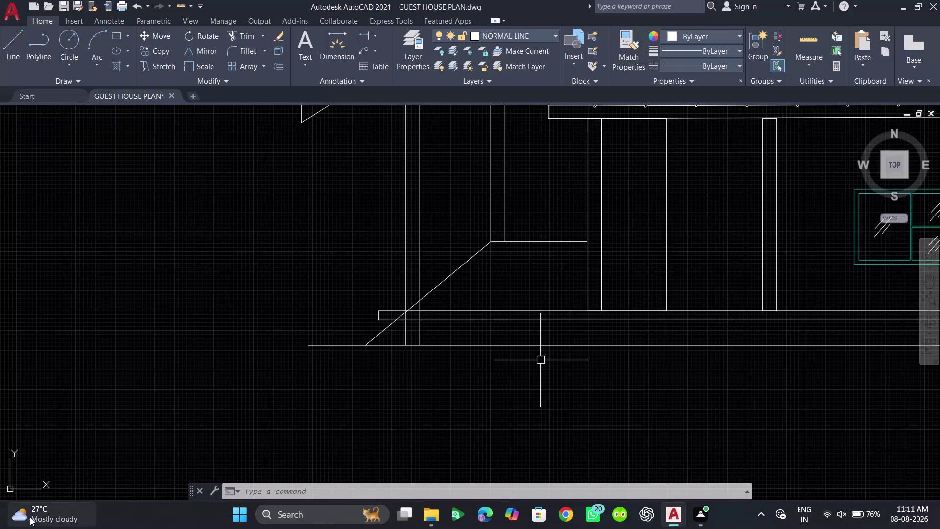
Try extending the porch column lines, then cancel the failed extend.
key(x)
key(space)
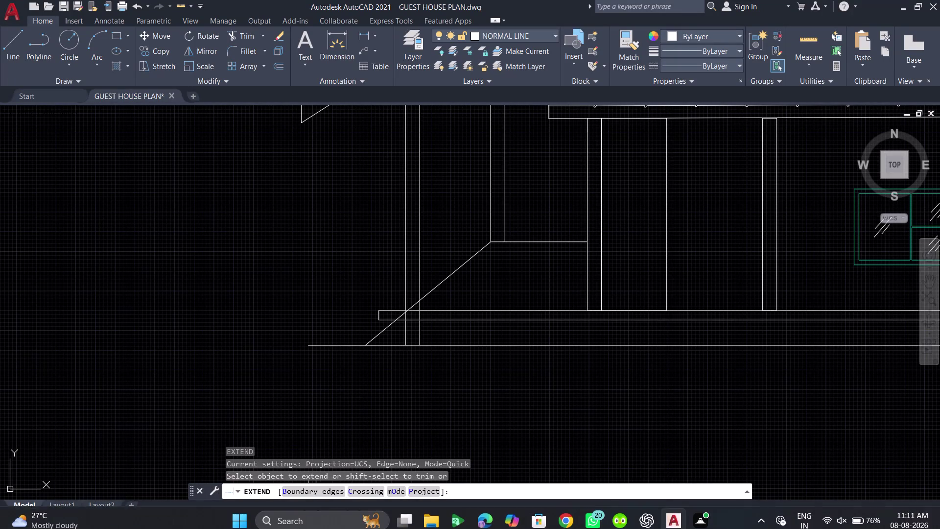
click(570, 283)
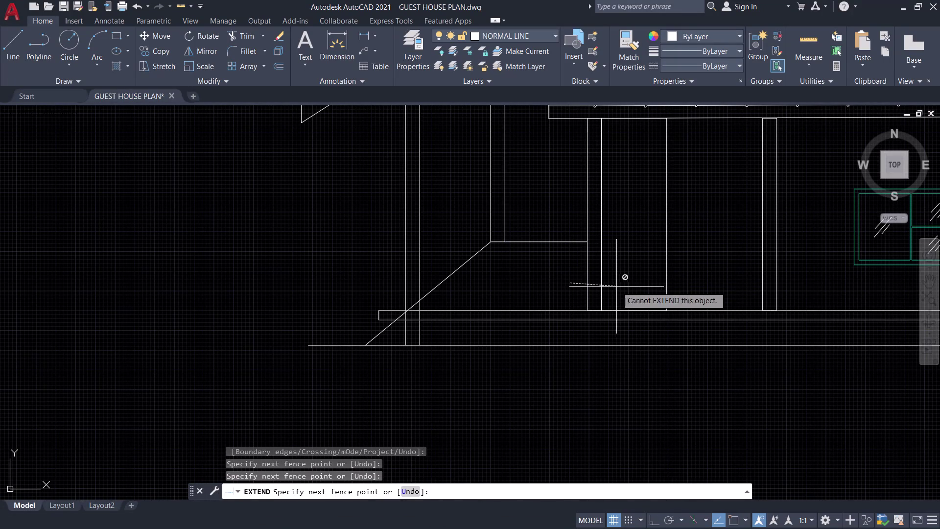
click(620, 286)
double_click(602, 281)
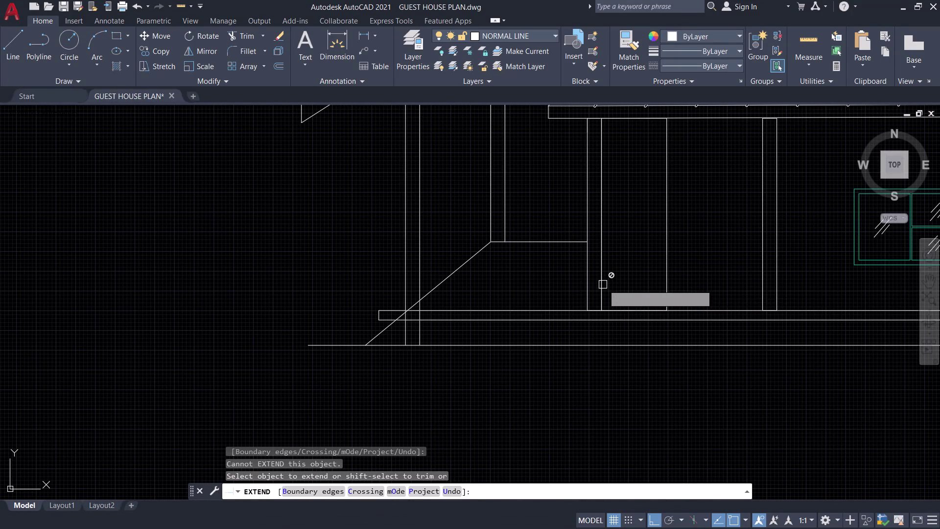
key(Escape)
Explode the first porch column outline into separate lines.
scroll(up, 3)
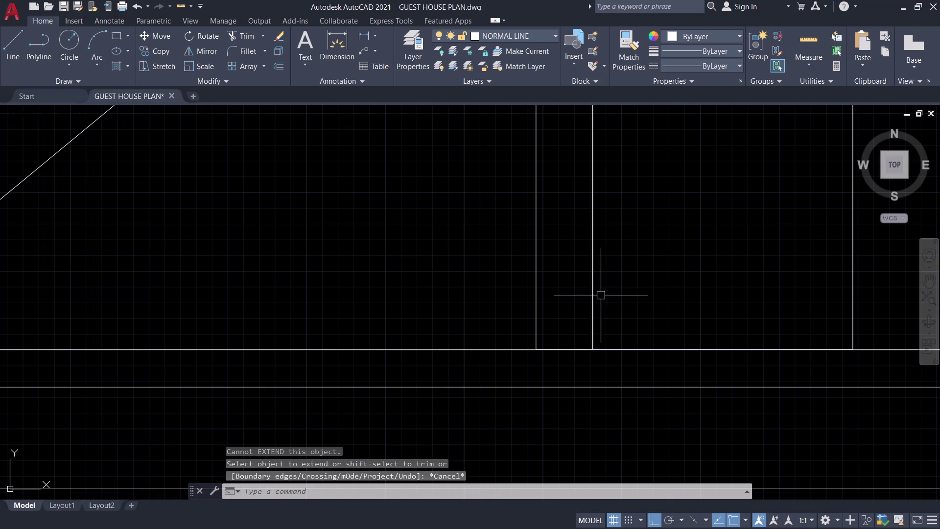
click(595, 290)
key(c)
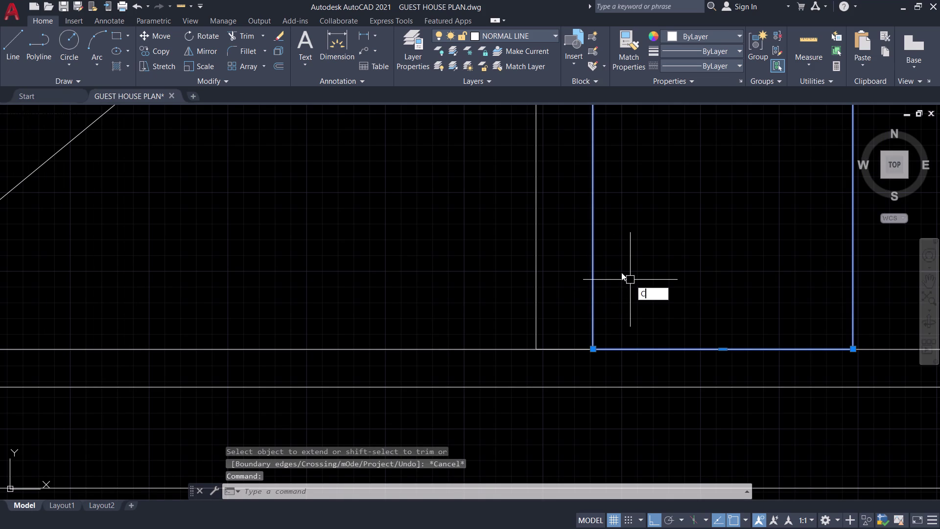
key(BackSpace)
text(X)
key(space)
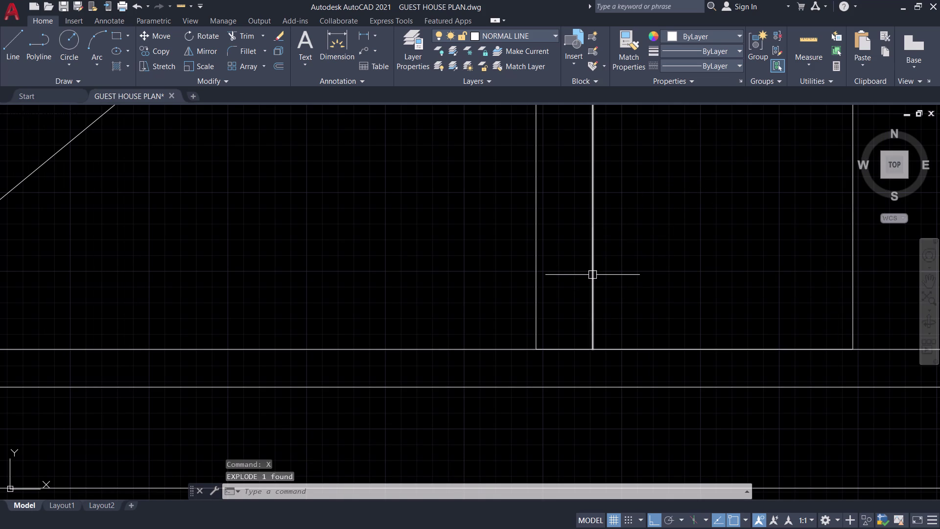
Retry extending the column lines and cancel again.
key(e)
text(X)
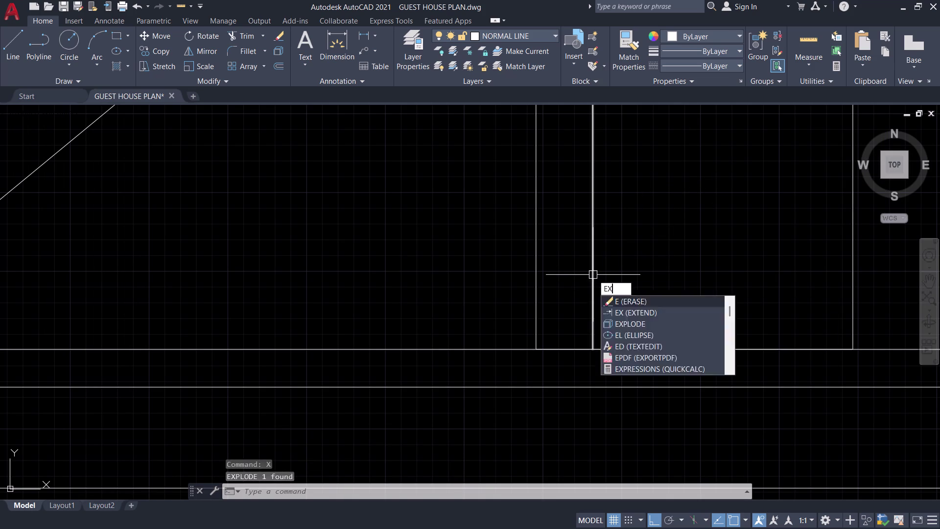
key(space)
click(538, 264)
click(534, 261)
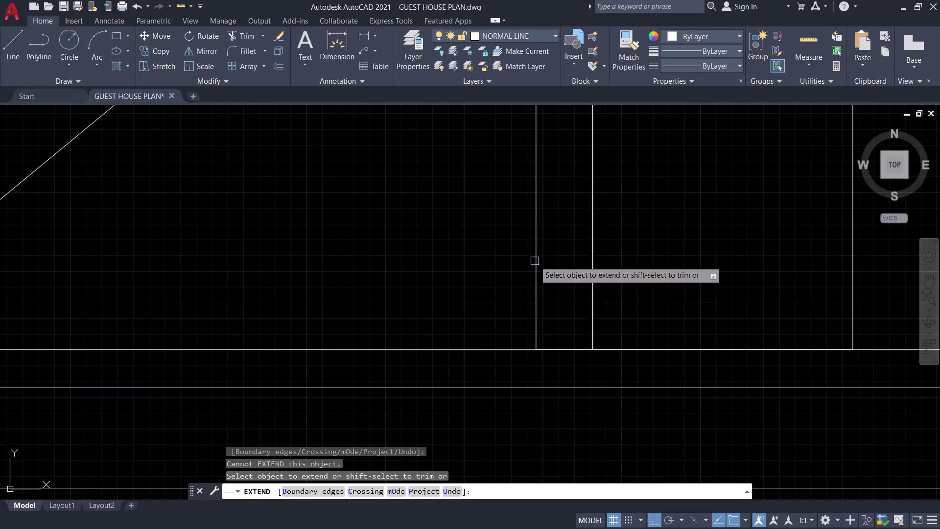
key(Escape)
Explode the narrow column outline and the next porch column outline.
click(538, 257)
scroll(down, 3)
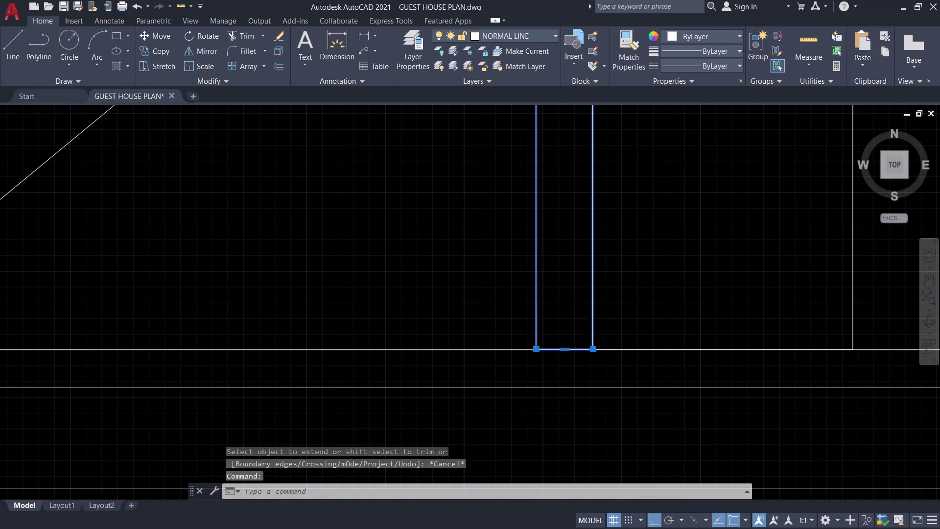
middle_drag(543, 257, 558, 285)
text(X)
key(space)
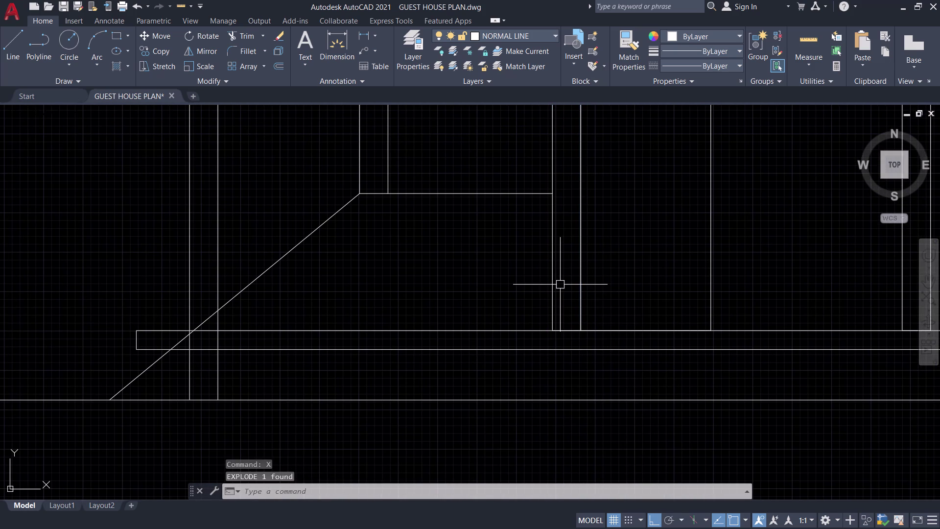
scroll(down, 3)
middle_drag(560, 285, 497, 292)
scroll(up, 3)
click(668, 278)
text(X)
key(space)
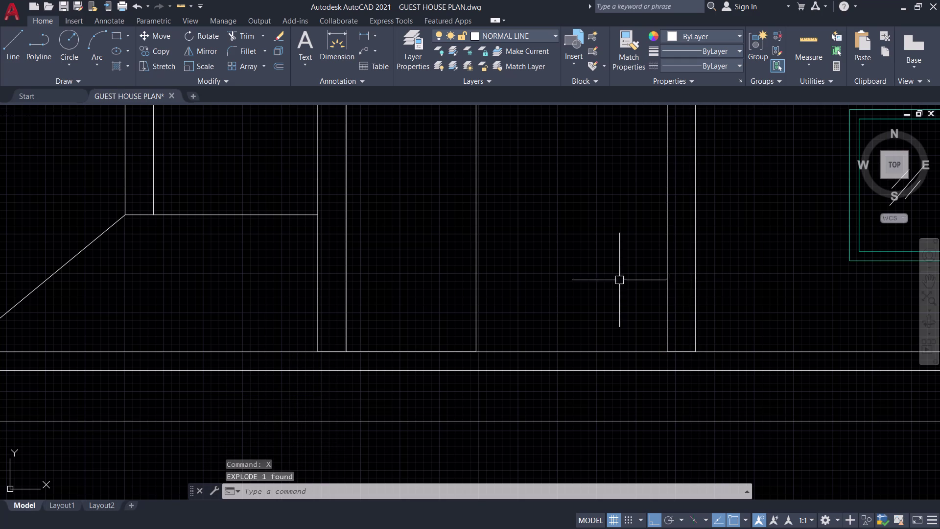
Explode one more porch column outline into individual lines.
scroll(down, 3)
middle_drag(581, 285, 511, 292)
click(794, 298)
key(space)
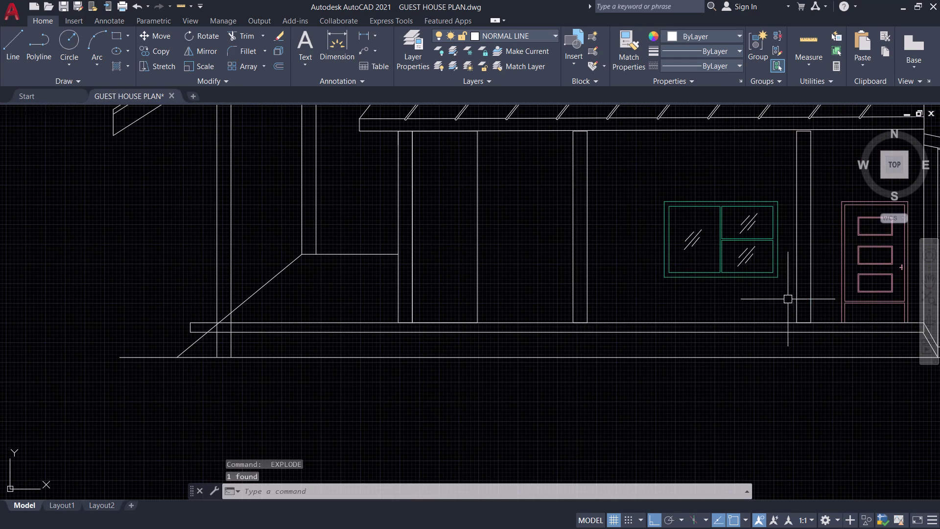
scroll(up, 3)
Run EXTEND and lengthen the left porch post lines to the ground line.
key(e)
key(x)
key(space)
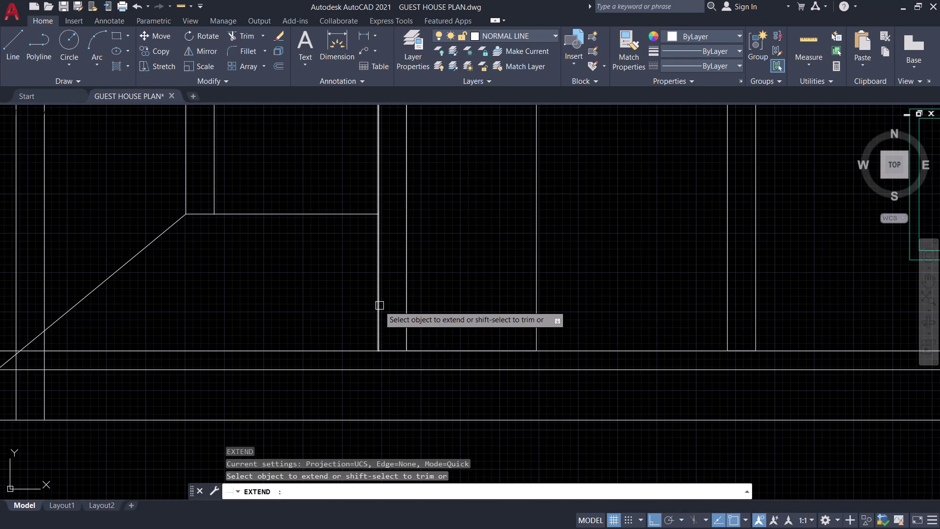
click(379, 305)
click(407, 311)
click(404, 311)
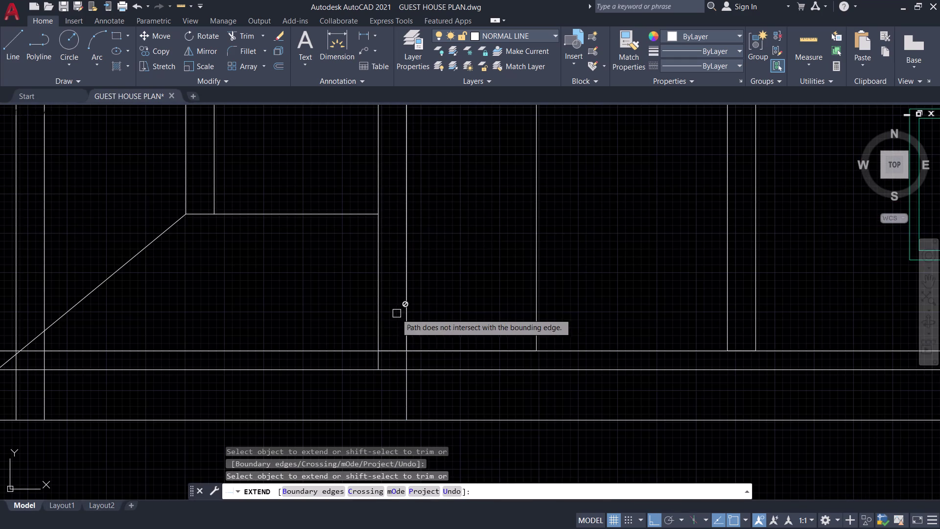
click(380, 306)
scroll(down, 3)
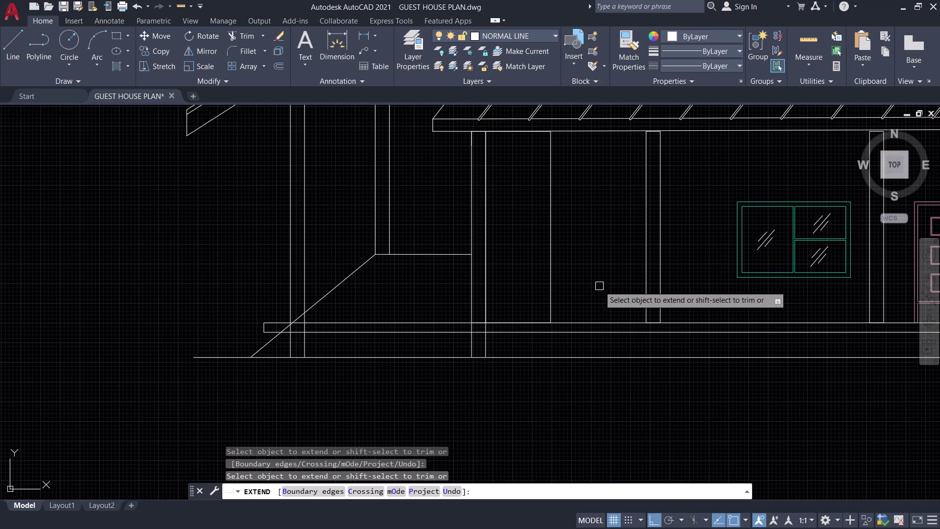
middle_drag(600, 286, 459, 296)
Extend the middle and door-side post lines to the ground, then end EXTEND.
double_click(505, 304)
click(500, 308)
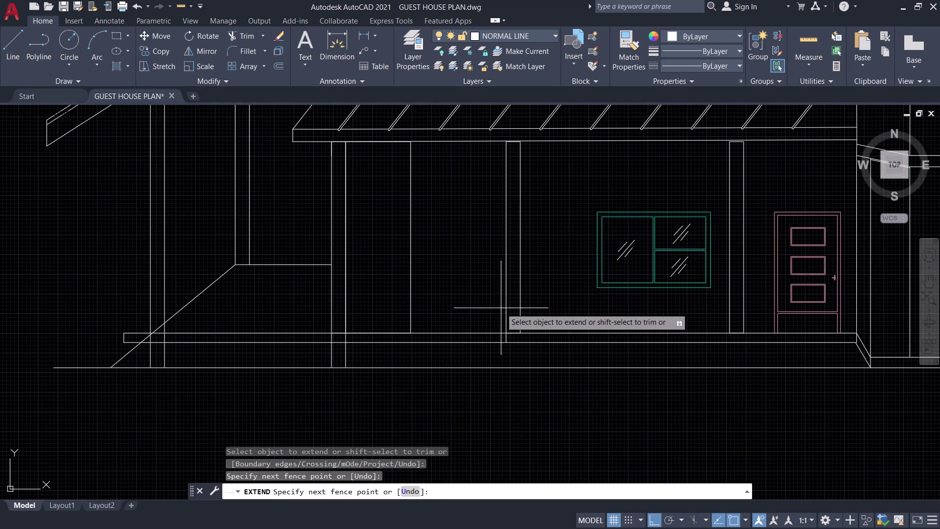
click(517, 313)
double_click(521, 309)
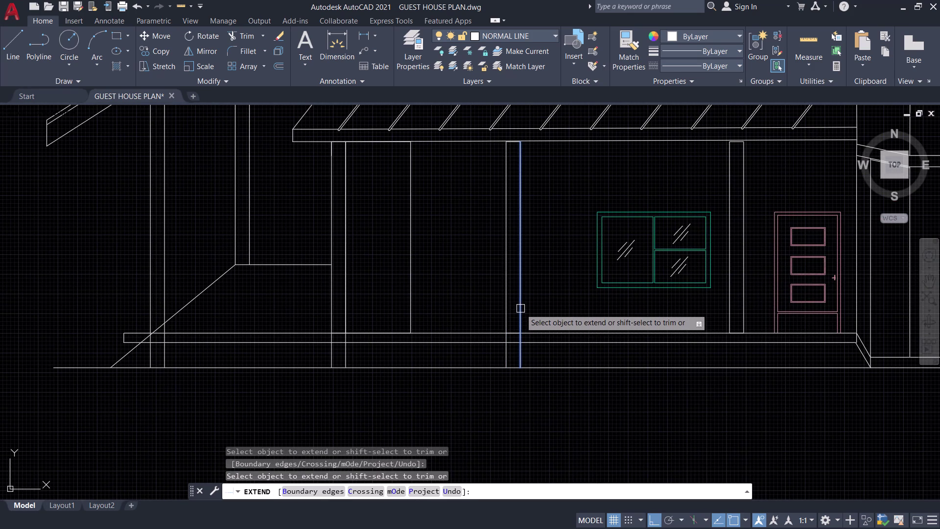
double_click(740, 305)
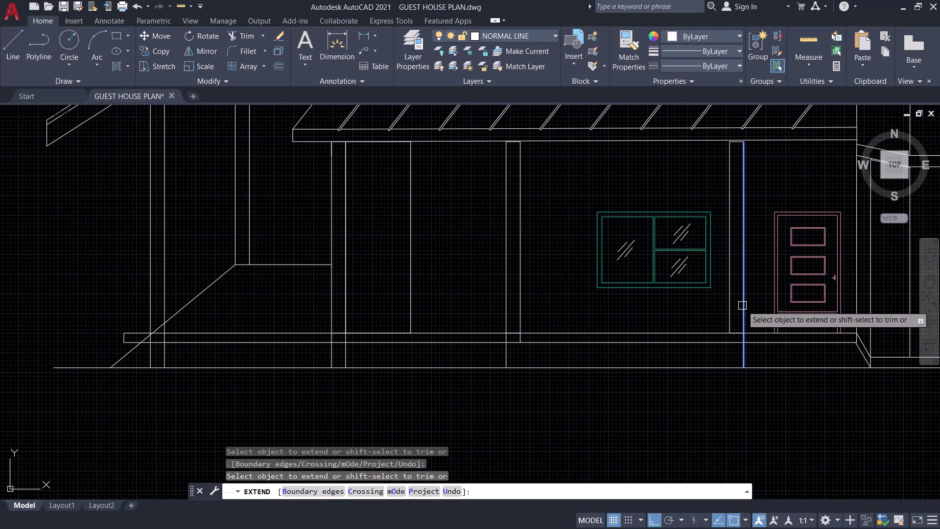
double_click(731, 302)
click(730, 307)
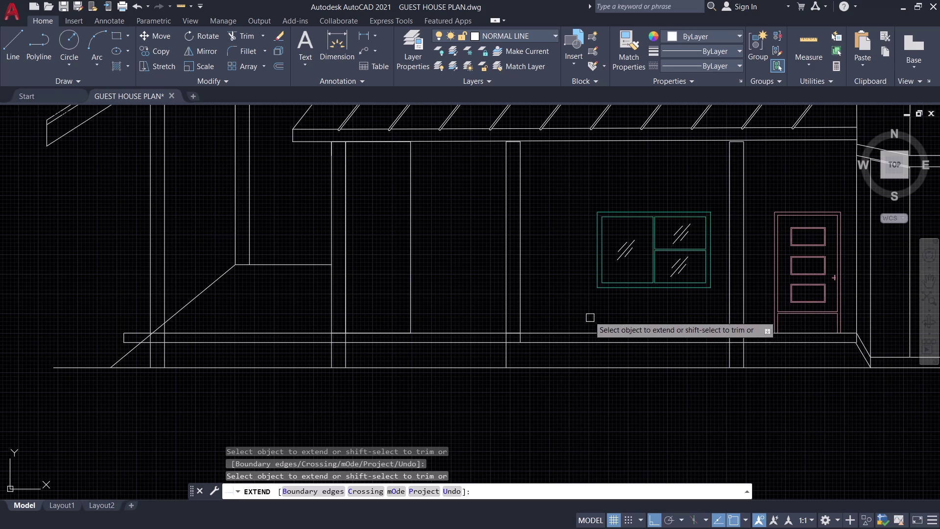
click(515, 302)
click(526, 308)
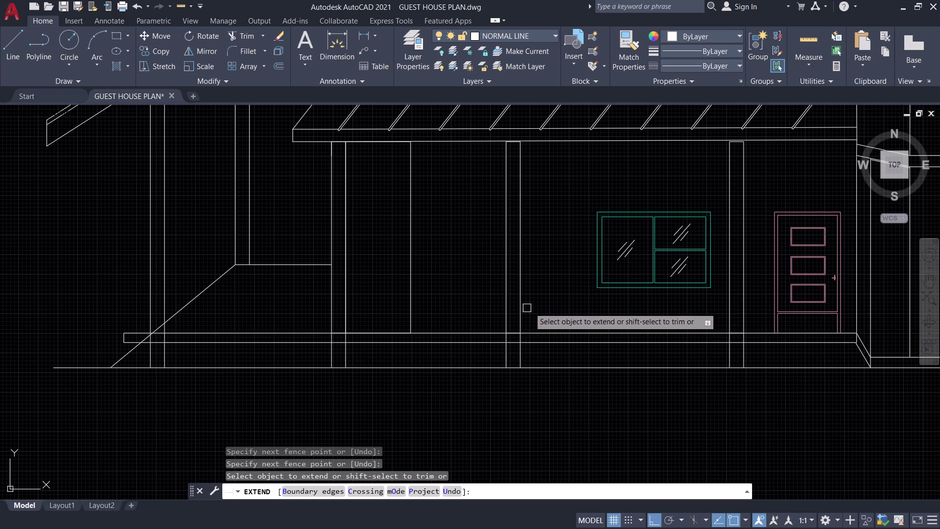
key(Escape)
scroll(down, 3)
middle_drag(553, 302, 633, 301)
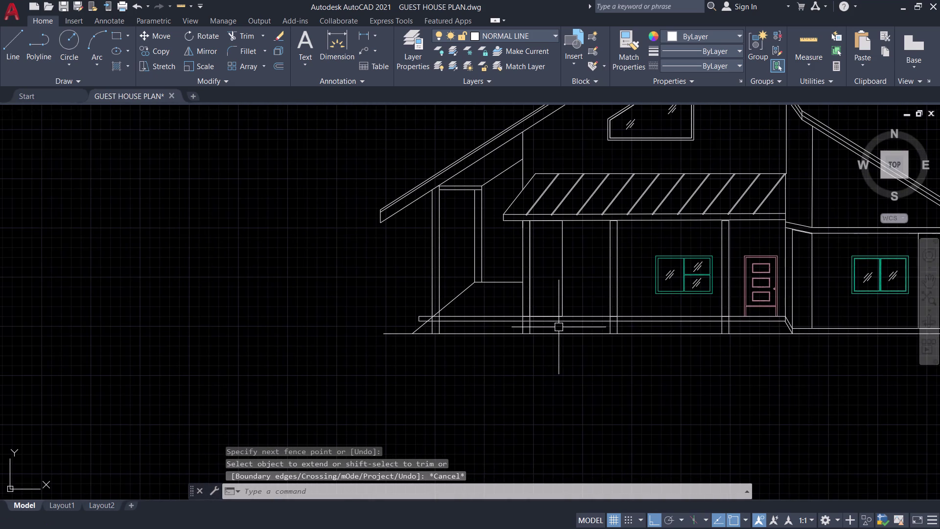
scroll(up, 3)
Trim the overlapping line segments at the porch steps and columns.
text(TR)
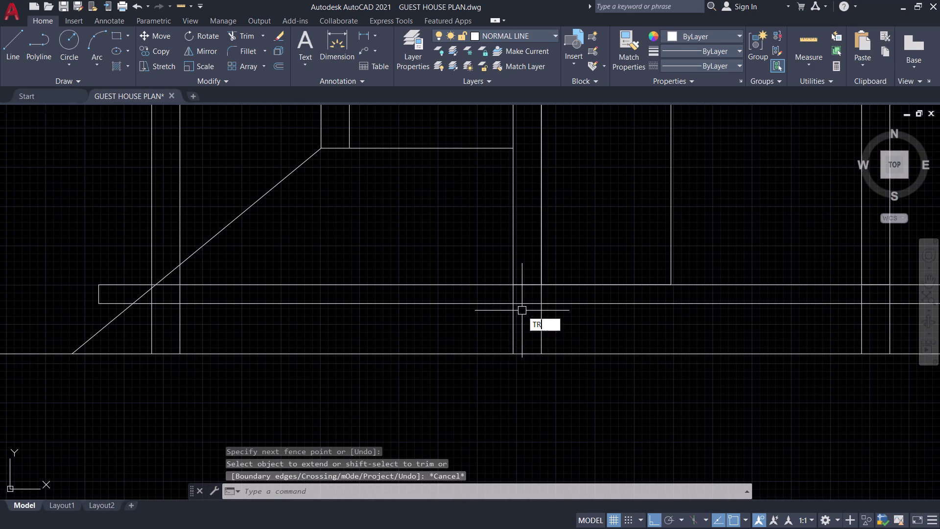
key(space)
key(space)
click(524, 303)
click(526, 284)
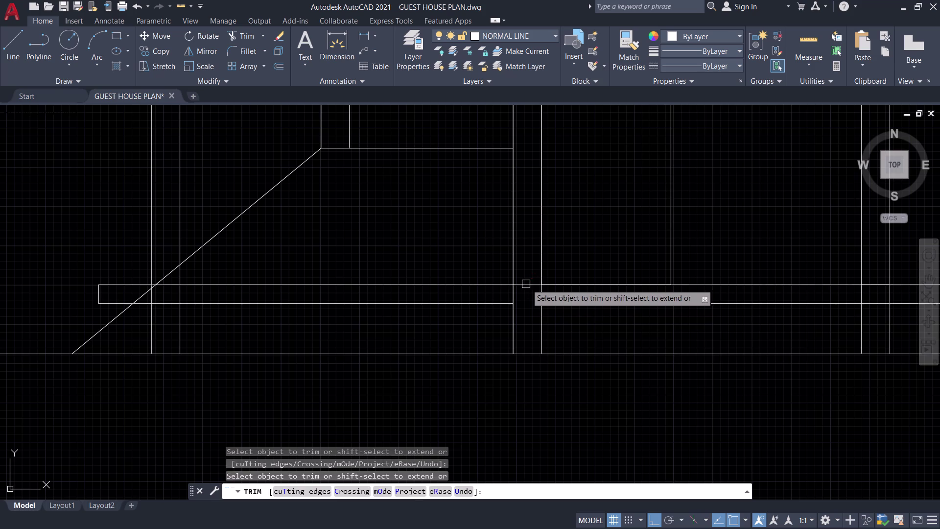
scroll(down, 3)
click(441, 300)
click(441, 261)
scroll(up, 3)
click(292, 286)
click(295, 253)
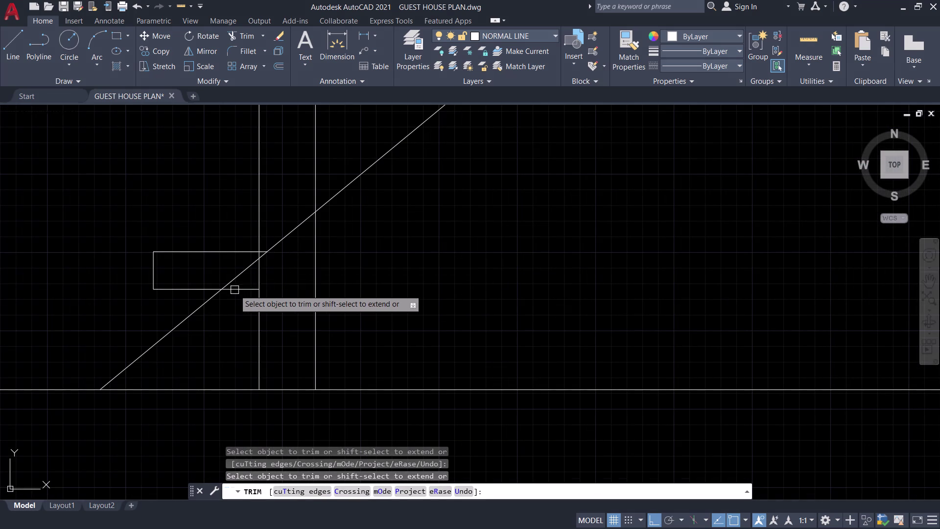
click(235, 290)
click(193, 289)
click(203, 253)
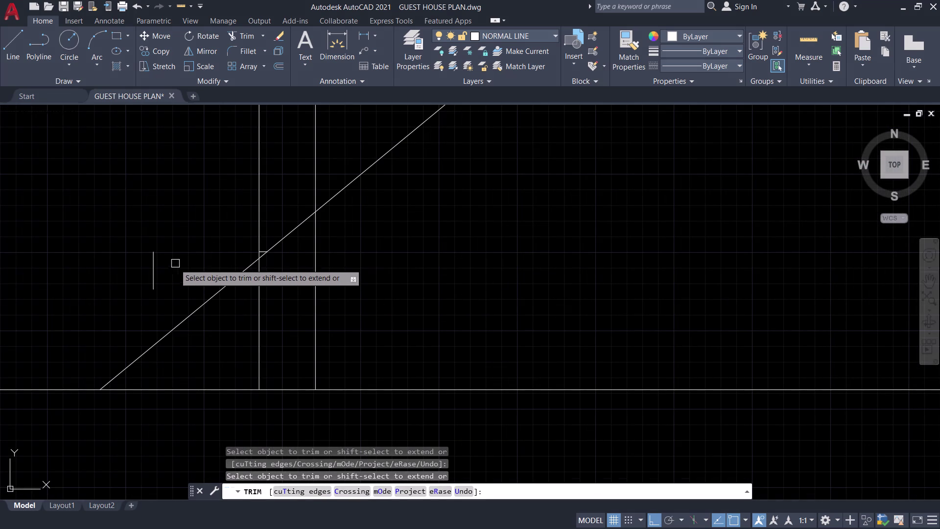
click(157, 268)
Trim the leftover segments near the diagonal step edge.
scroll(up, 3)
click(233, 239)
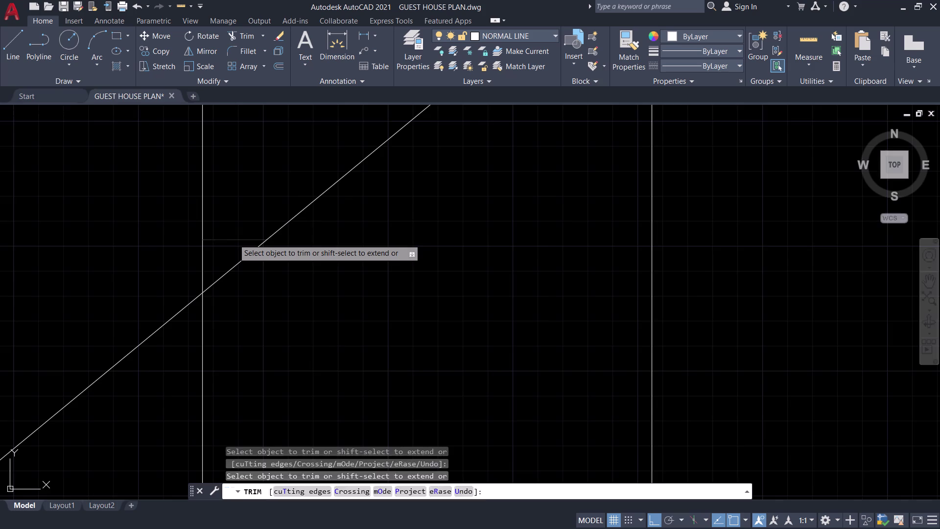
scroll(down, 3)
click(257, 232)
scroll(down, 3)
scroll(down, 3)
middle_drag(402, 224, 347, 241)
middle_drag(449, 312, 461, 350)
scroll(up, 3)
scroll(up, 3)
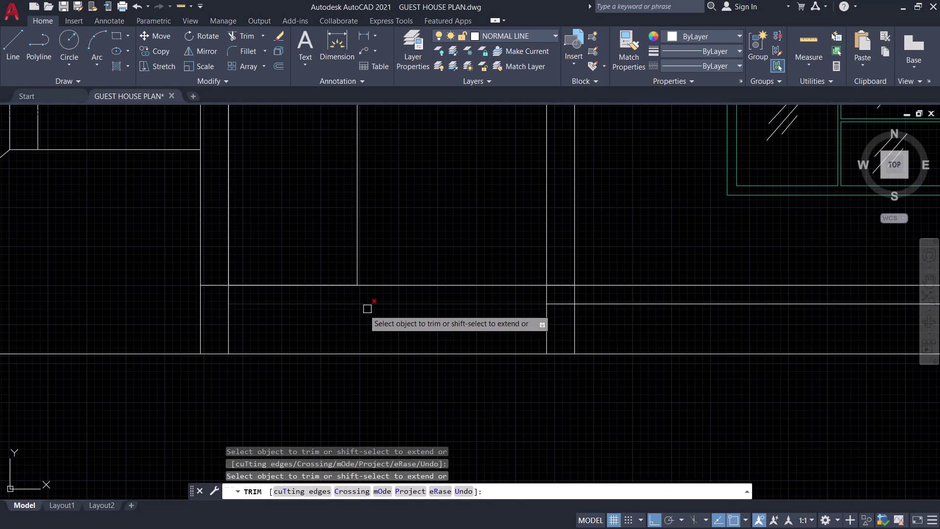
scroll(down, 3)
scroll(up, 3)
Trim the remaining stray lines below the columns and end the trim.
click(237, 293)
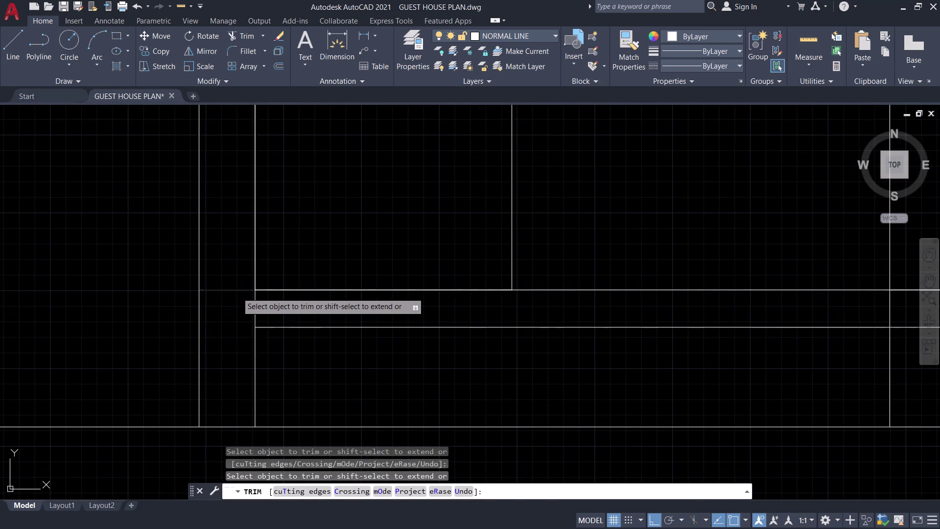
scroll(down, 3)
scroll(up, 3)
click(415, 250)
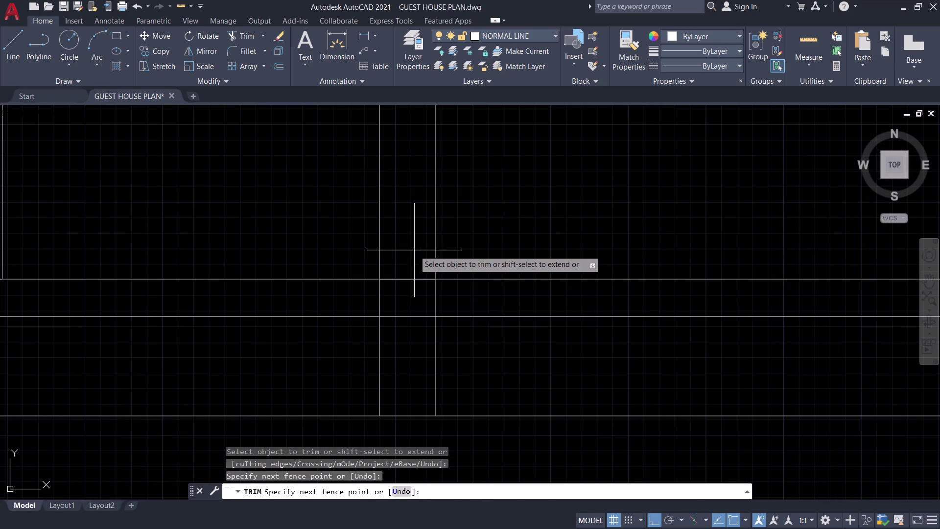
click(411, 331)
scroll(down, 3)
scroll(up, 3)
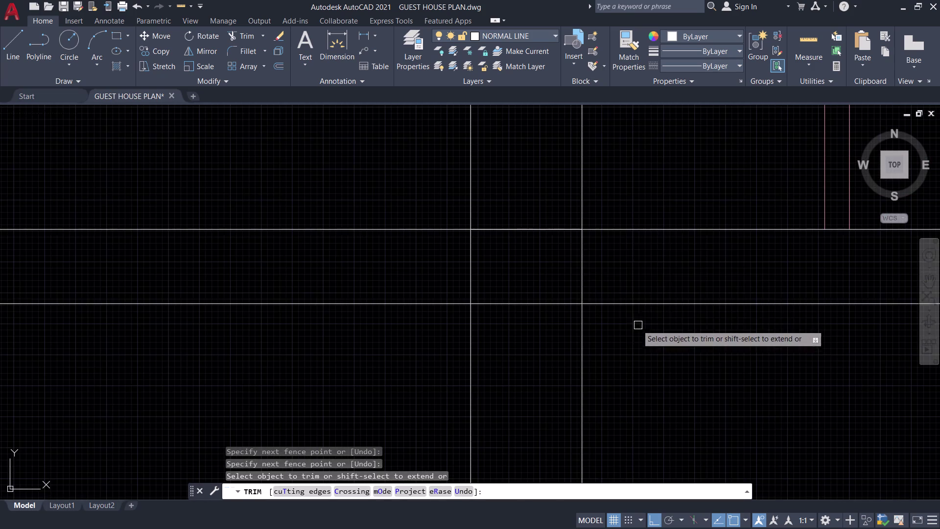
click(539, 212)
click(532, 330)
scroll(down, 3)
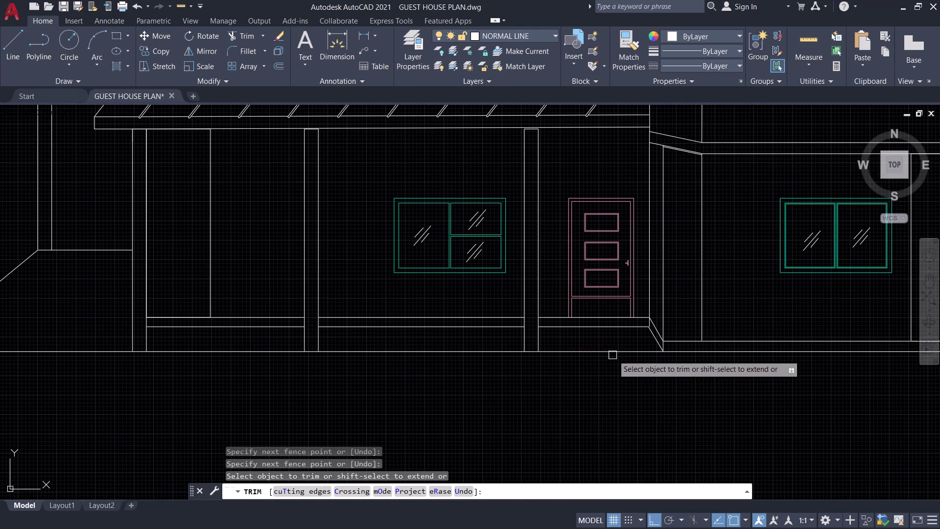
middle_drag(591, 398, 770, 365)
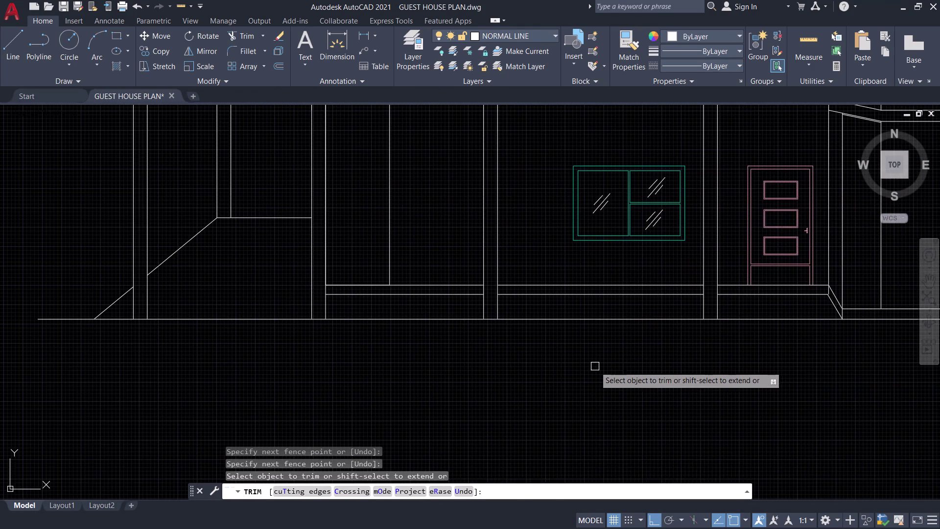
scroll(down, 3)
key(Escape)
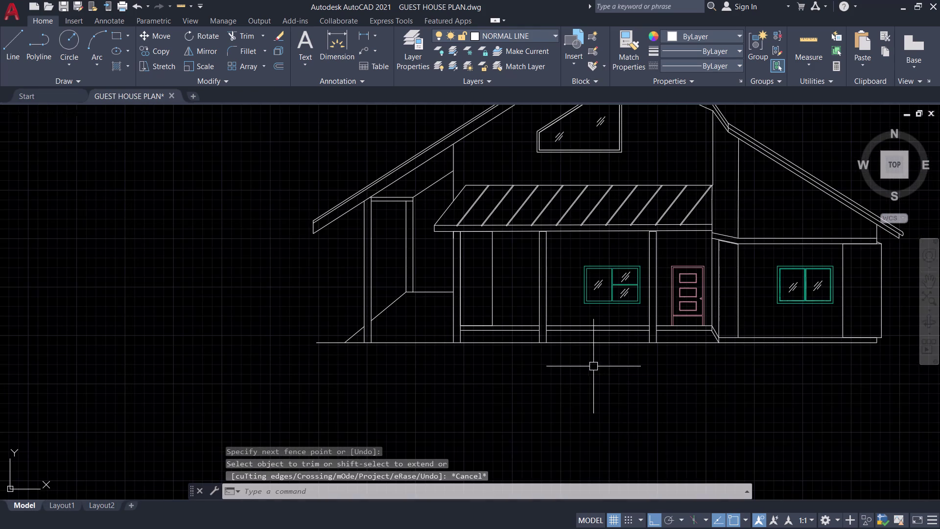
middle_drag(675, 364, 595, 381)
Quick-save the guest house drawing and recentre the elevation.
scroll(up, 3)
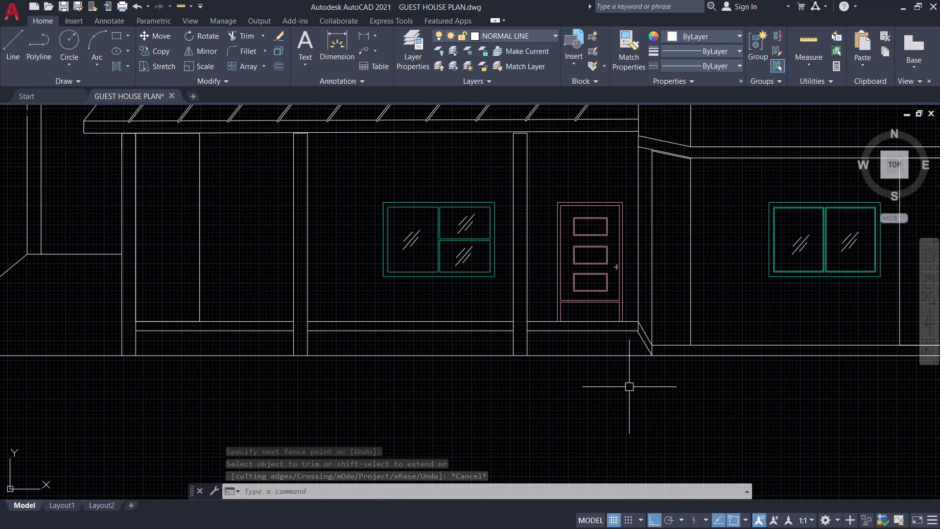
key(ctrl+s)
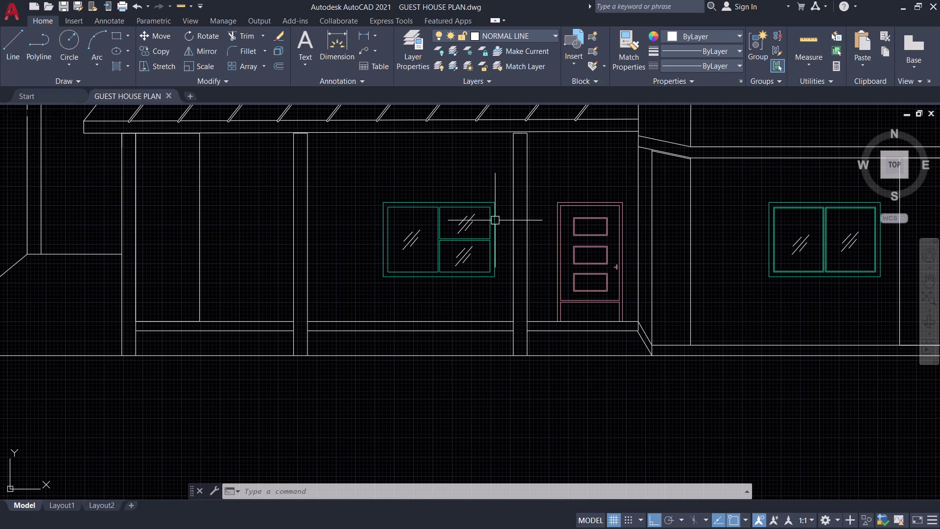
scroll(down, 3)
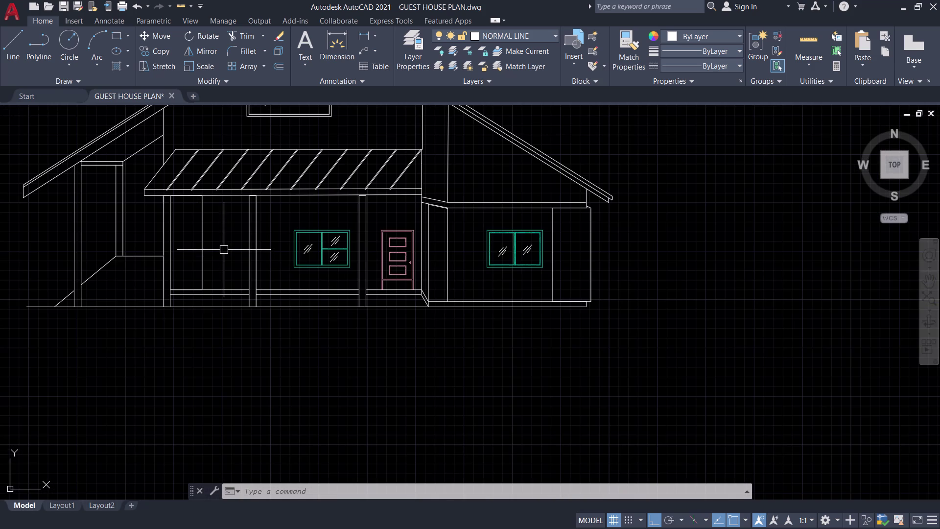
middle_drag(223, 250, 397, 343)
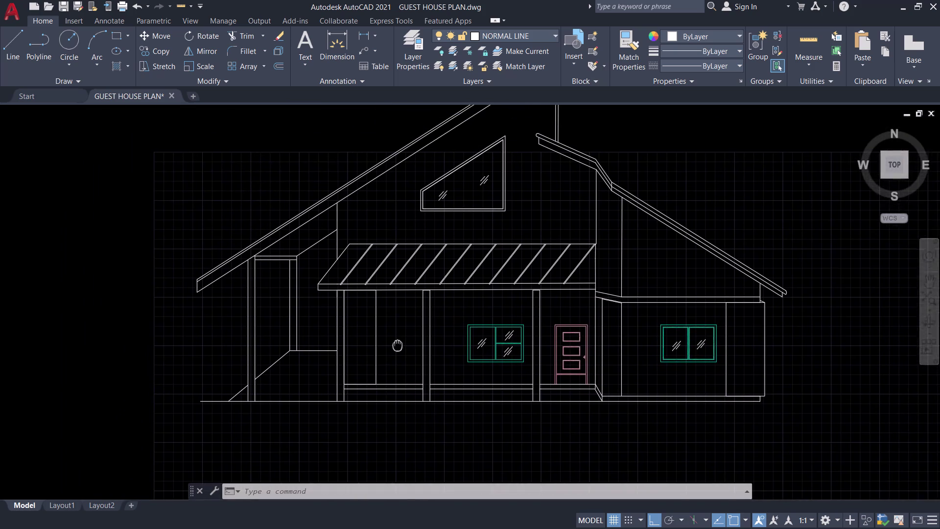
middle_drag(397, 343, 440, 325)
Zoom in on the porch column tops and cancel a stray command.
scroll(up, 3)
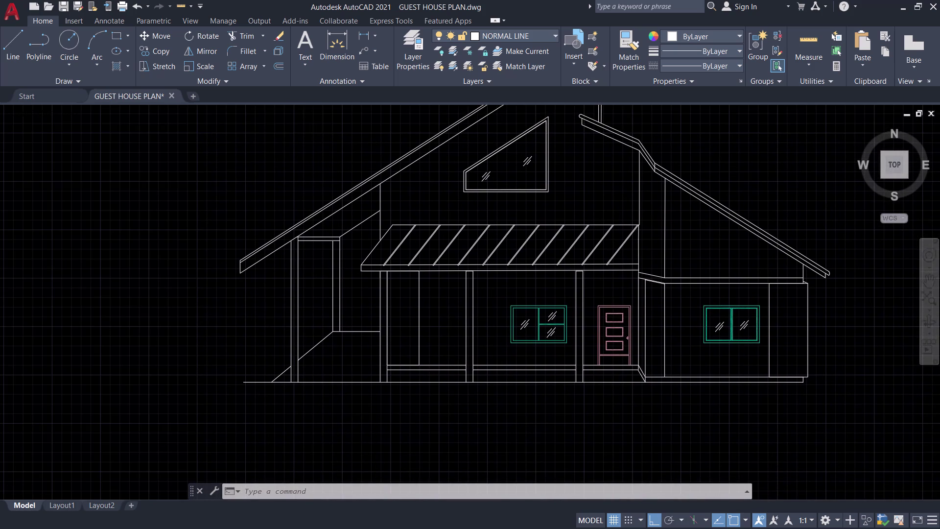
middle_drag(440, 325, 374, 300)
scroll(up, 3)
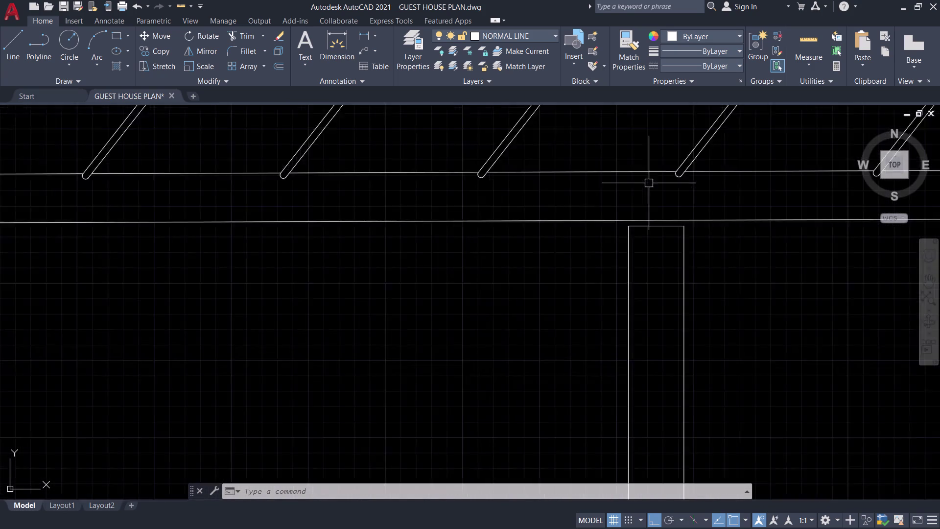
scroll(up, 3)
scroll(down, 3)
scroll(down, 3)
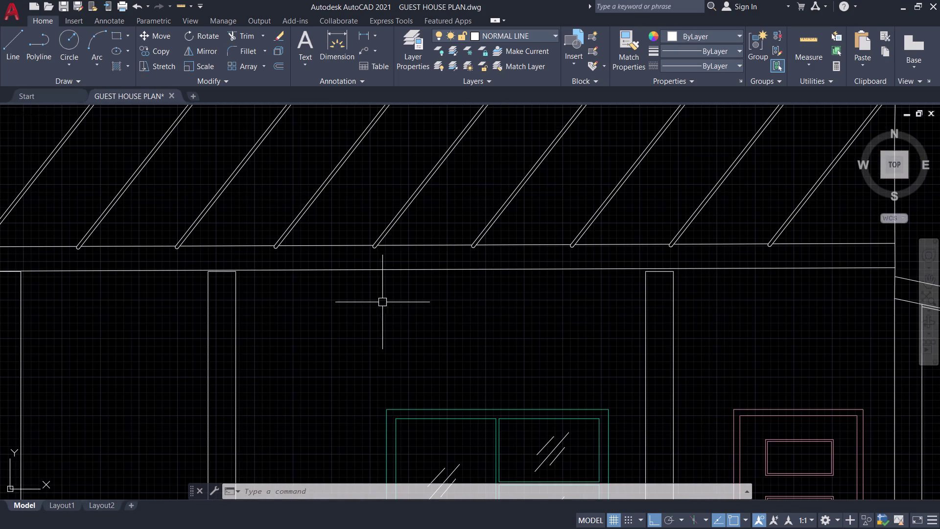
scroll(up, 3)
scroll(up, 3)
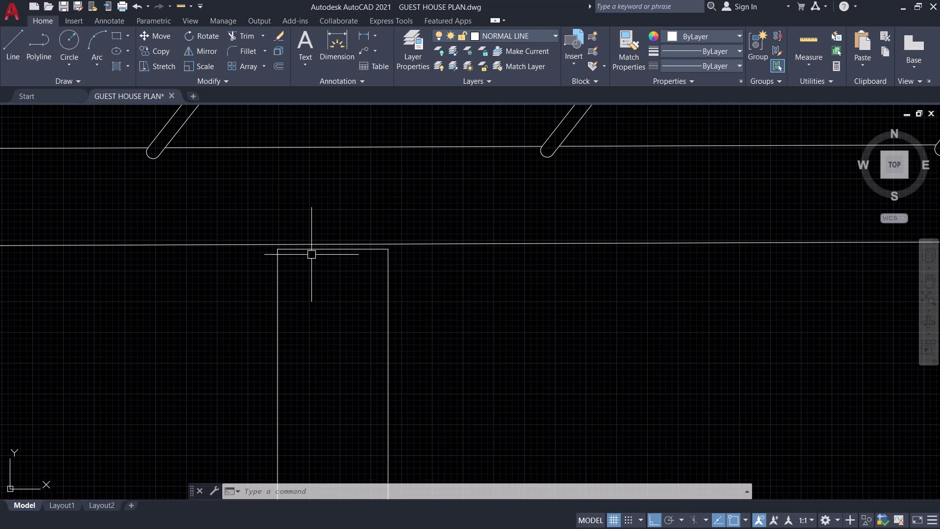
click(317, 244)
key(Escape)
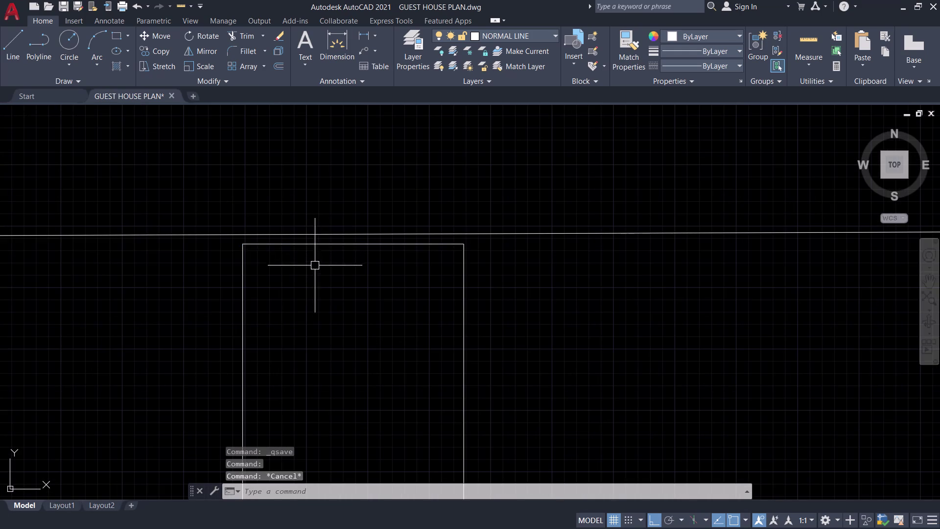
Centre on the left porch column top under the roof beam and select its lines.
scroll(down, 3)
middle_drag(364, 301, 441, 238)
middle_drag(442, 237, 456, 259)
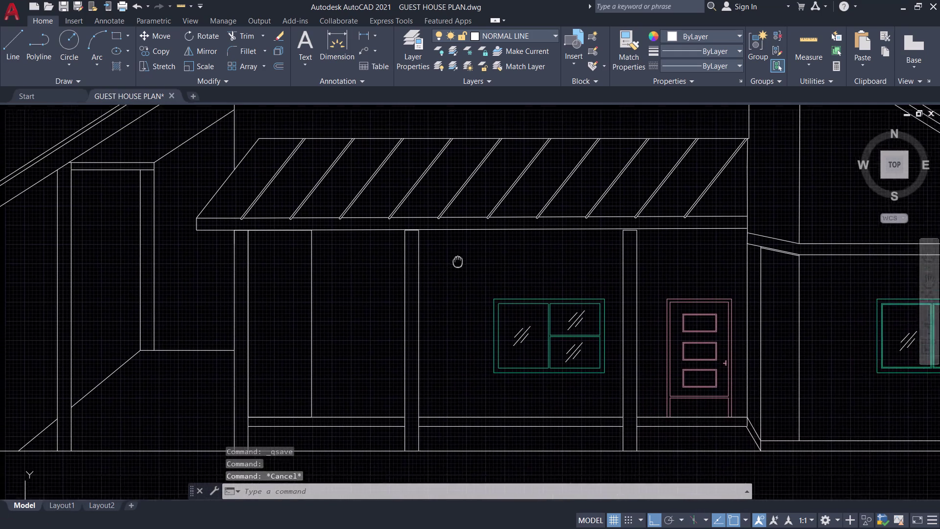
middle_drag(456, 259, 470, 285)
scroll(up, 3)
scroll(down, 3)
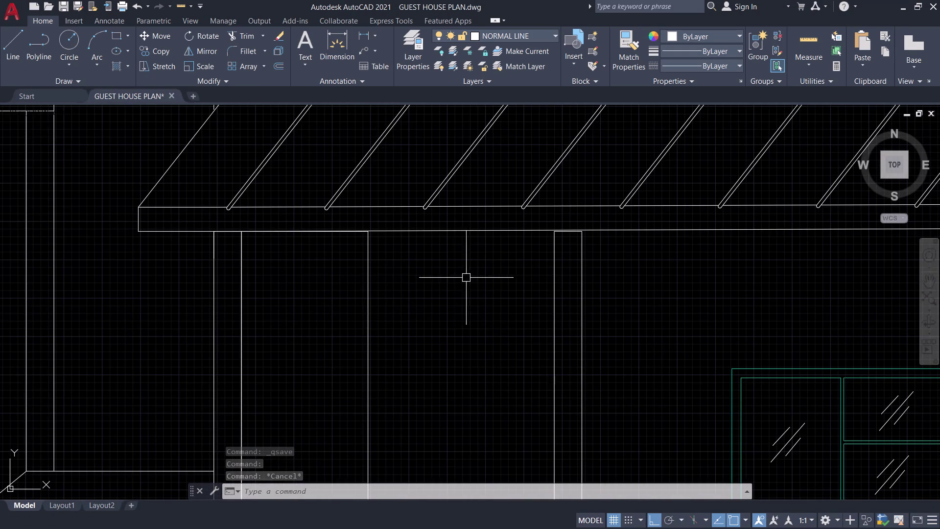
middle_drag(476, 277, 376, 312)
scroll(up, 3)
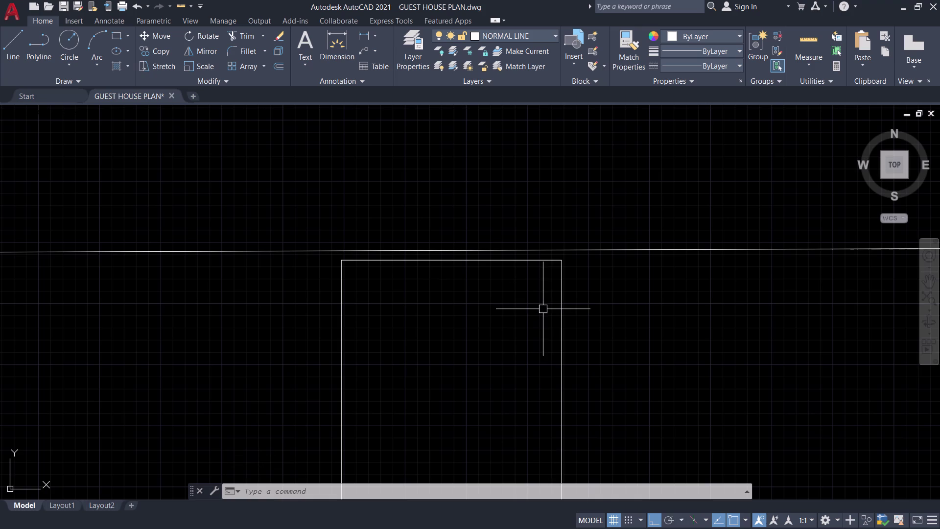
click(563, 316)
click(335, 301)
Join the first porch column's edge lines into a single polyline with JOIN.
click(411, 268)
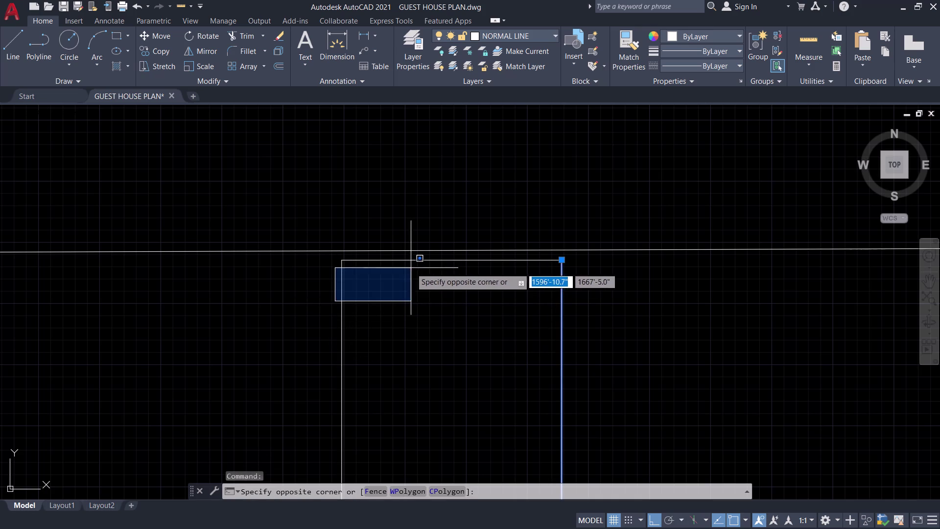
drag(377, 301, 371, 303)
drag(231, 320, 258, 315)
click(438, 262)
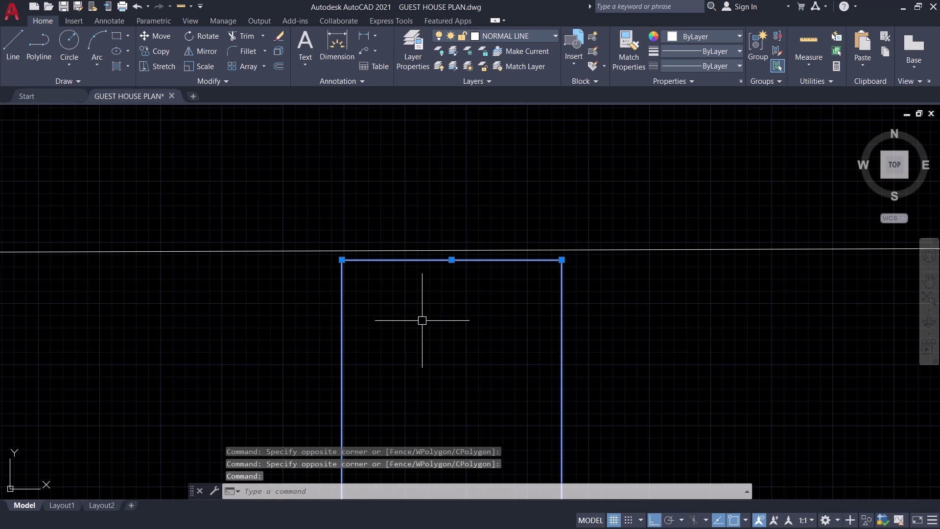
key(j)
key(space)
click(442, 262)
click(450, 260)
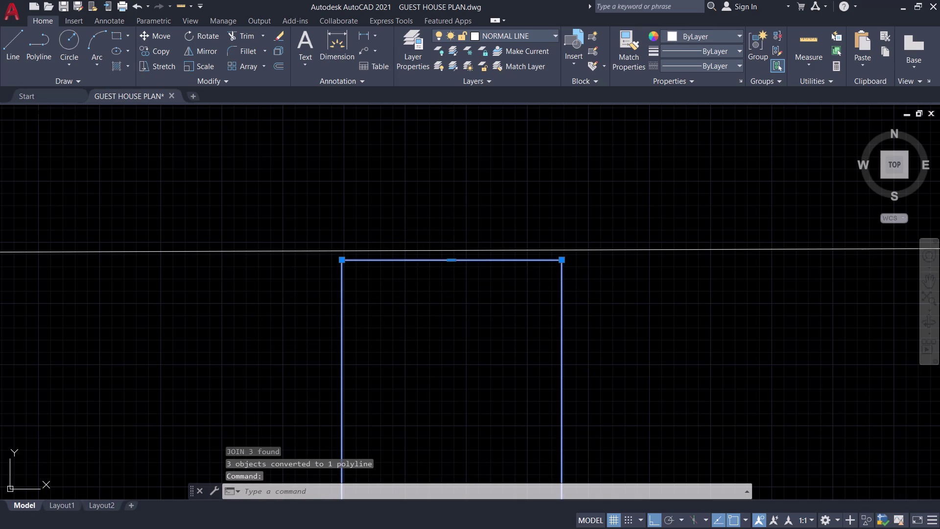
click(452, 250)
Join the next porch column's top and remaining edges into one polyline.
scroll(down, 3)
scroll(down, 3)
middle_drag(545, 301, 476, 296)
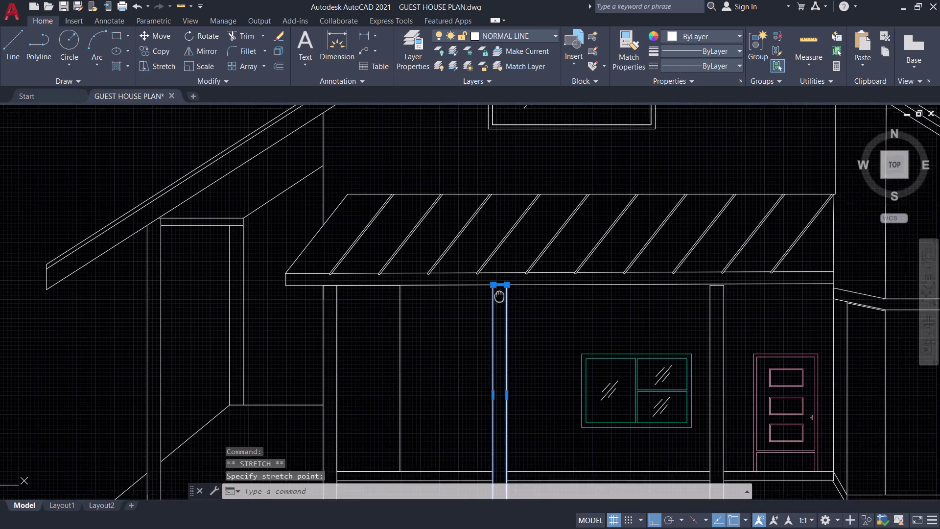
middle_drag(476, 297, 395, 299)
scroll(up, 3)
scroll(down, 3)
drag(529, 303, 499, 307)
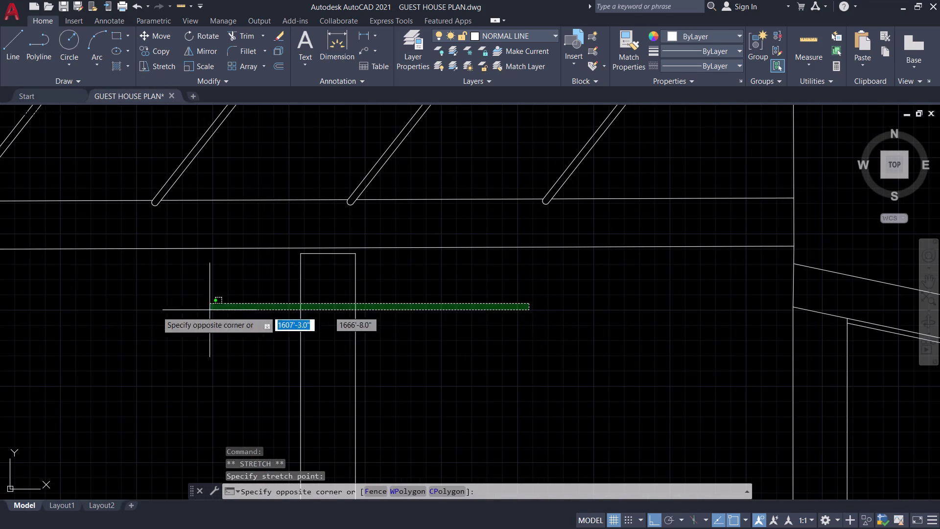
click(119, 311)
scroll(up, 3)
click(326, 242)
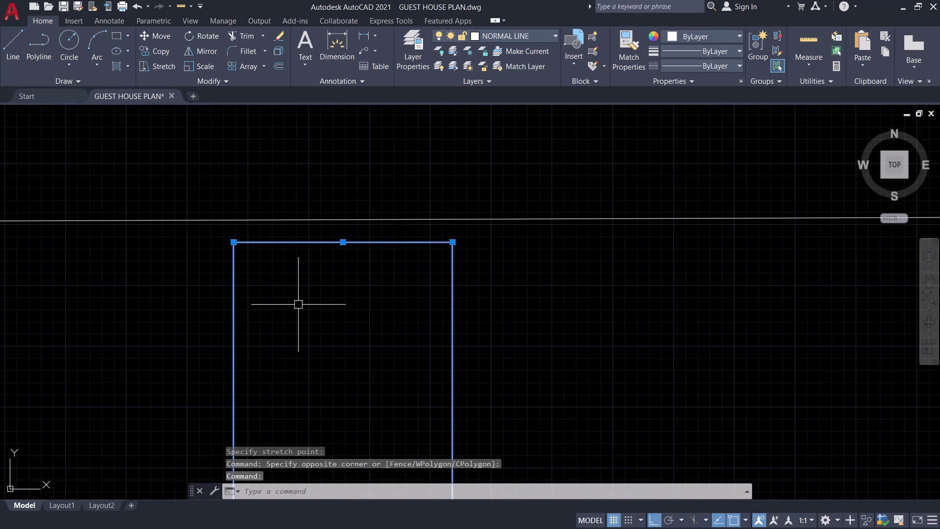
key(j)
key(space)
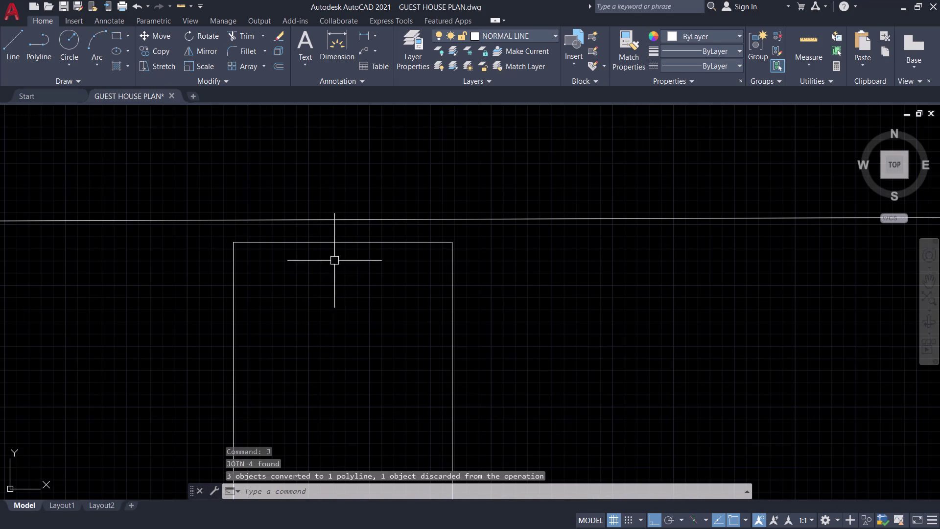
Stretch the joined column's top edge grip up onto the porch beam line.
click(342, 239)
click(343, 241)
click(344, 218)
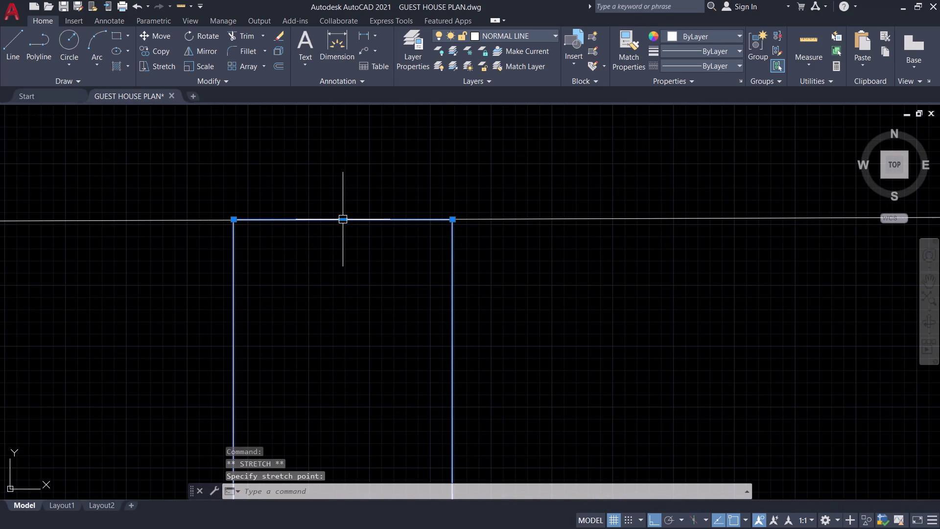
scroll(down, 3)
scroll(down, 3)
key(Escape)
scroll(down, 3)
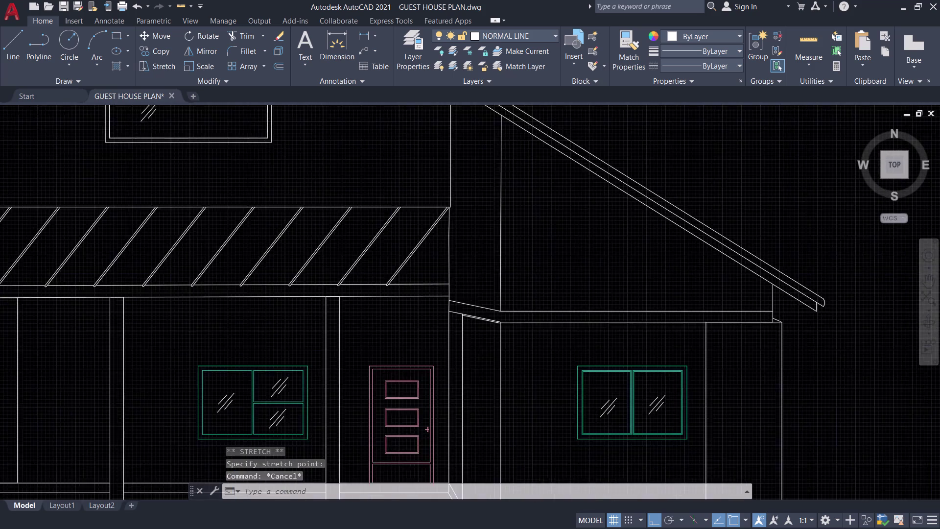
middle_drag(298, 321, 378, 301)
scroll(up, 3)
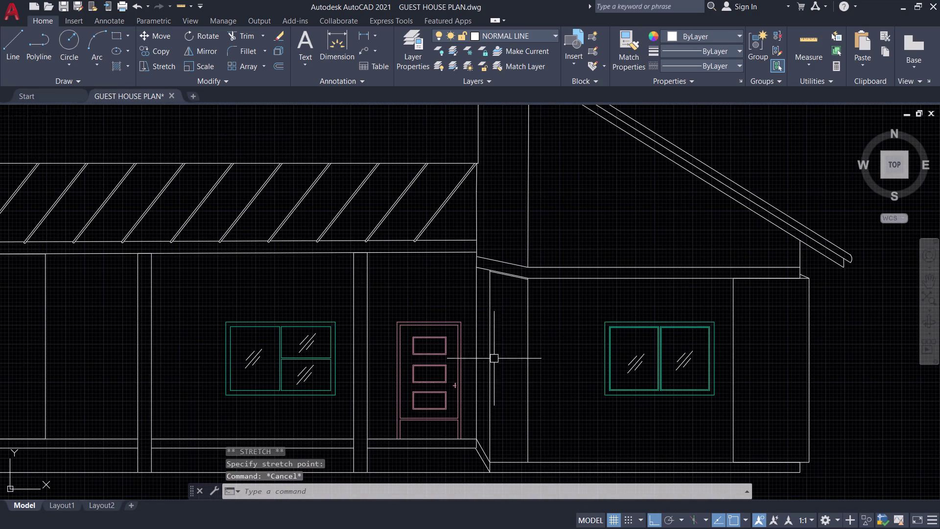
scroll(up, 3)
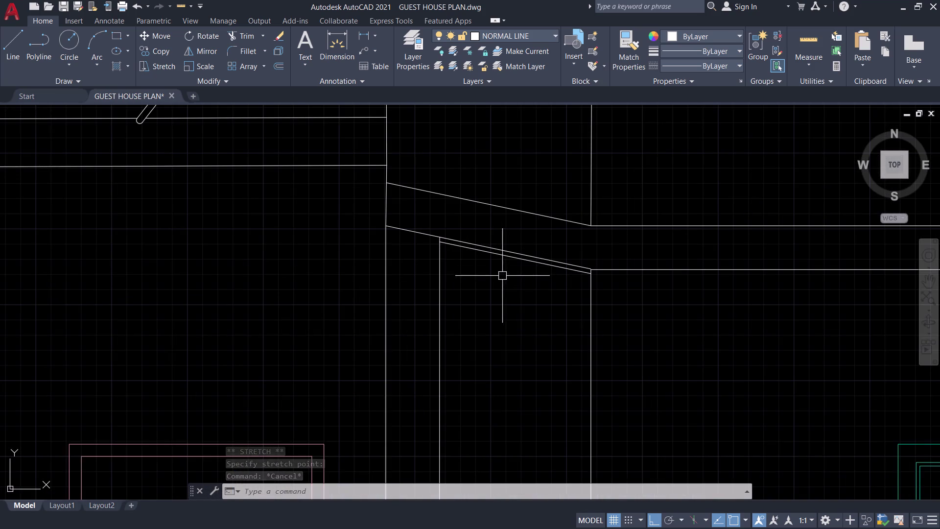
scroll(up, 3)
scroll(up, 3)
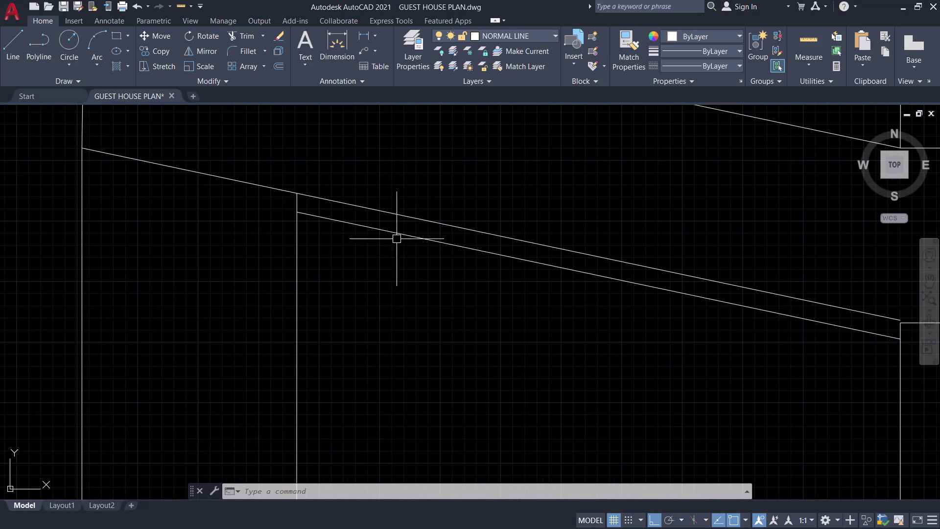
scroll(down, 3)
scroll(down, 3)
middle_drag(376, 335, 438, 247)
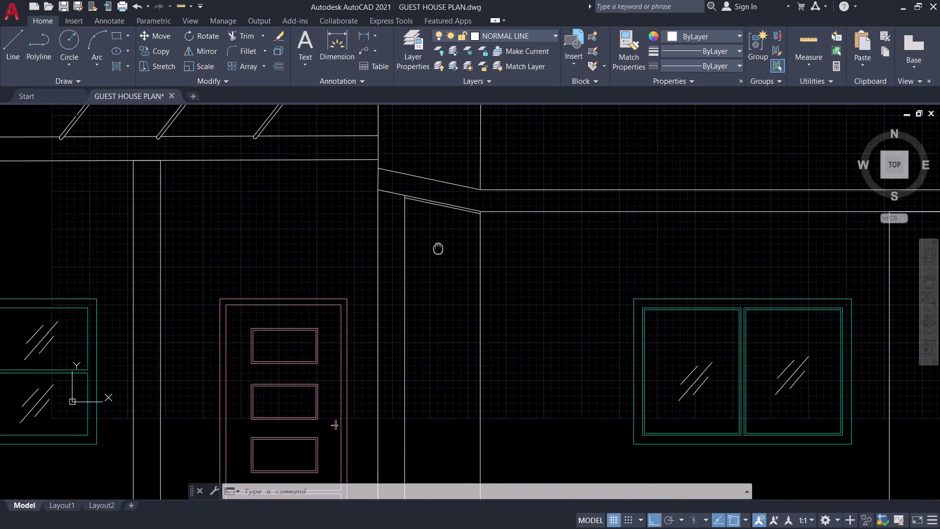
middle_drag(447, 381, 476, 197)
middle_drag(479, 344, 487, 399)
middle_drag(489, 409, 513, 460)
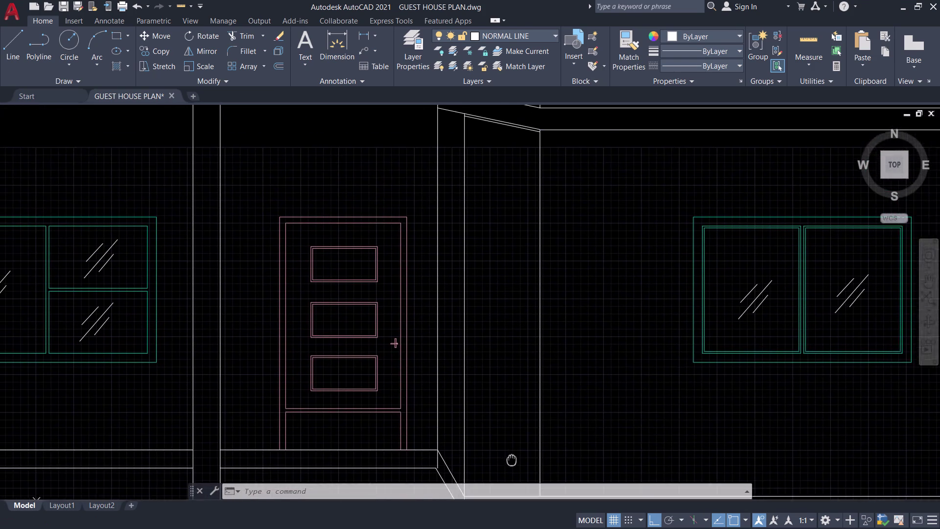
middle_drag(513, 461, 540, 443)
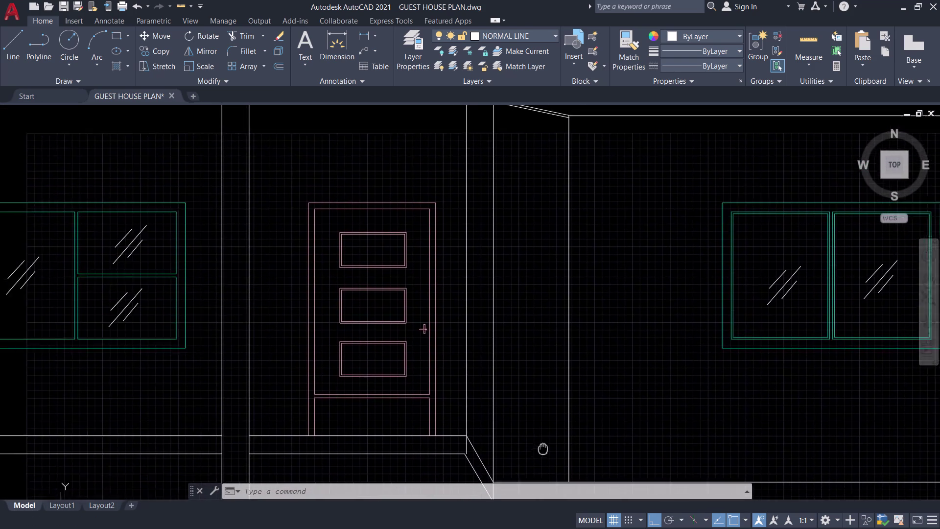
middle_drag(540, 444, 540, 420)
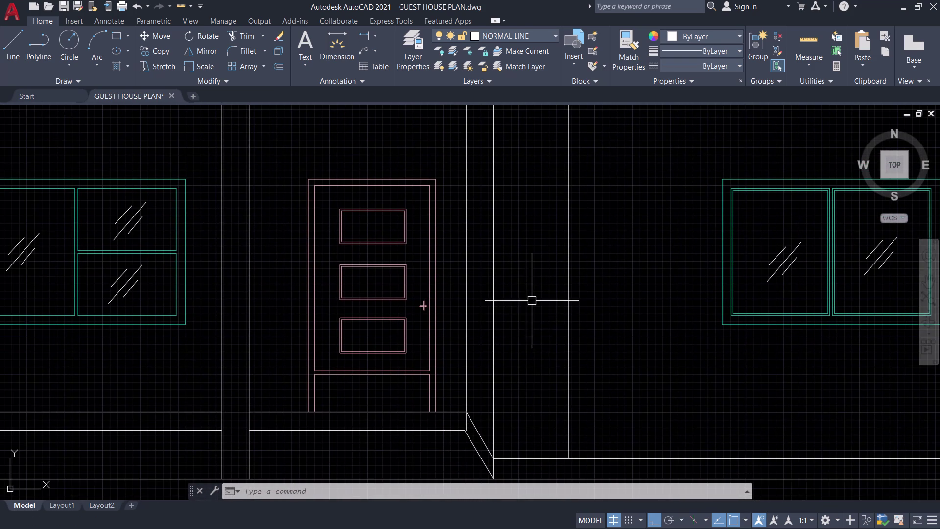
middle_drag(537, 338, 556, 480)
scroll(up, 3)
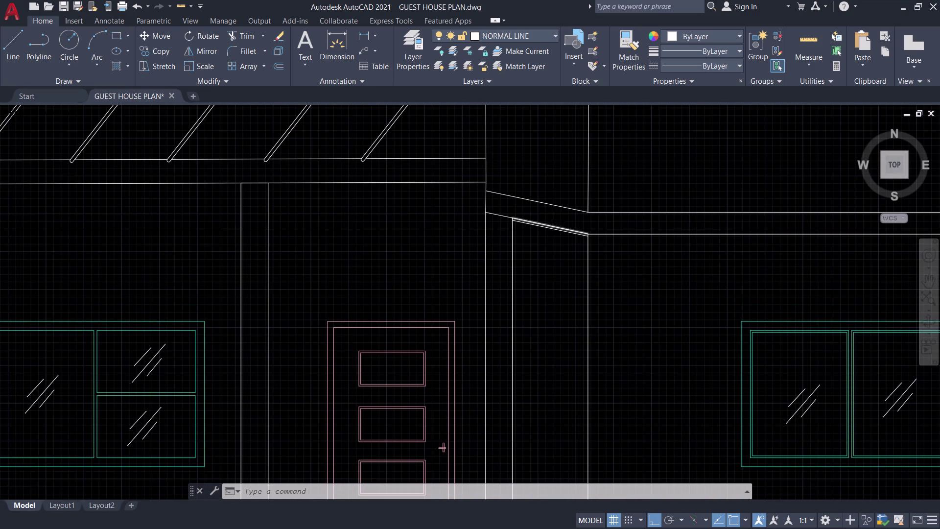
scroll(up, 3)
scroll(down, 3)
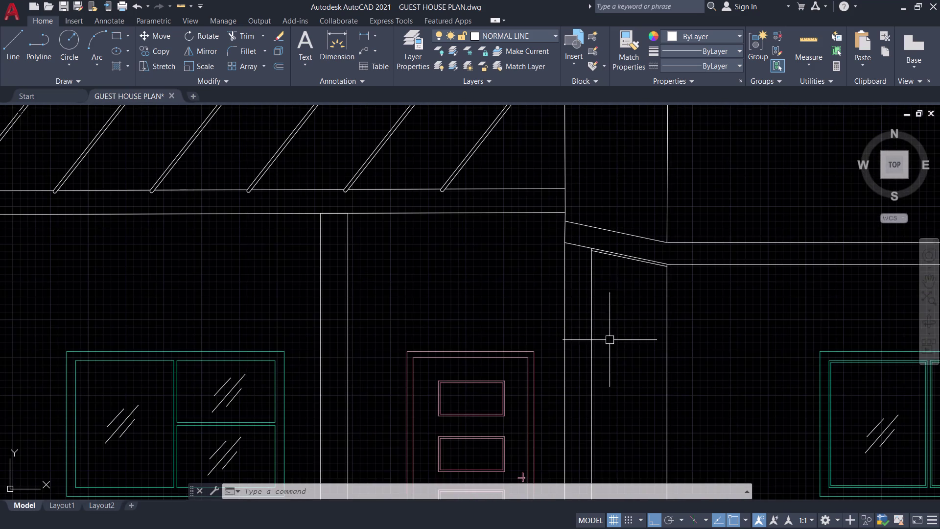
middle_drag(610, 335, 560, 236)
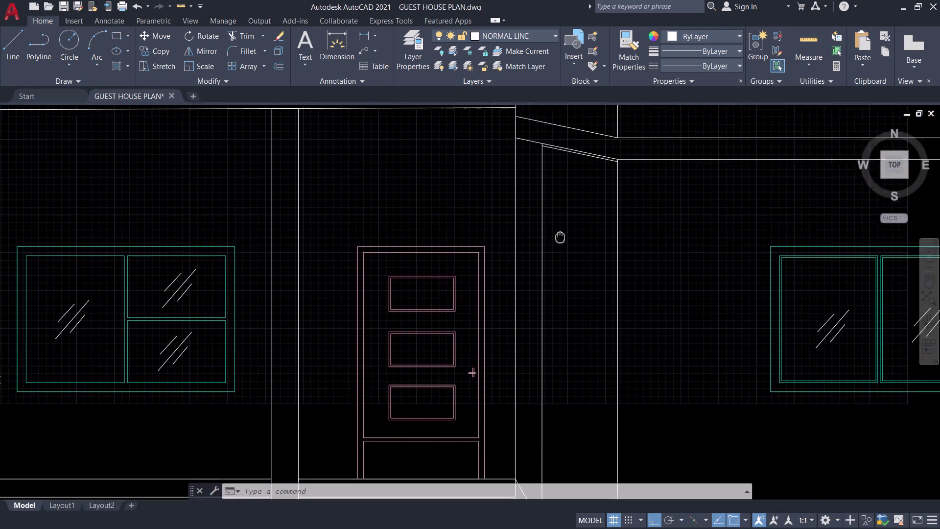
middle_drag(560, 236, 543, 150)
Split the base line right of the door at the wall corner with BREAKATPOINT.
click(570, 442)
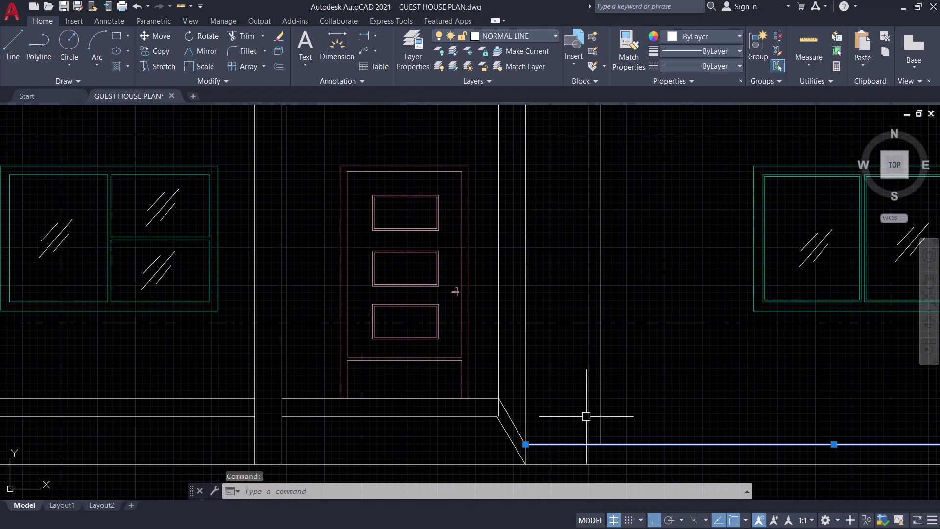
key(b)
key(r)
key(e)
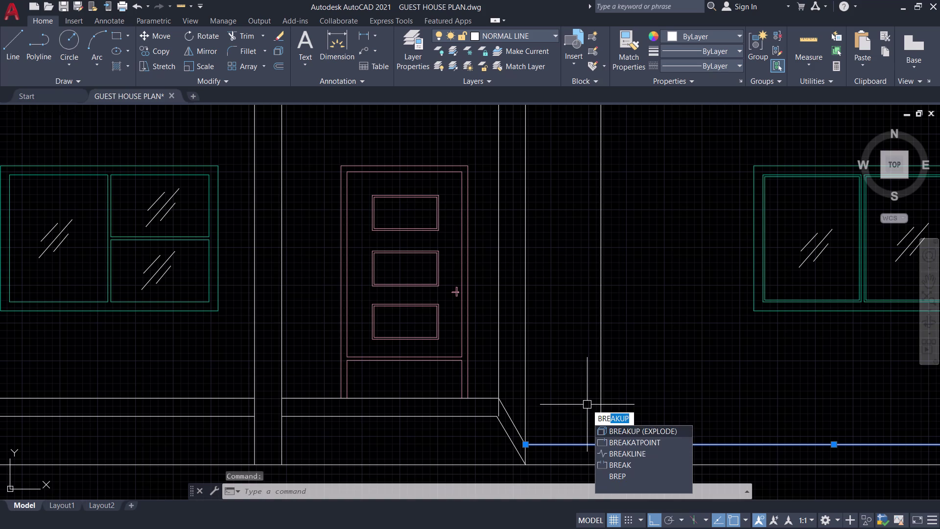
click(618, 443)
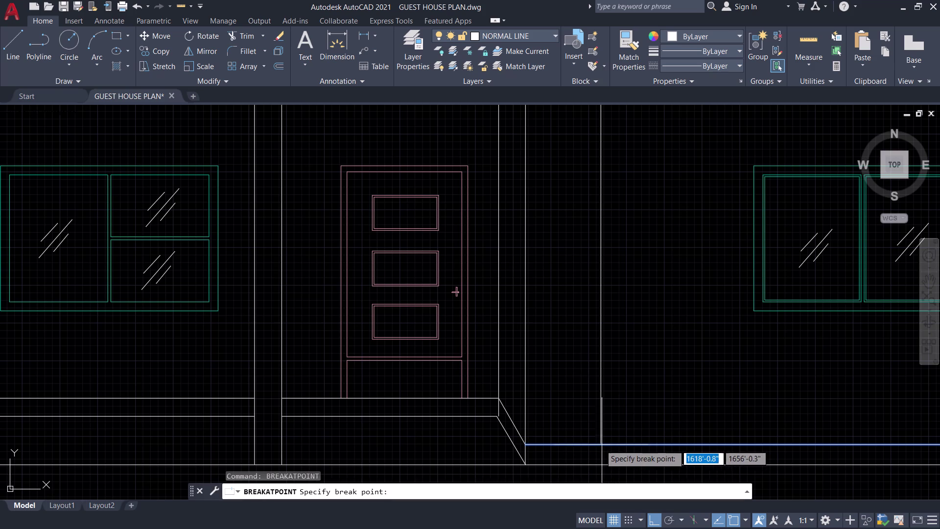
click(600, 444)
Copy the short split piece up to the sloped porch roof edge.
click(574, 444)
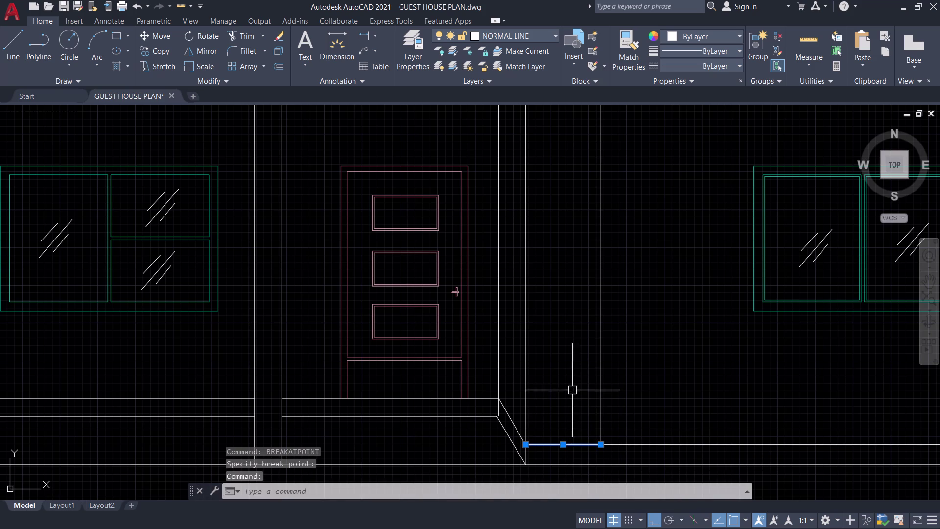
text(CO)
key(space)
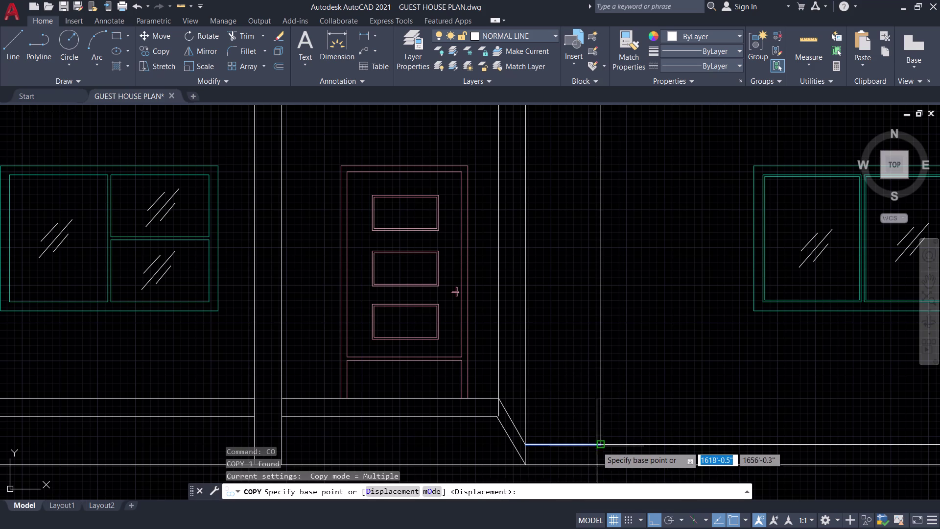
click(602, 445)
scroll(down, 3)
scroll(up, 3)
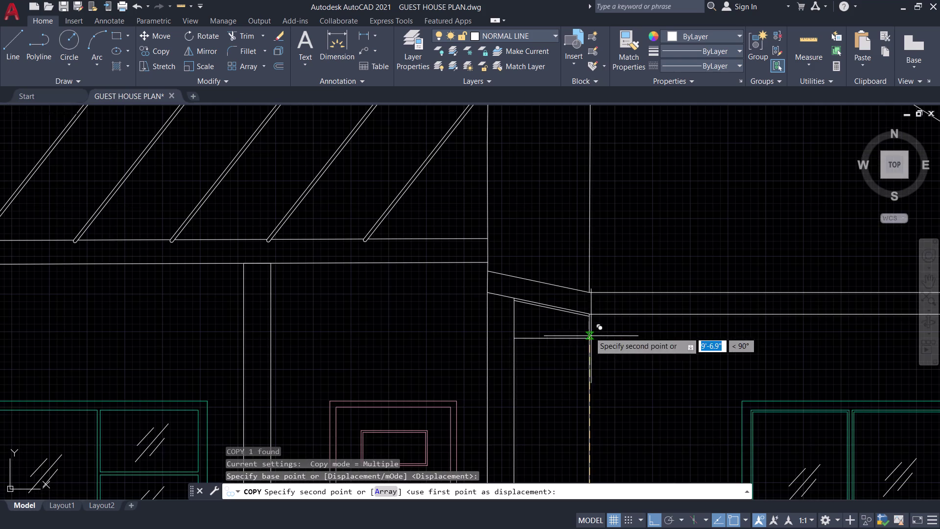
scroll(up, 3)
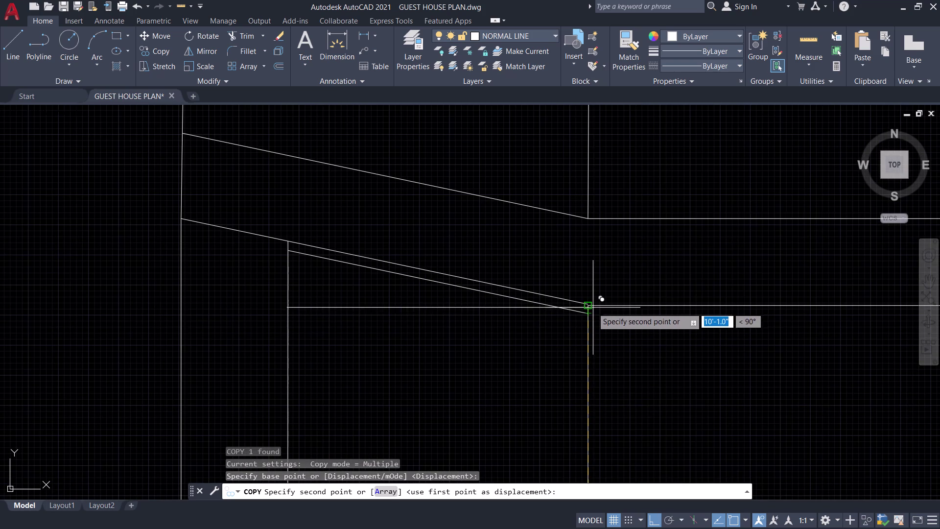
click(593, 307)
key(space)
middle_drag(469, 341, 522, 369)
text(TR)
key(space)
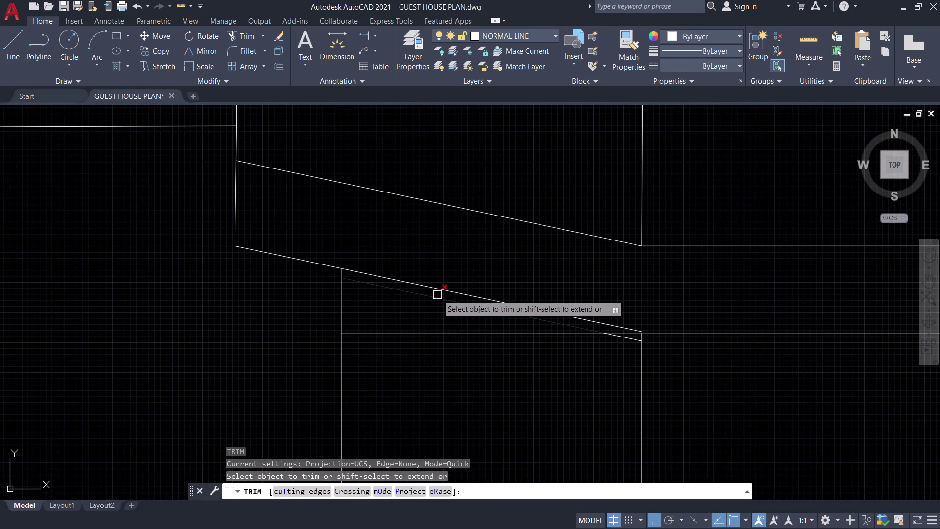
Trim away the overhanging parts of the lower sloped roof line.
click(437, 295)
click(440, 289)
scroll(up, 3)
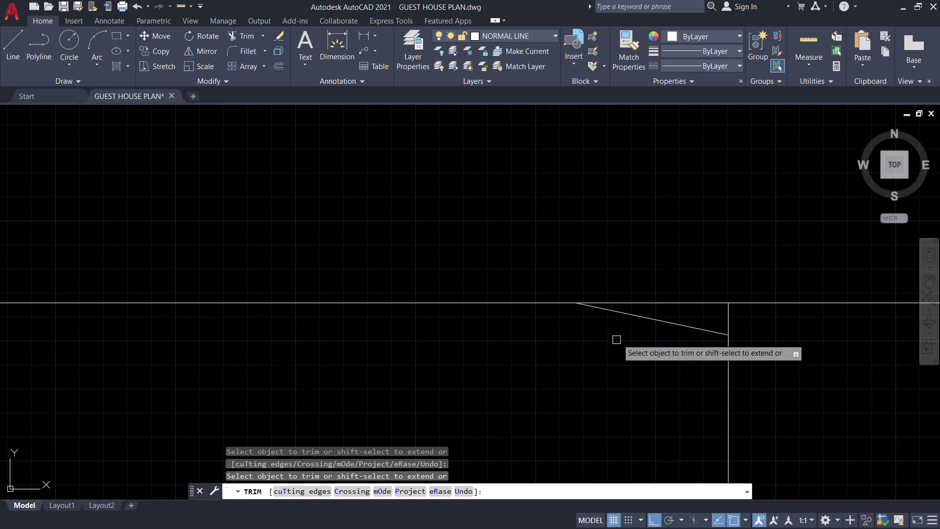
click(651, 322)
scroll(down, 3)
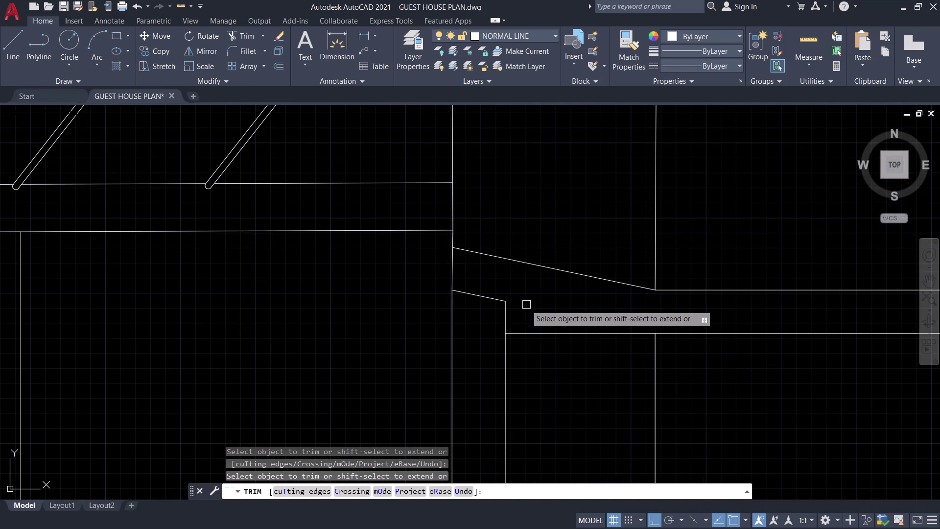
key(Escape)
Pan across the elevation and select the short sloped roof line at the corner.
scroll(up, 3)
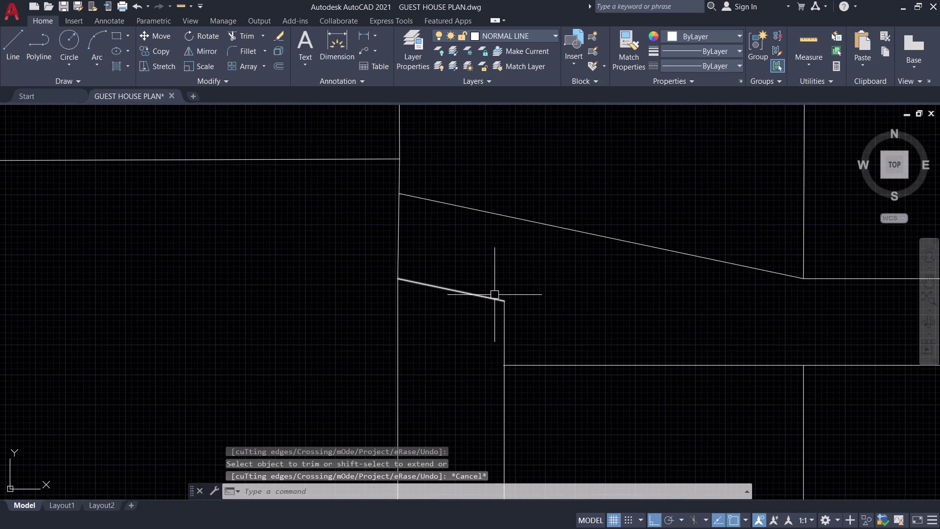
scroll(down, 3)
middle_drag(528, 335, 570, 324)
middle_drag(571, 323, 571, 131)
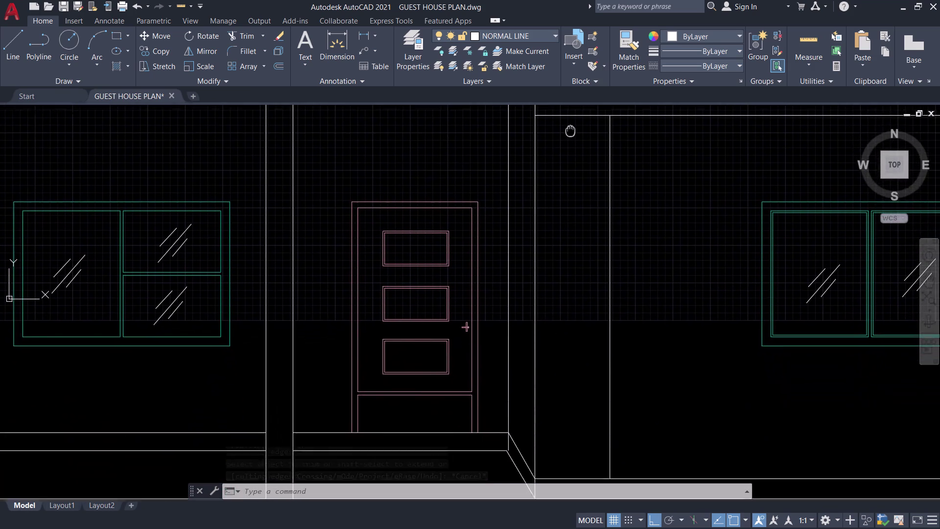
middle_drag(570, 132, 573, 288)
middle_drag(573, 293, 562, 353)
scroll(up, 3)
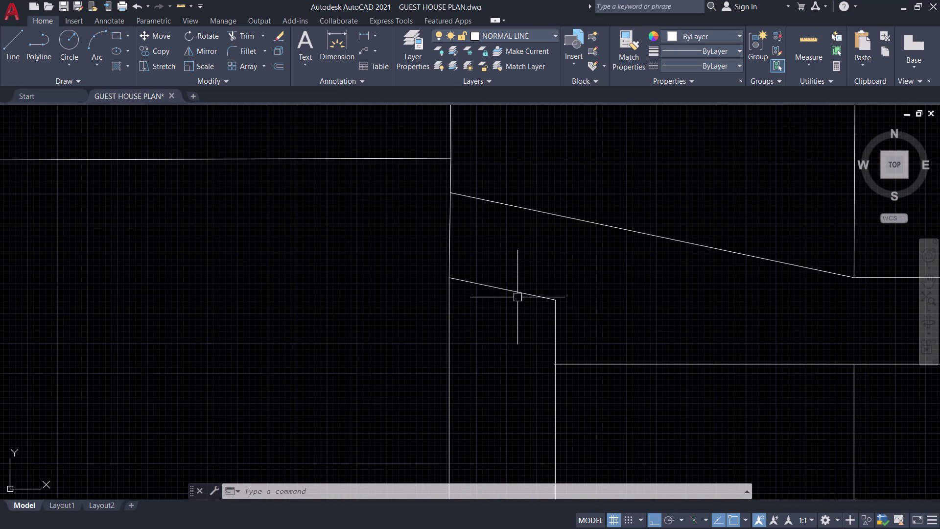
click(518, 292)
scroll(down, 3)
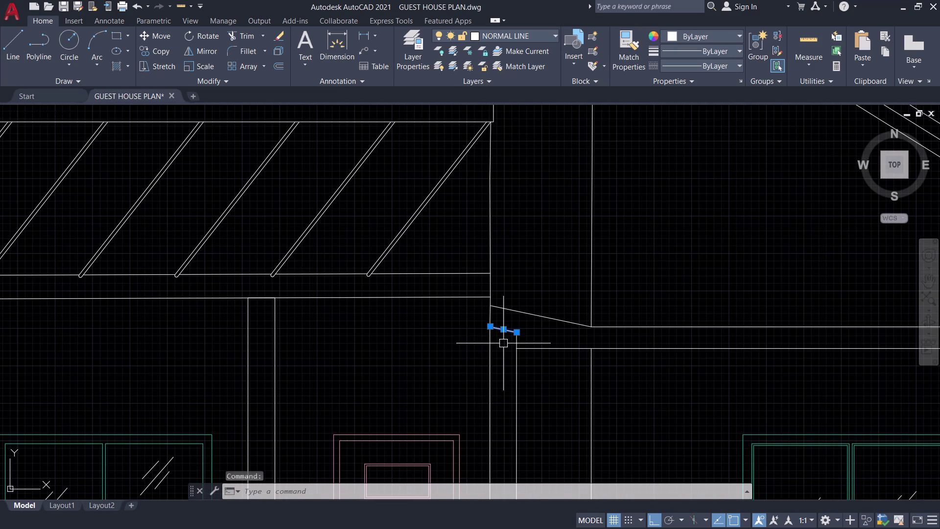
scroll(up, 3)
scroll(up, 3)
Copy the short sloped roof line to a position lower down.
key(v)
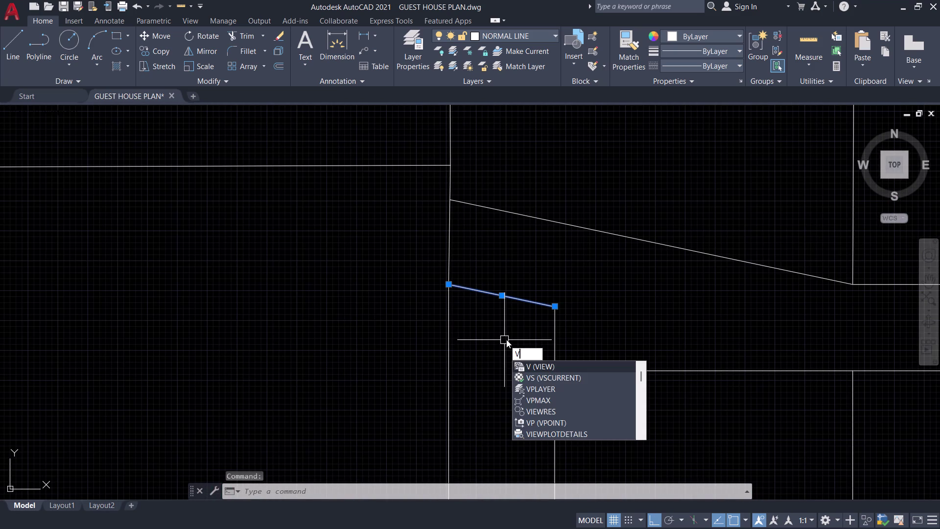
key(BackSpace)
key(space)
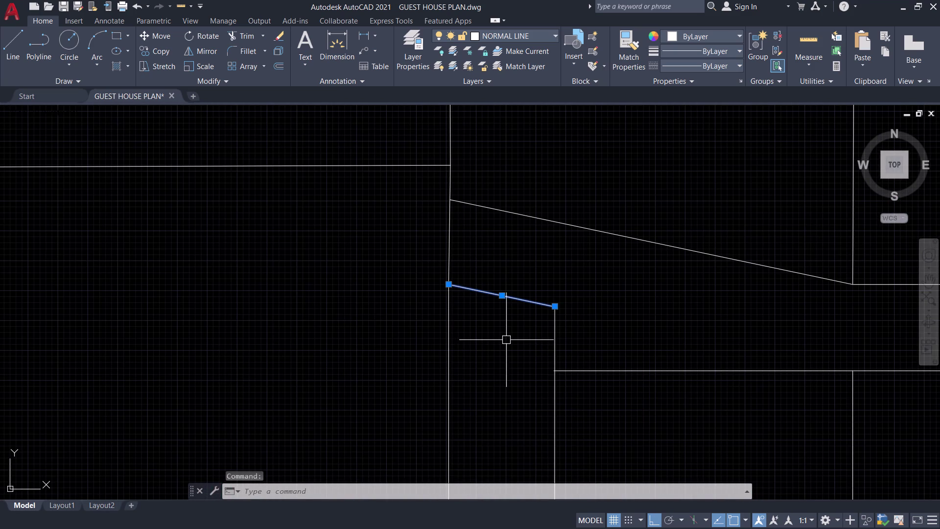
key(space)
key(Escape)
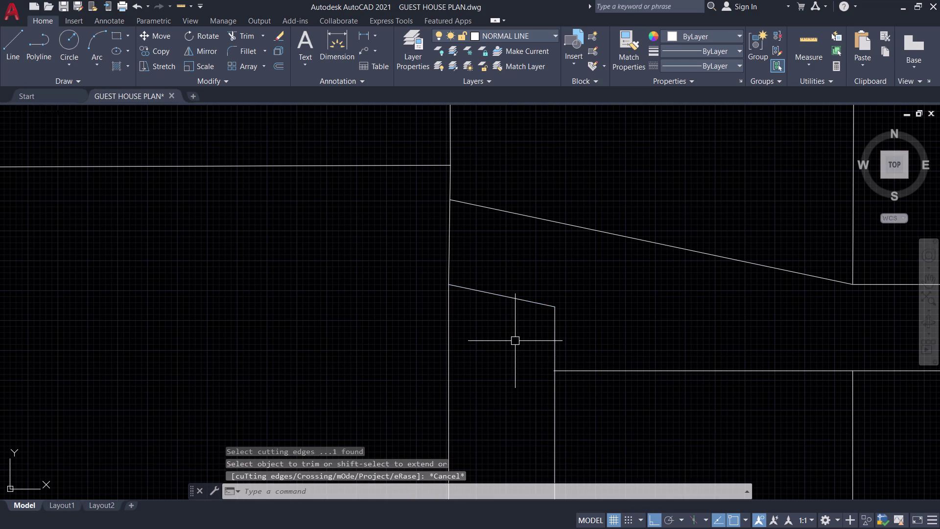
click(521, 300)
text(CO)
key(space)
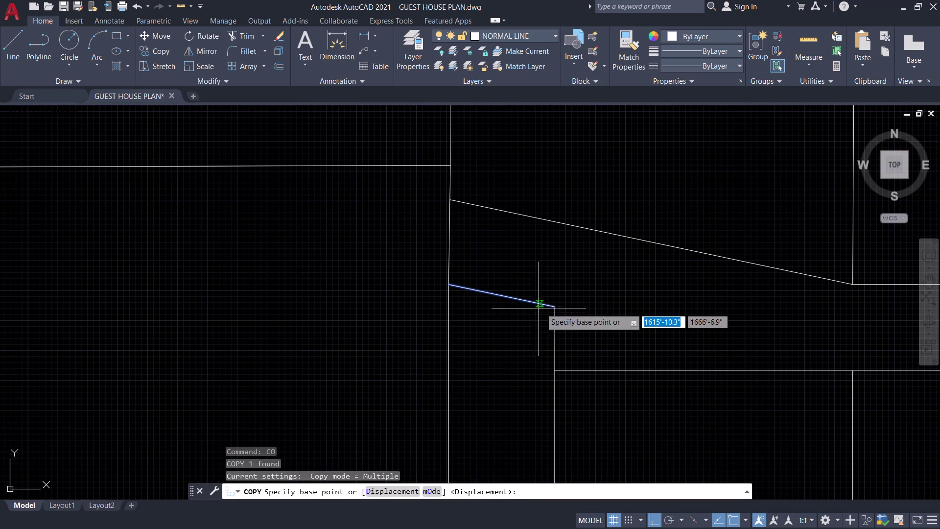
click(553, 306)
click(556, 369)
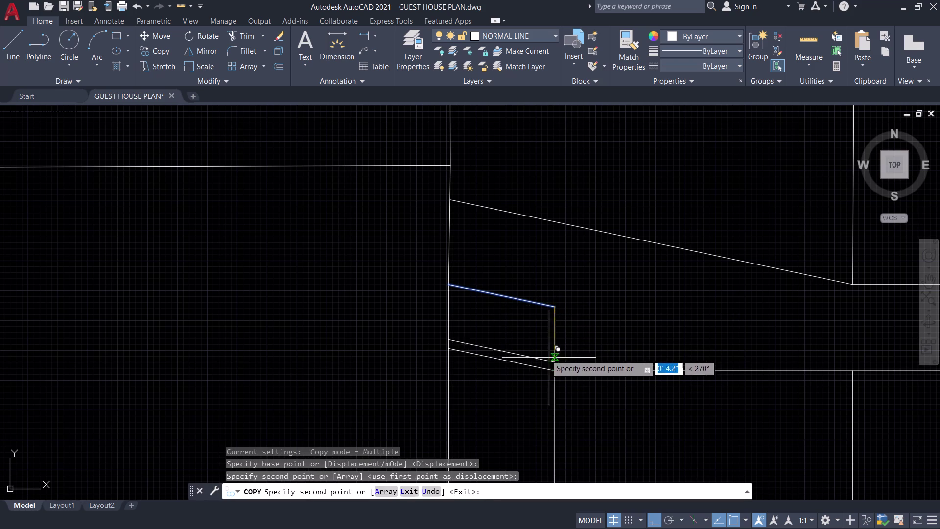
key(space)
Copy the horizontal wall line below up to a higher position.
scroll(down, 3)
scroll(up, 3)
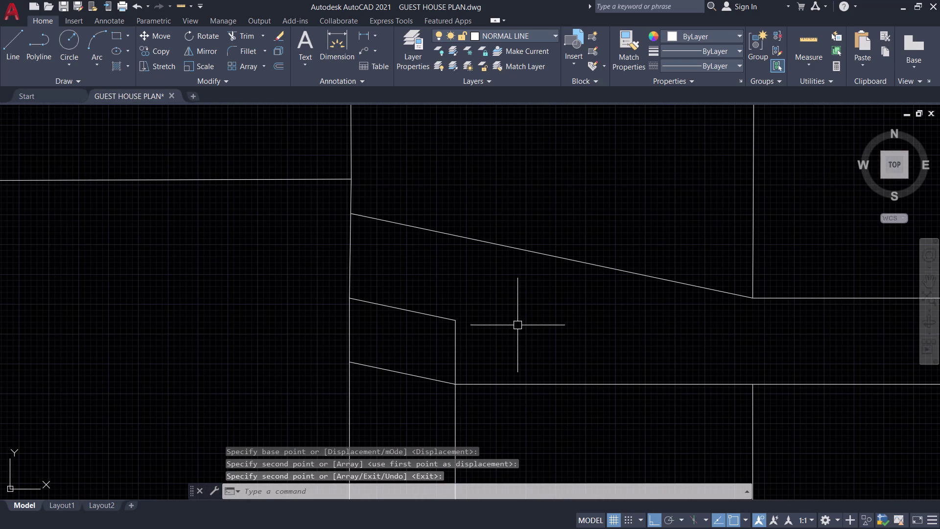
click(512, 387)
key(space)
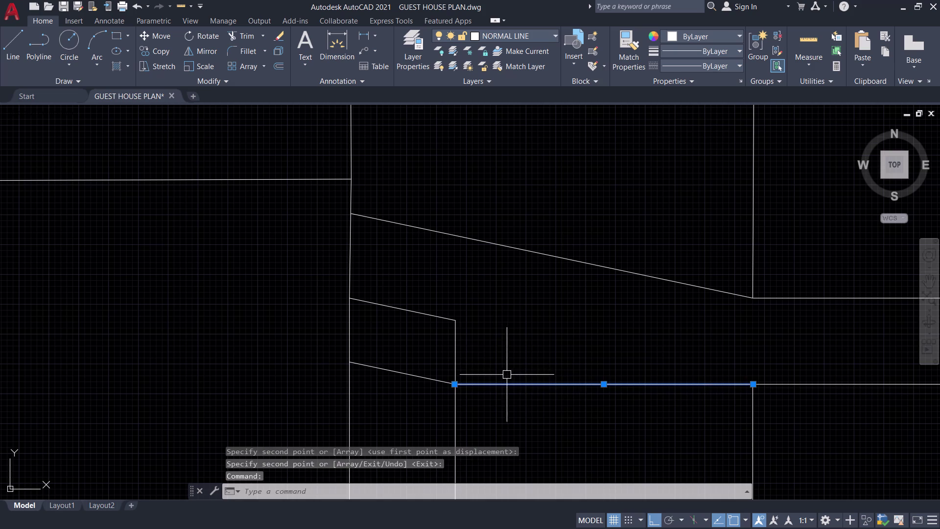
click(452, 384)
click(454, 323)
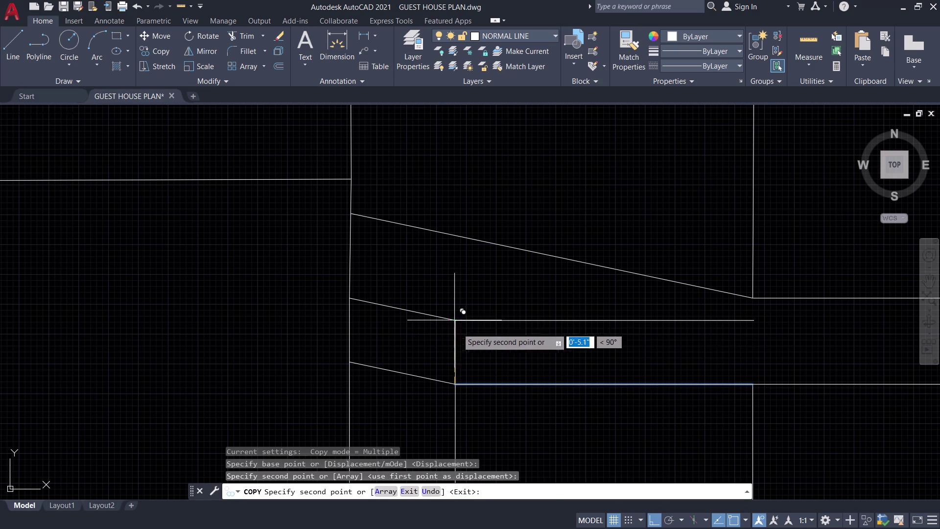
scroll(down, 3)
key(space)
Move the copied horizontal line down onto the wall corner.
middle_drag(663, 332, 662, 333)
scroll(down, 3)
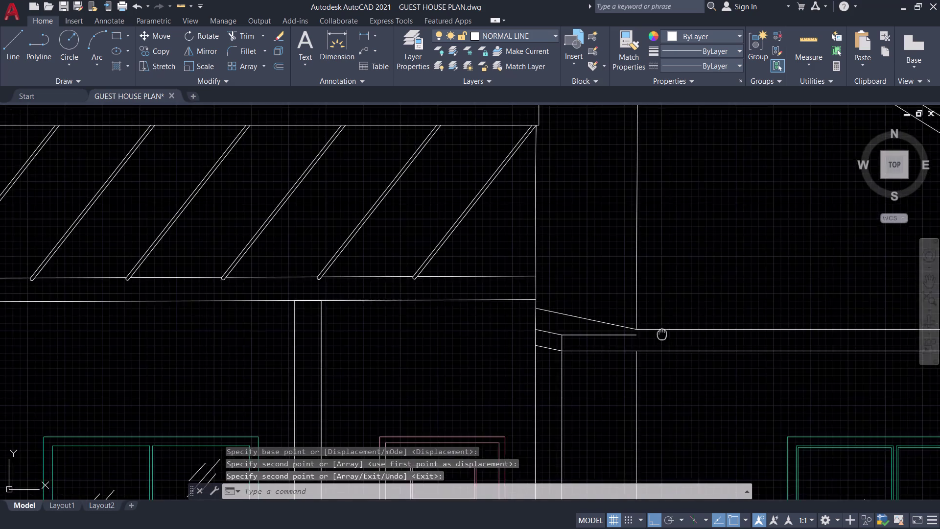
middle_drag(662, 333, 456, 364)
scroll(up, 3)
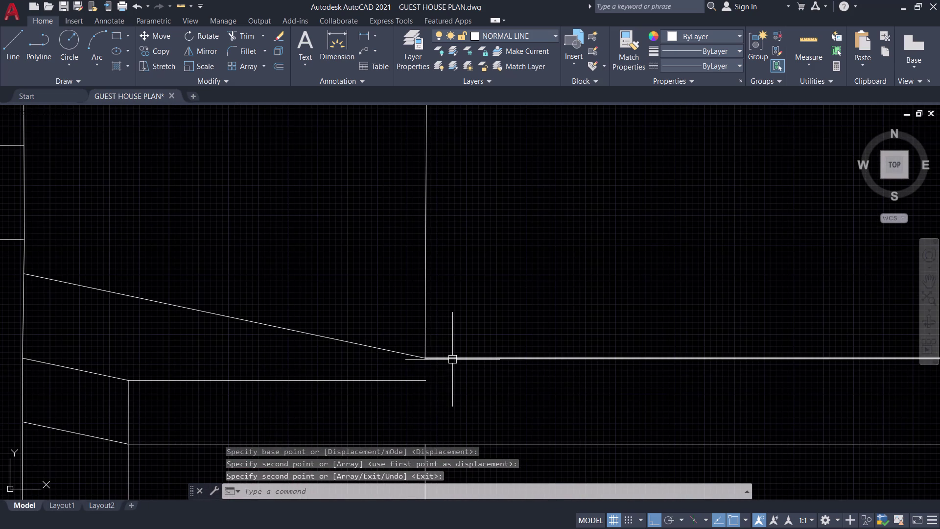
click(452, 359)
scroll(down, 3)
scroll(up, 3)
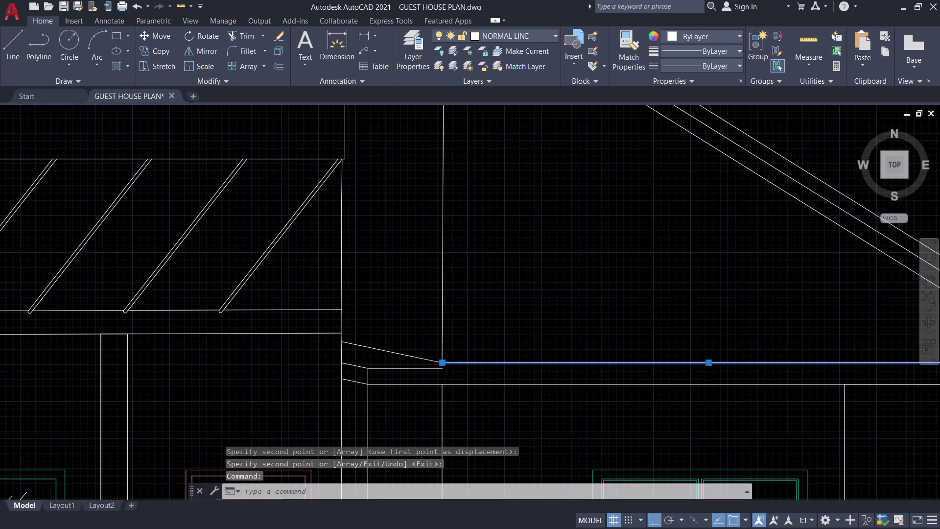
scroll(down, 3)
scroll(down, 3)
scroll(up, 3)
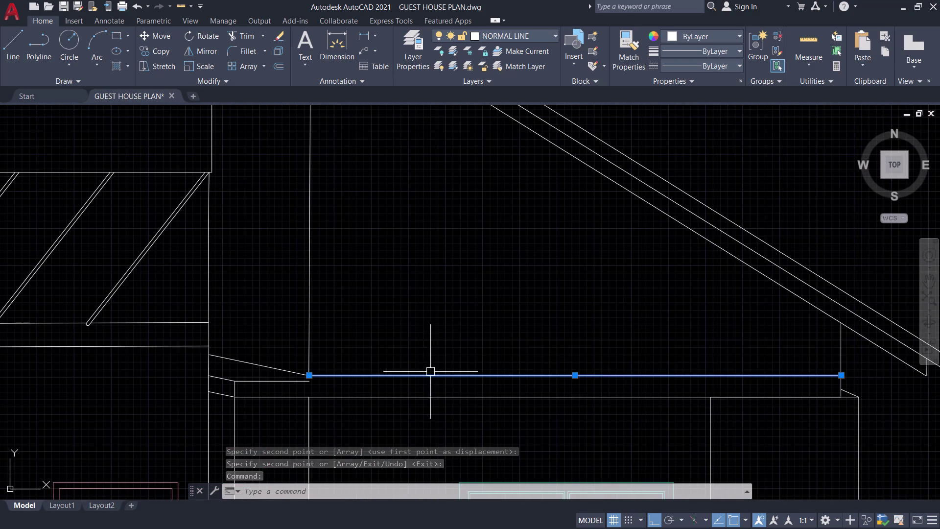
middle_drag(418, 354, 430, 336)
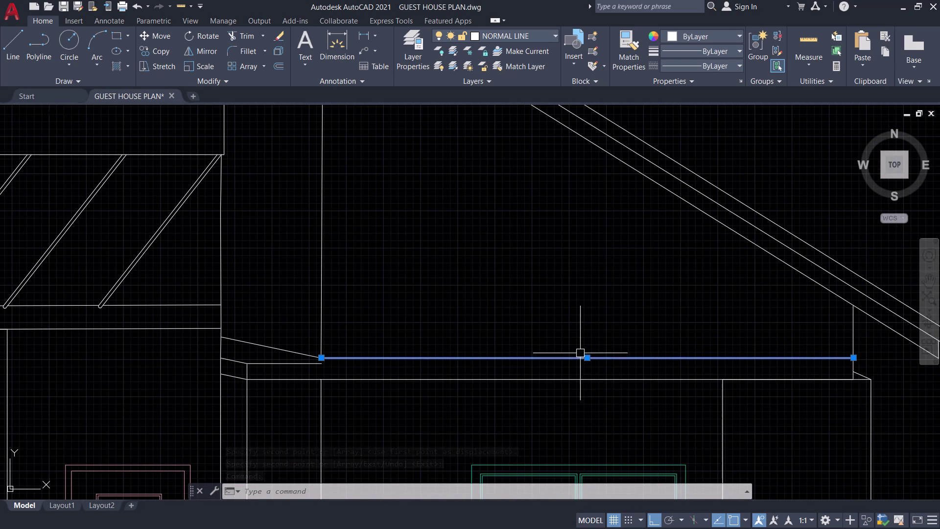
key(c)
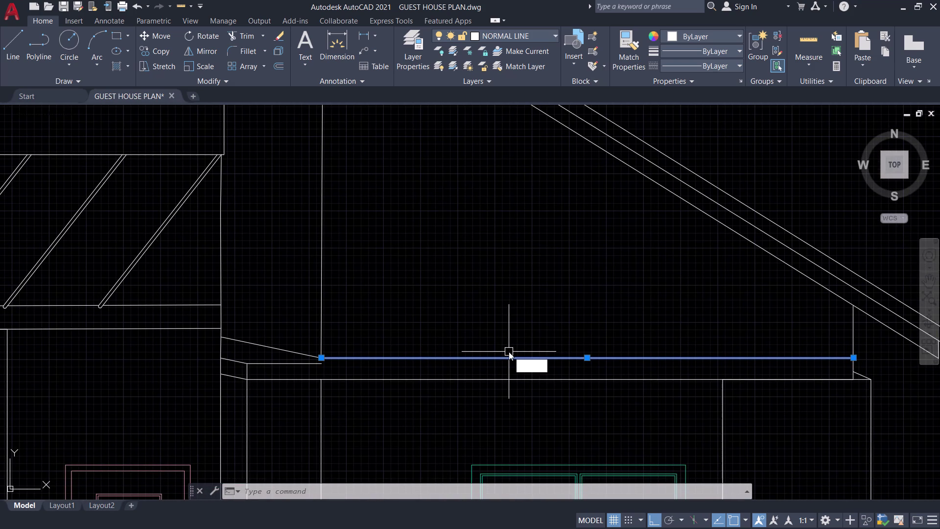
key(BackSpace)
text(M)
key(space)
scroll(up, 3)
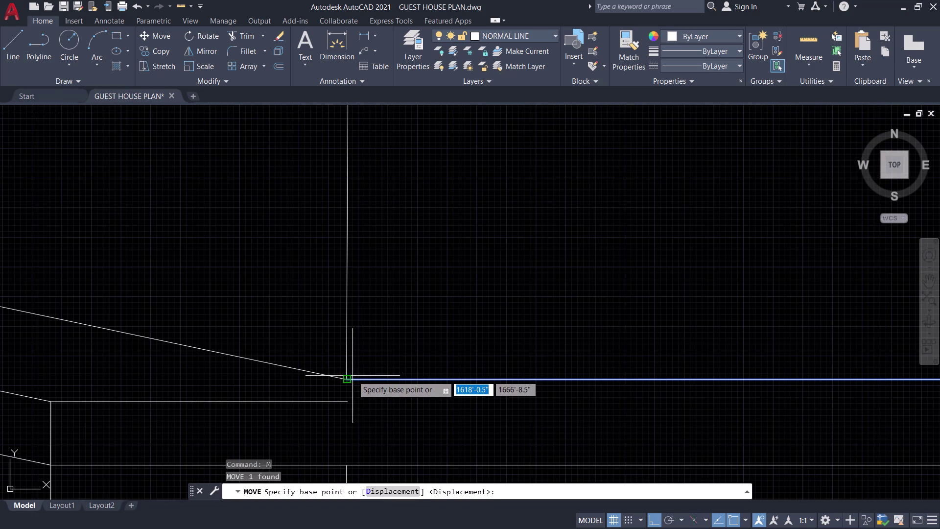
click(348, 378)
click(348, 401)
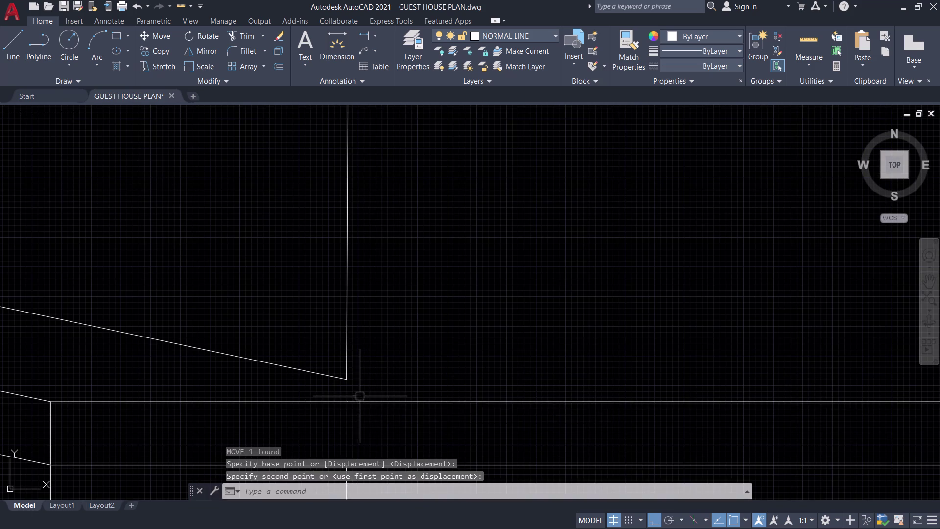
Grip-edit the lower end of the vertical wall line, then cancel the move.
scroll(down, 3)
scroll(up, 3)
click(349, 377)
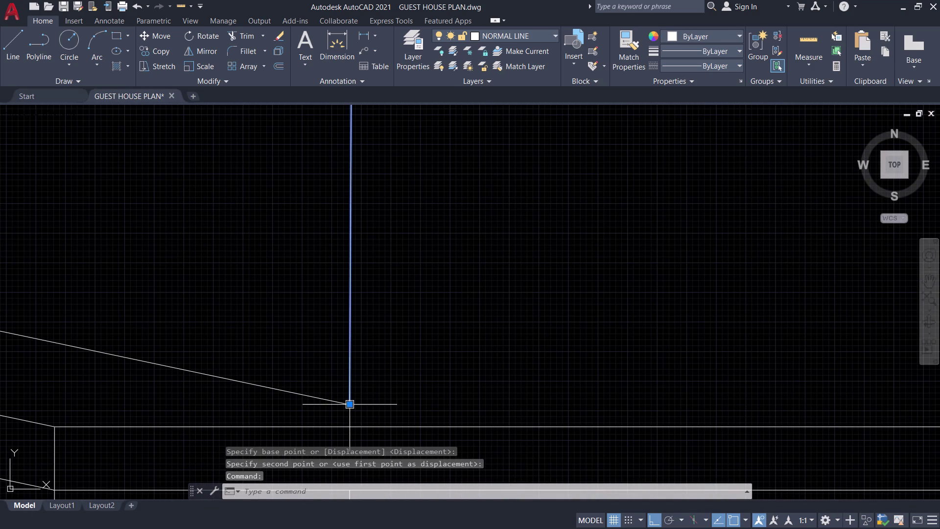
click(352, 406)
click(352, 424)
scroll(down, 3)
middle_drag(391, 383, 442, 363)
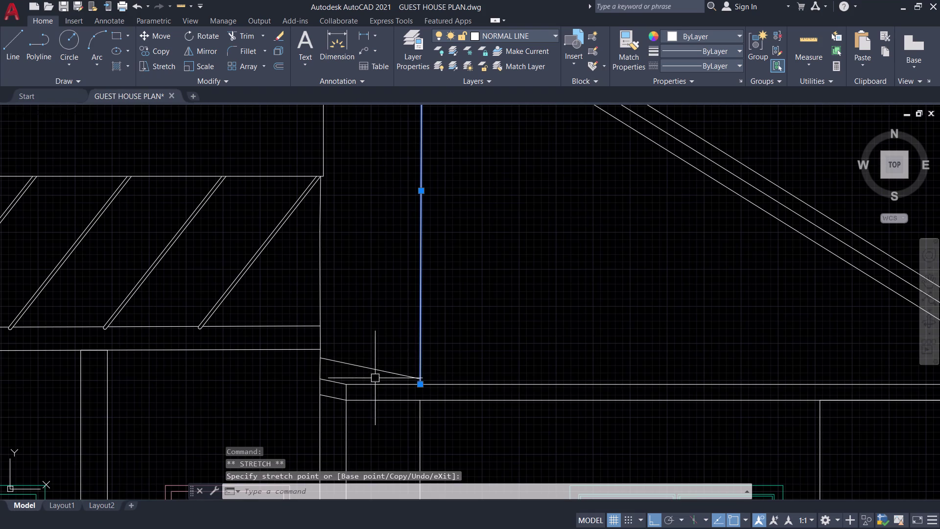
key(space)
scroll(down, 3)
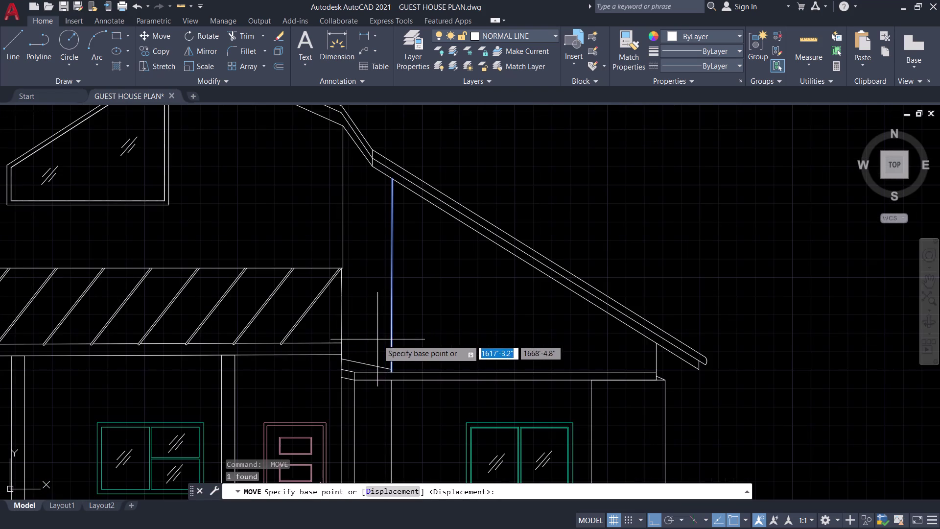
key(Escape)
scroll(up, 3)
Erase the short sloped line at the wall junction.
click(355, 389)
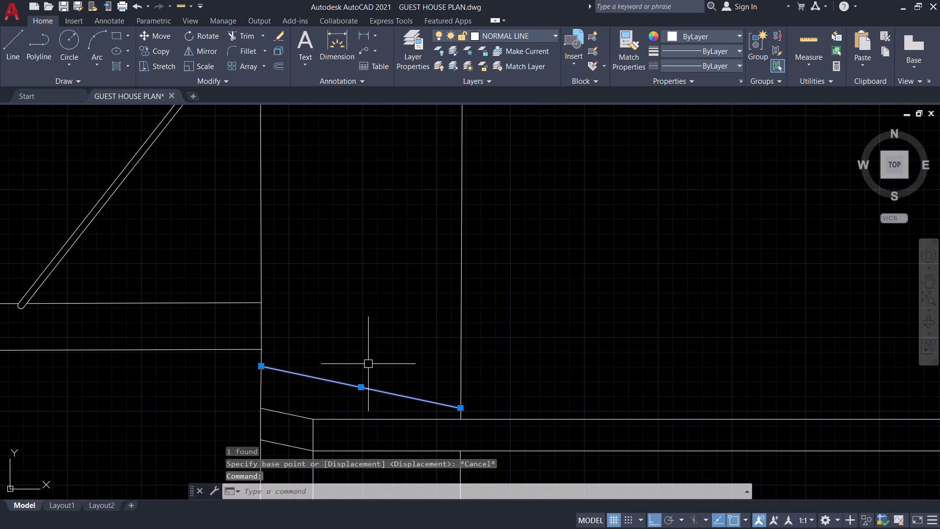
key(e)
key(space)
scroll(down, 3)
scroll(down, 3)
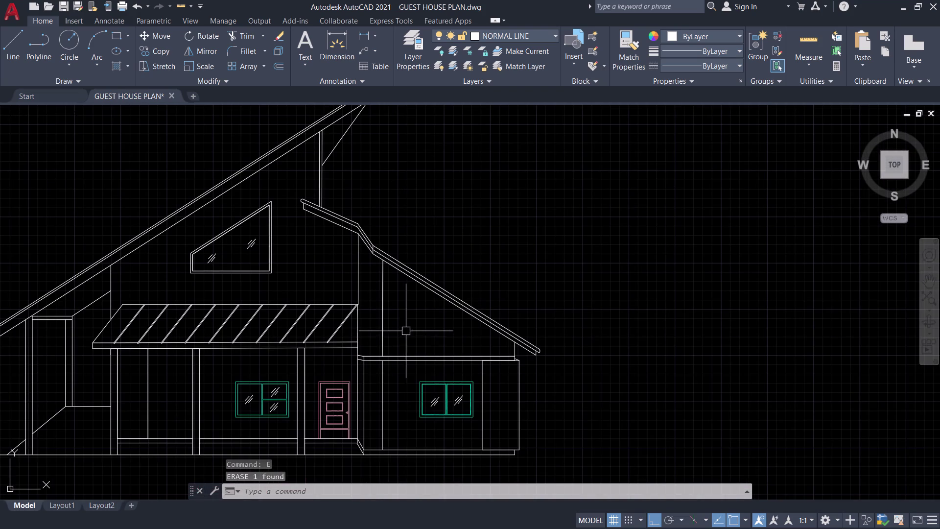
middle_drag(411, 330, 457, 345)
scroll(up, 3)
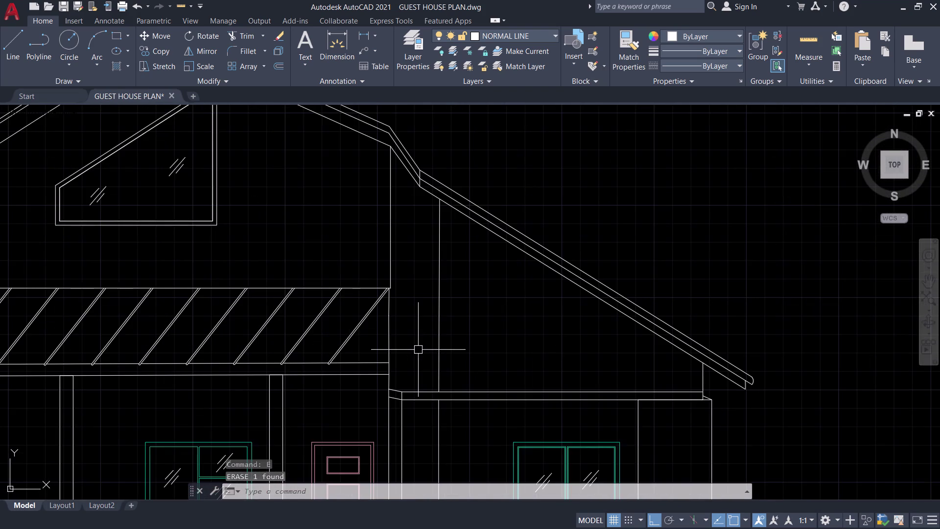
middle_drag(418, 350, 423, 336)
click(445, 339)
Copy the vertical wall line from its bottom point to sit beside the original.
key(c)
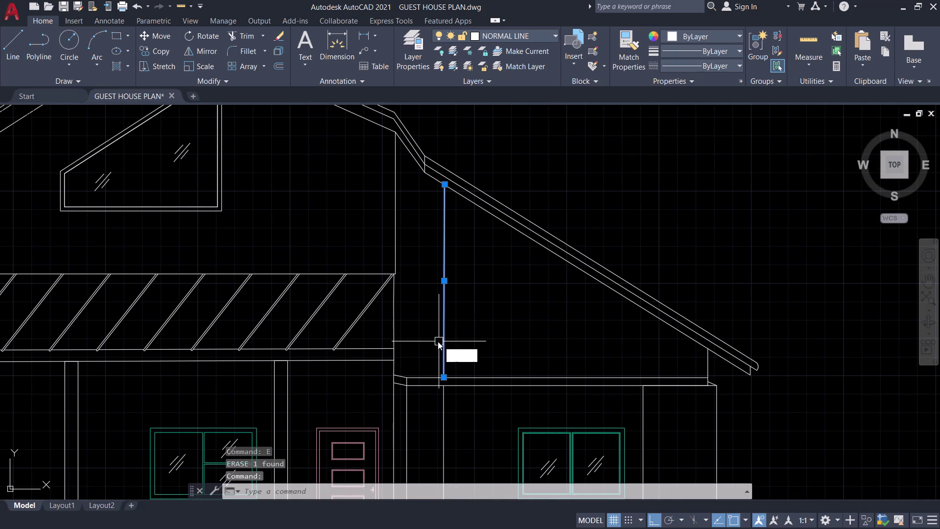
text(O)
key(space)
scroll(up, 3)
click(446, 365)
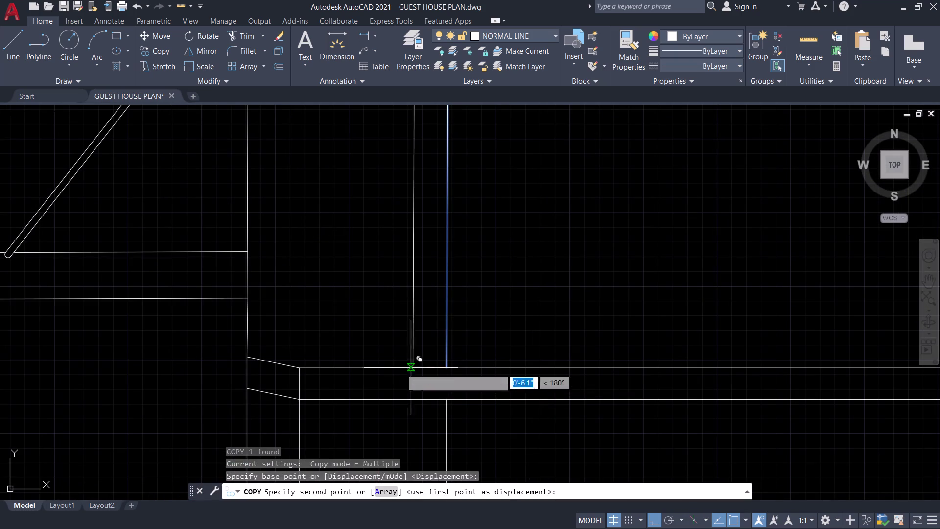
click(298, 367)
scroll(down, 3)
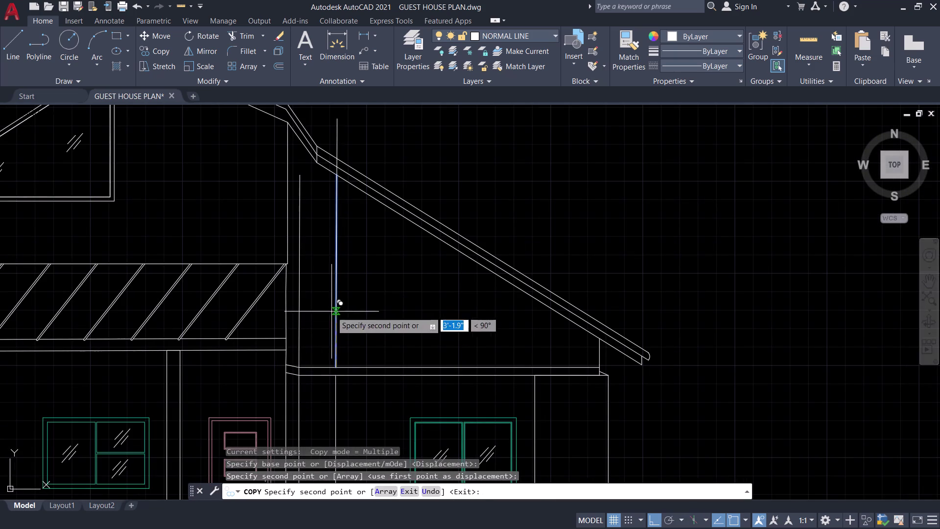
key(space)
scroll(down, 3)
middle_drag(321, 296, 406, 352)
scroll(up, 3)
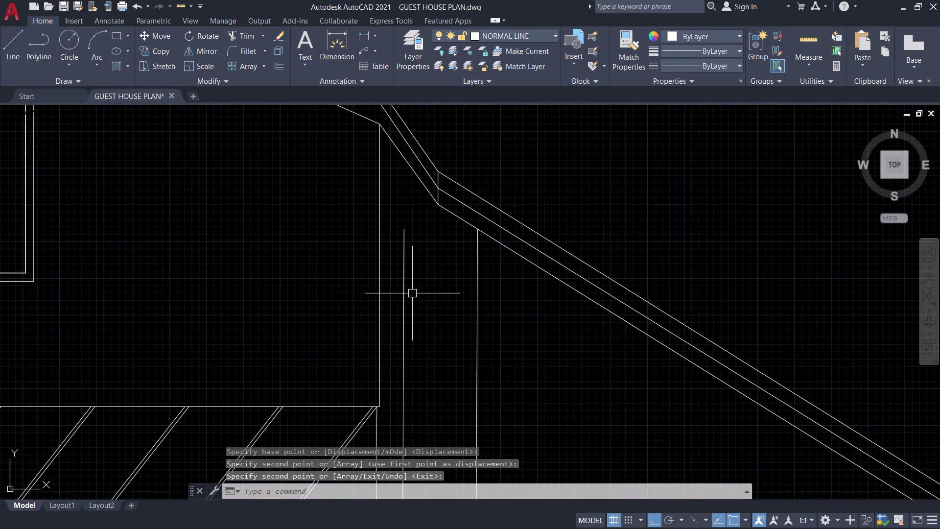
Extend the copied vertical line up to the sloped roof edge with EXTEND.
text(EX)
key(space)
click(405, 276)
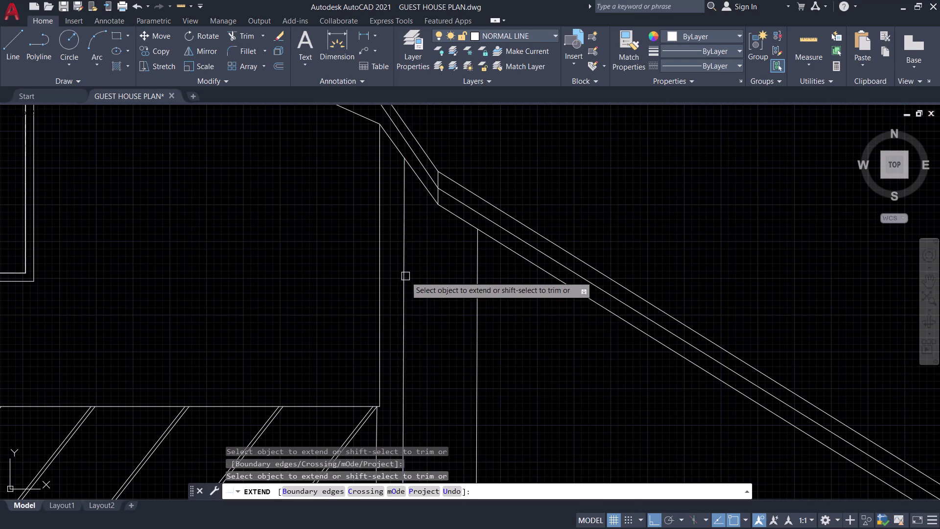
scroll(down, 3)
key(Escape)
scroll(down, 3)
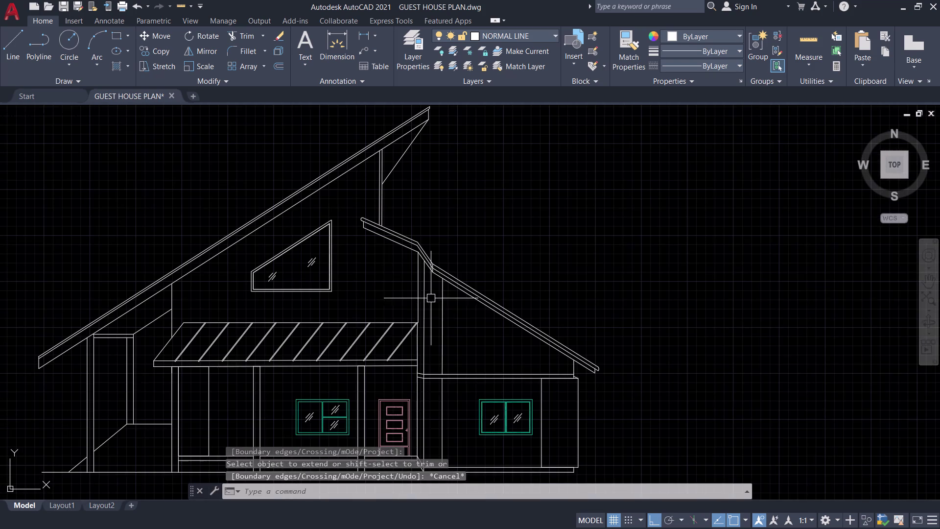
middle_drag(434, 340, 481, 275)
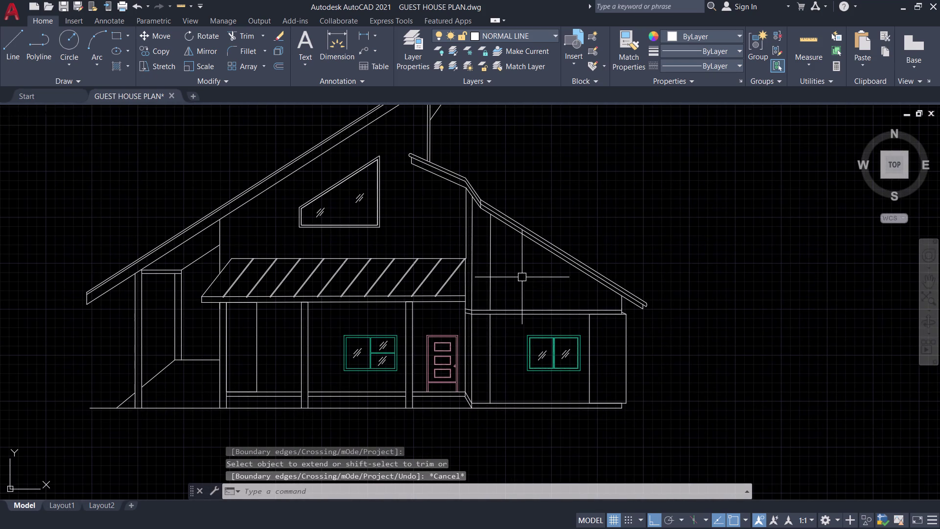
middle_drag(522, 278, 463, 291)
scroll(up, 3)
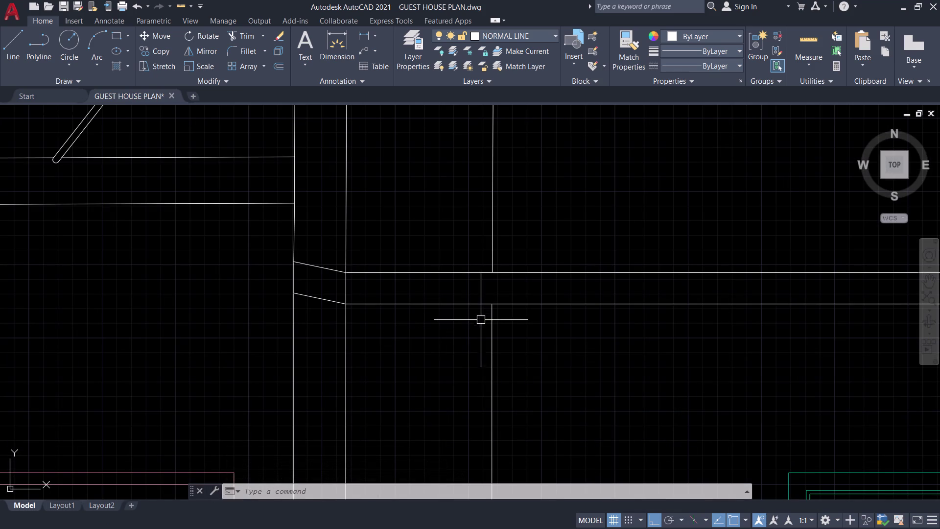
key(t)
key(r)
key(space)
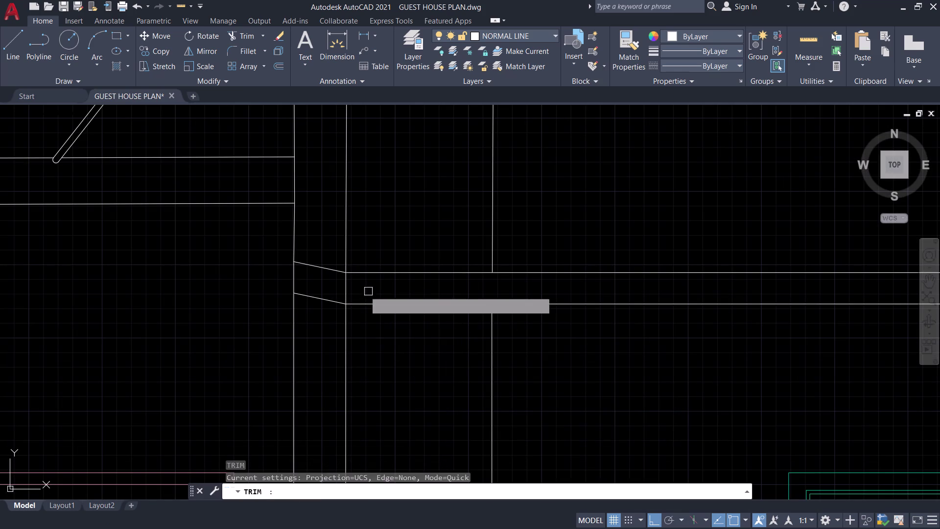
key(Escape)
scroll(down, 3)
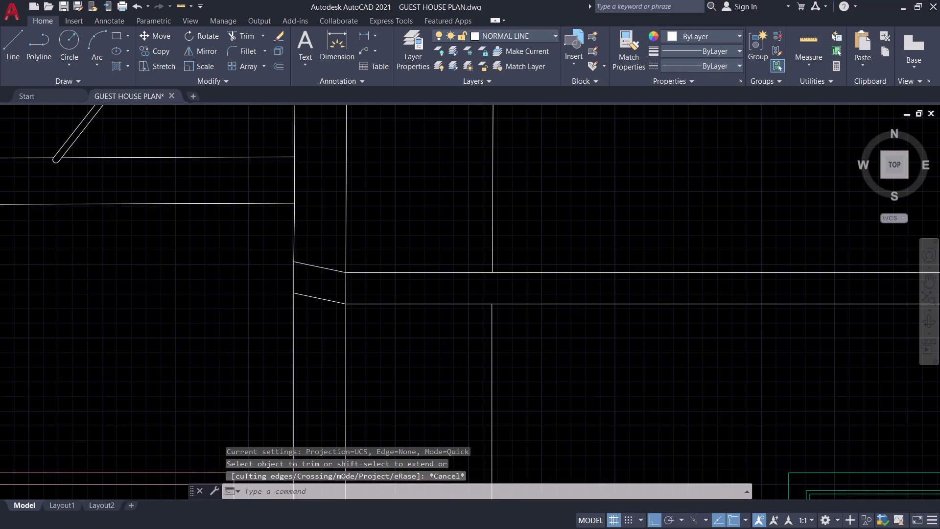
scroll(down, 3)
middle_drag(410, 308, 424, 324)
scroll(up, 3)
scroll(down, 3)
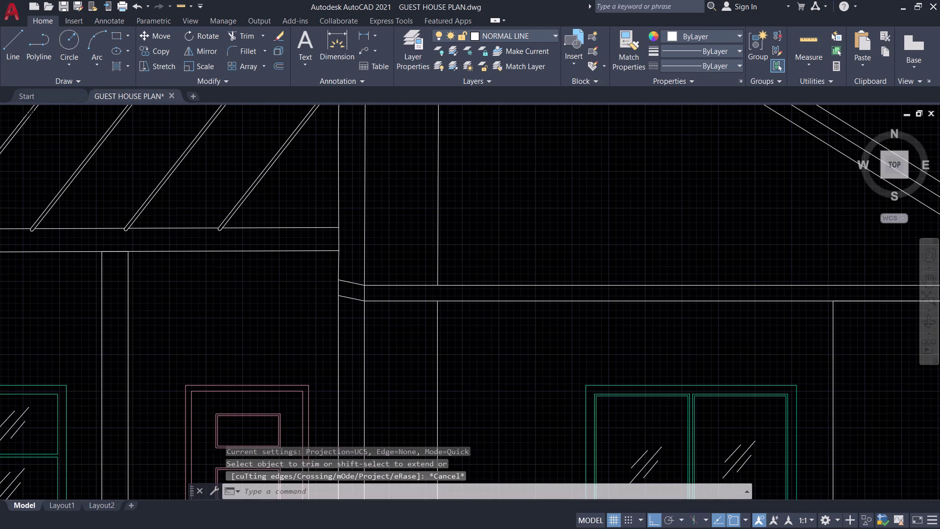
scroll(up, 3)
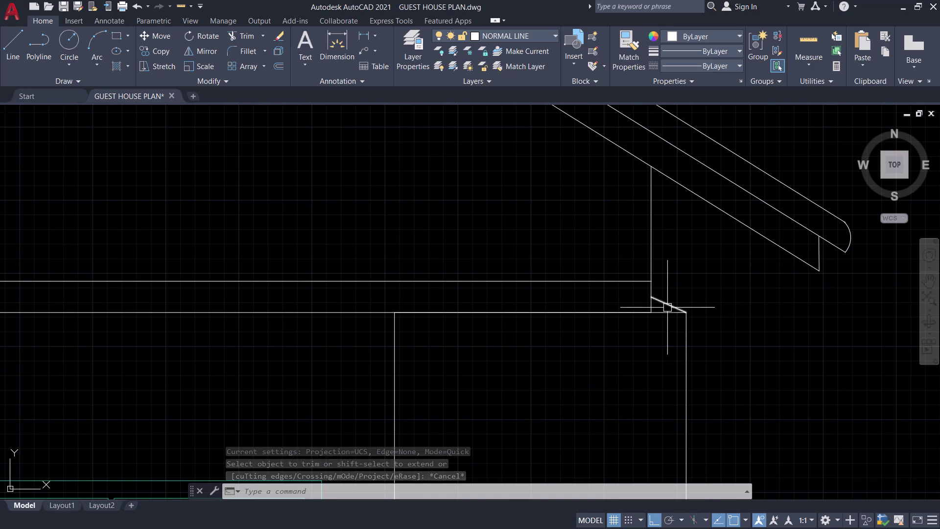
scroll(up, 3)
scroll(down, 3)
middle_drag(708, 296, 714, 315)
scroll(down, 3)
scroll(down, 3)
middle_drag(553, 345, 663, 311)
scroll(up, 3)
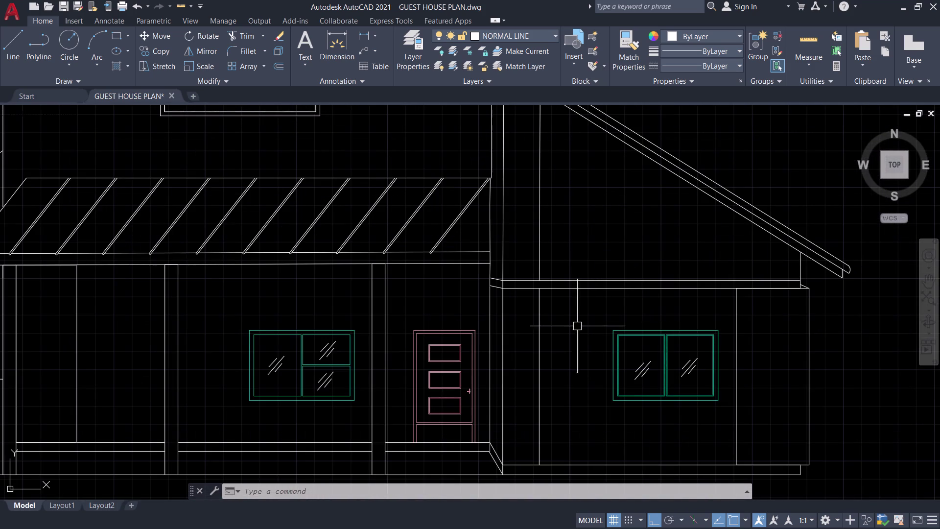
scroll(up, 3)
scroll(up, 3)
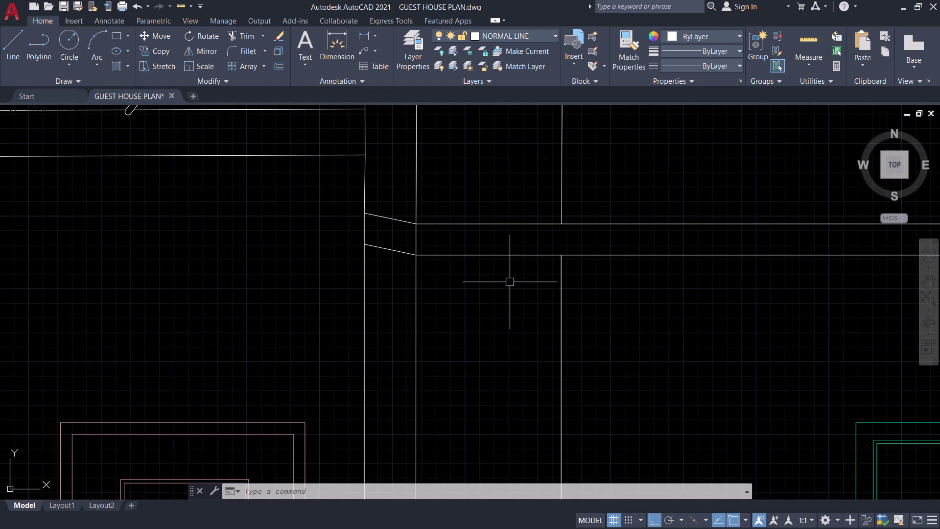
middle_drag(509, 281, 564, 347)
Offset the short lower ledge line downward through a picked point.
click(545, 317)
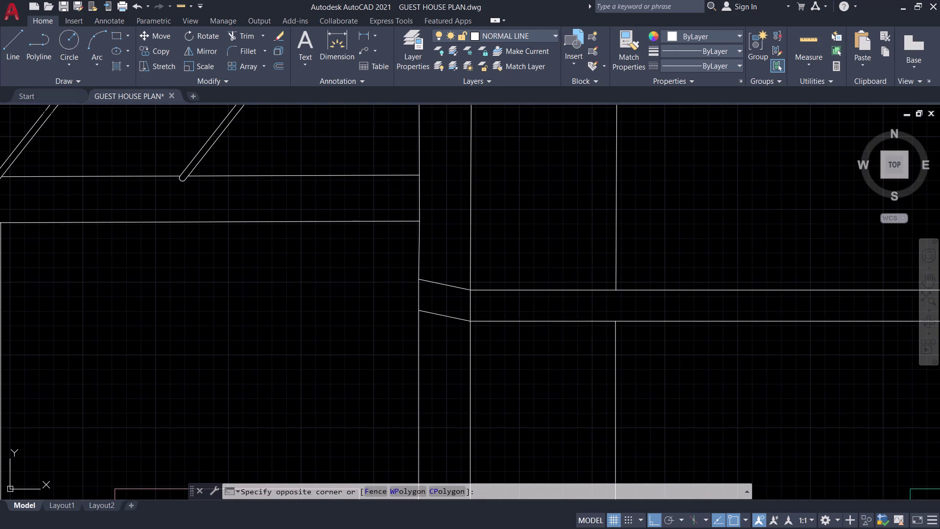
click(536, 334)
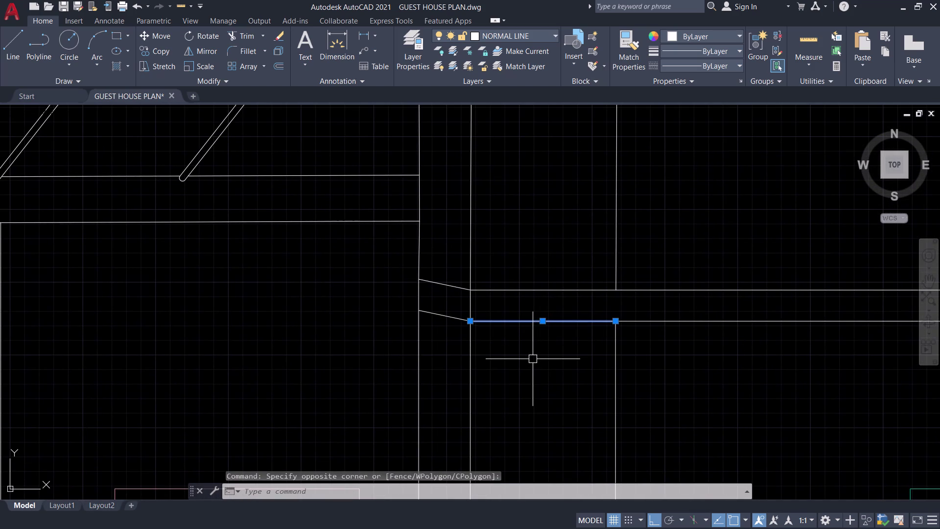
key(o)
key(space)
text(T)
key(space)
scroll(up, 3)
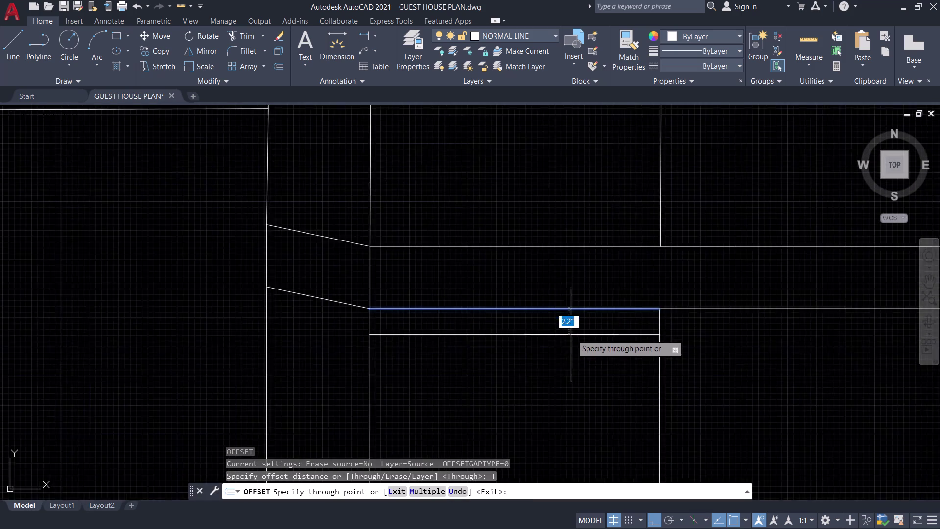
scroll(up, 3)
click(616, 318)
scroll(down, 3)
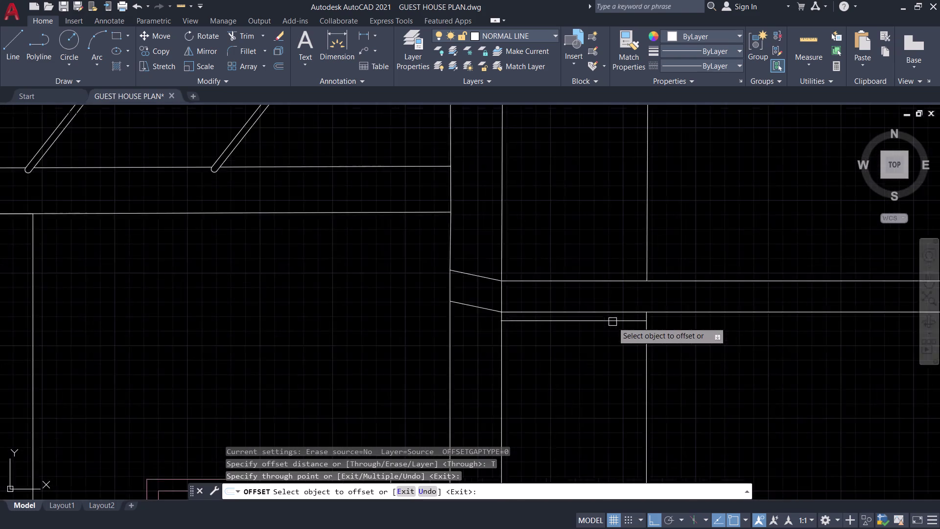
scroll(down, 3)
key(space)
scroll(down, 3)
Erase the redundant vertical line beside the porch roof.
middle_drag(597, 358, 613, 271)
middle_drag(610, 326, 638, 267)
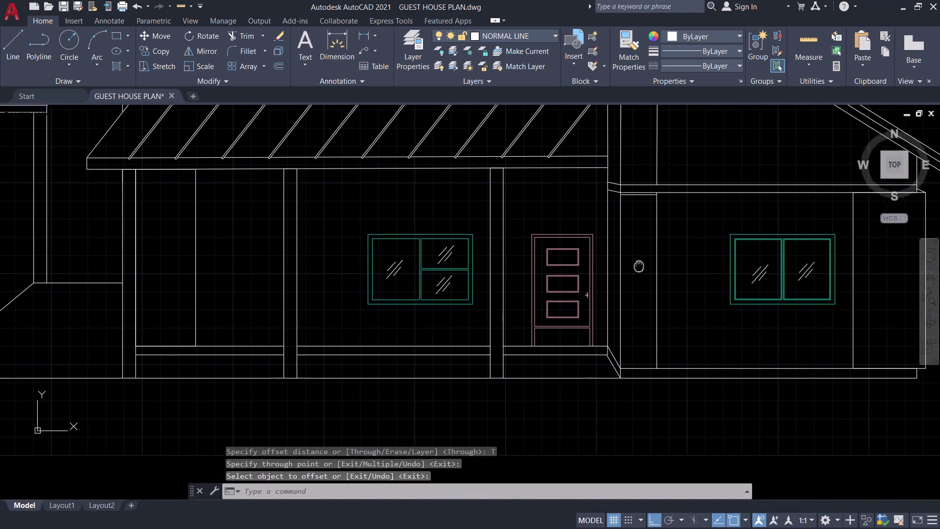
middle_drag(637, 267, 652, 253)
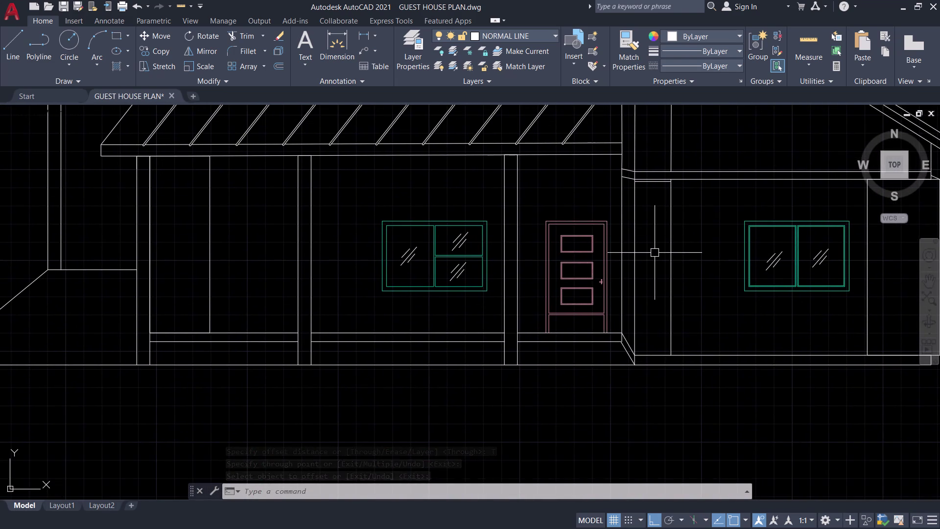
middle_drag(655, 264, 658, 291)
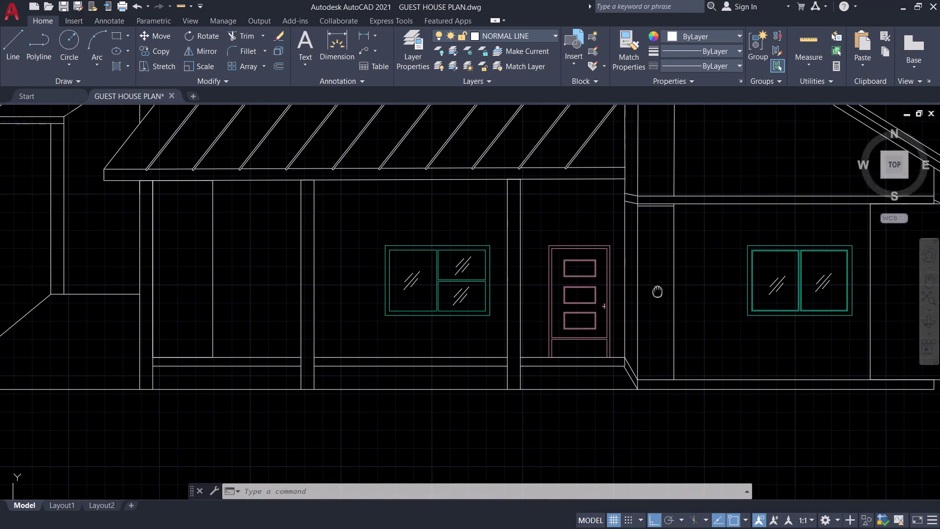
middle_drag(658, 291, 641, 400)
click(621, 271)
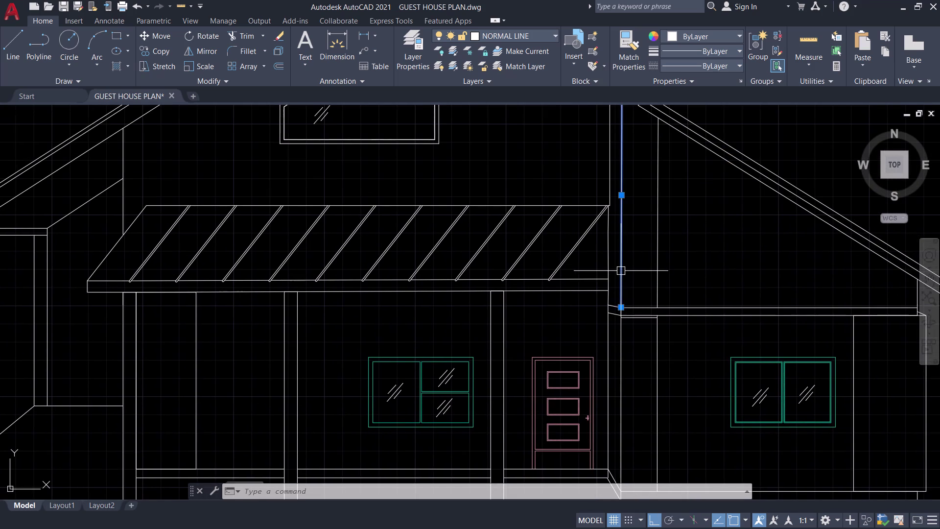
text(E)
key(space)
scroll(down, 3)
middle_drag(628, 271, 555, 320)
scroll(up, 3)
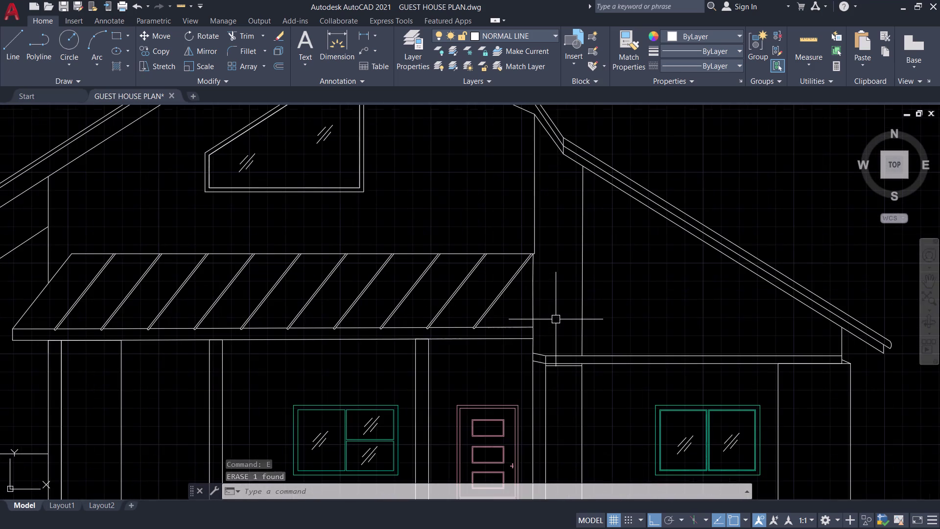
key(ctrl+z)
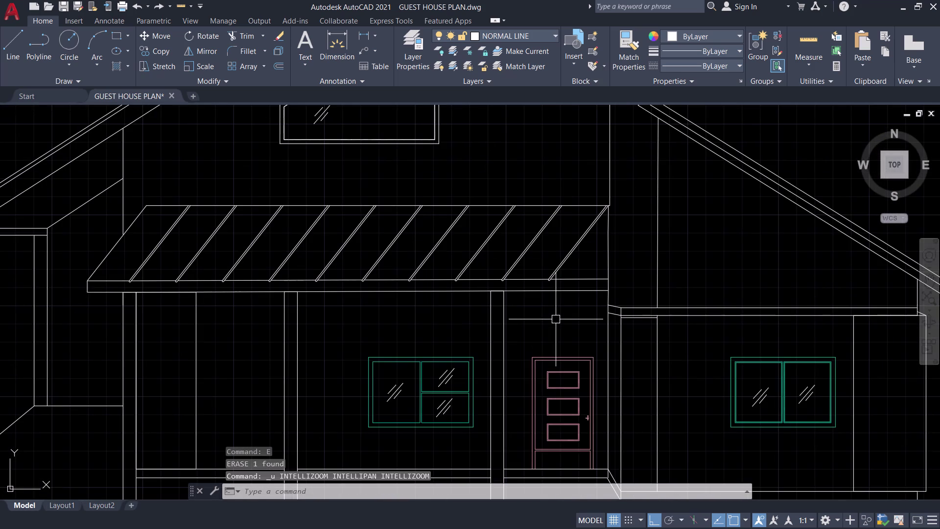
key(ctrl+z)
scroll(down, 3)
Quick-save GUEST HOUSE PLAN.dwg with Ctrl+S.
key(ctrl+s)
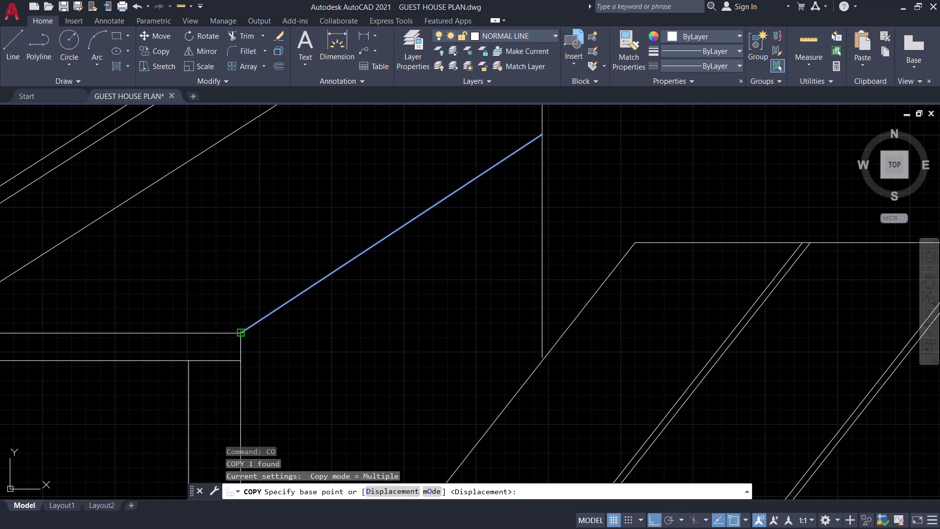
Copy the sloped line above the left column from its lower endpoint to just below.
click(240, 359)
scroll(down, 3)
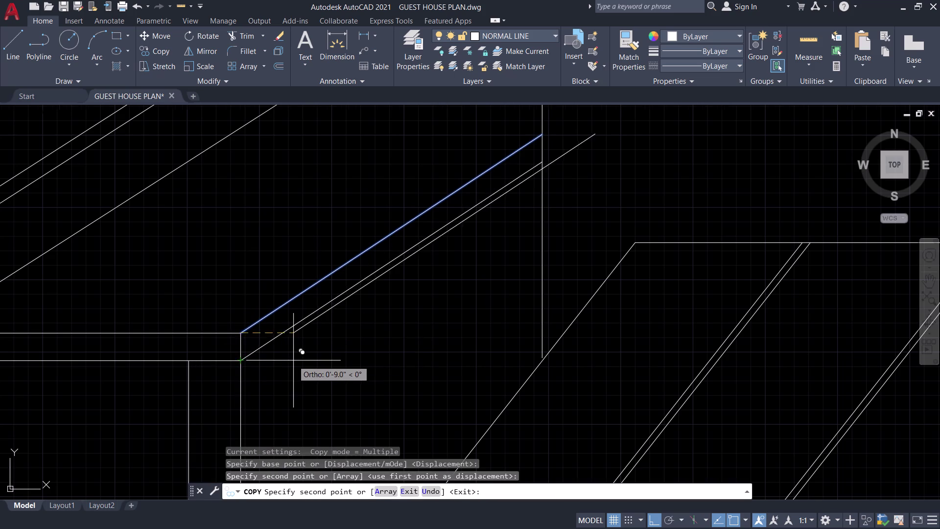
key(Escape)
scroll(down, 3)
middle_drag(314, 361, 331, 365)
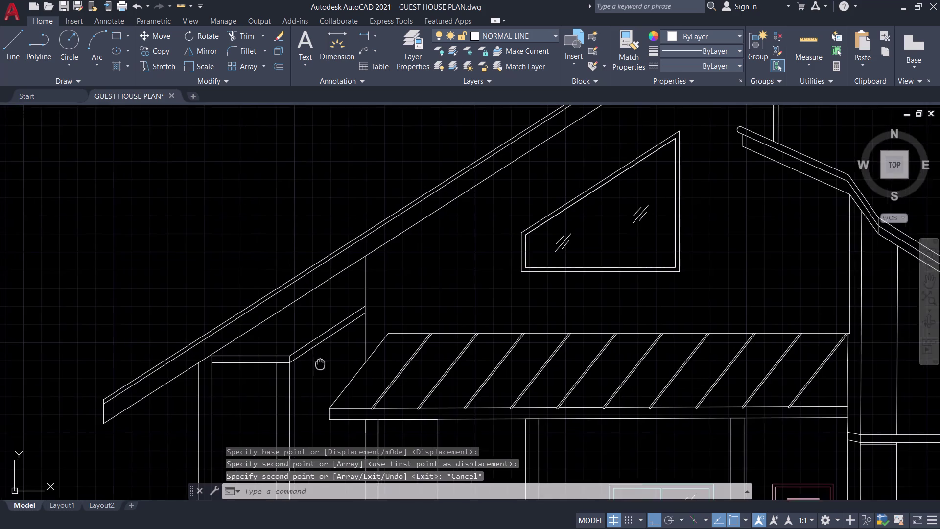
middle_drag(331, 366, 357, 363)
scroll(up, 3)
click(350, 348)
Erase the copied sloped line, then undo back to before the copy.
key(e)
key(space)
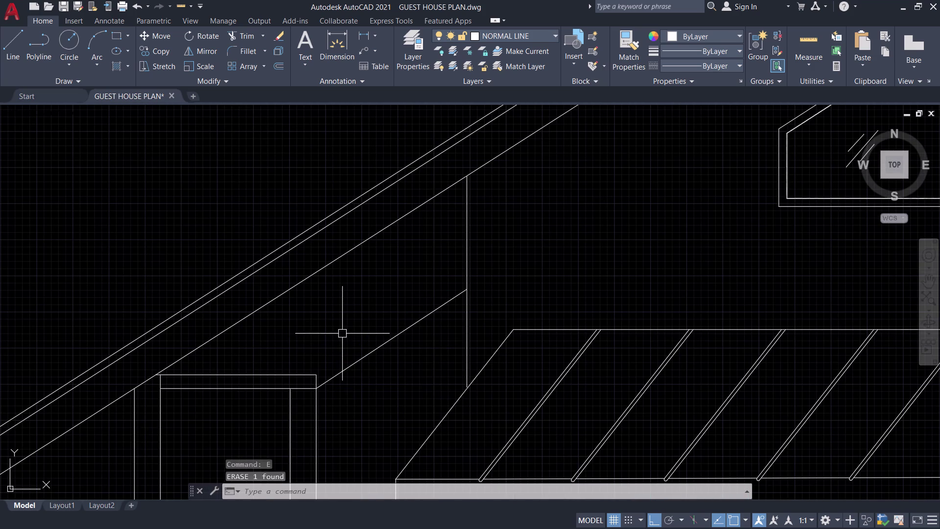
scroll(down, 3)
key(ctrl+z)
key(ctrl+z)
key(ctrl+z)
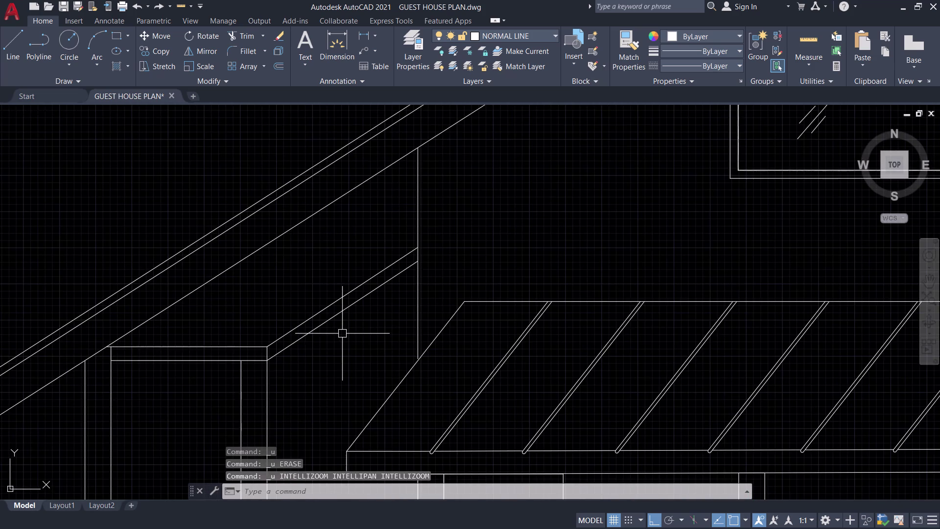
key(ctrl+z)
scroll(down, 3)
scroll(down, 3)
Pan out and settle the full guest house elevation in view.
middle_drag(349, 337, 393, 314)
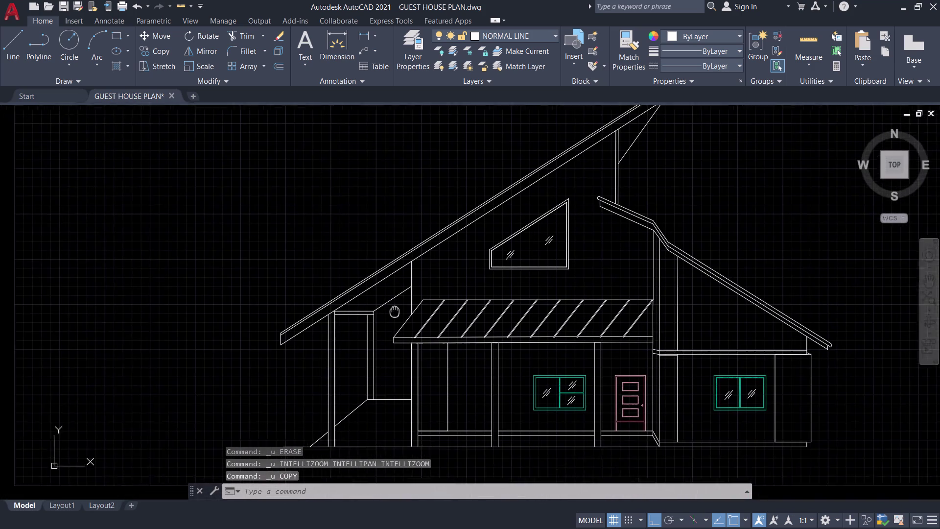
middle_drag(392, 314, 405, 294)
middle_drag(406, 405, 418, 343)
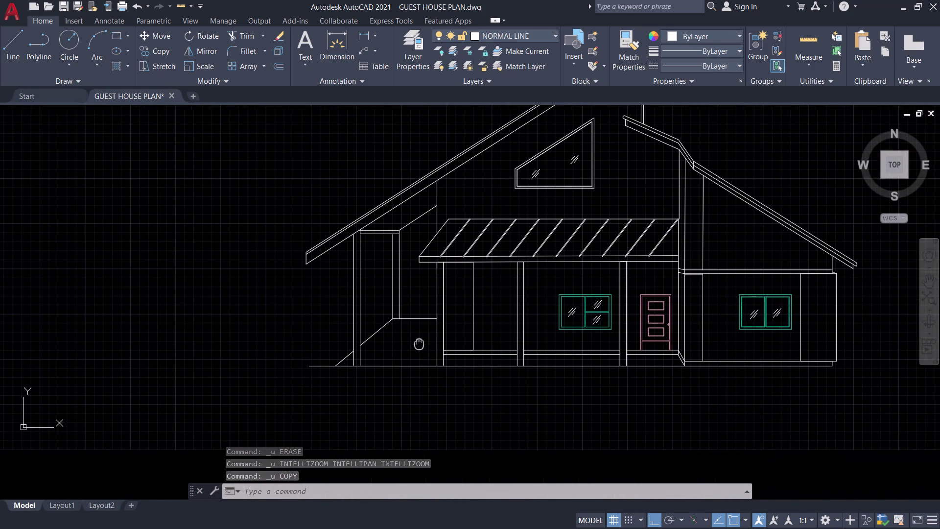
middle_drag(419, 343, 420, 341)
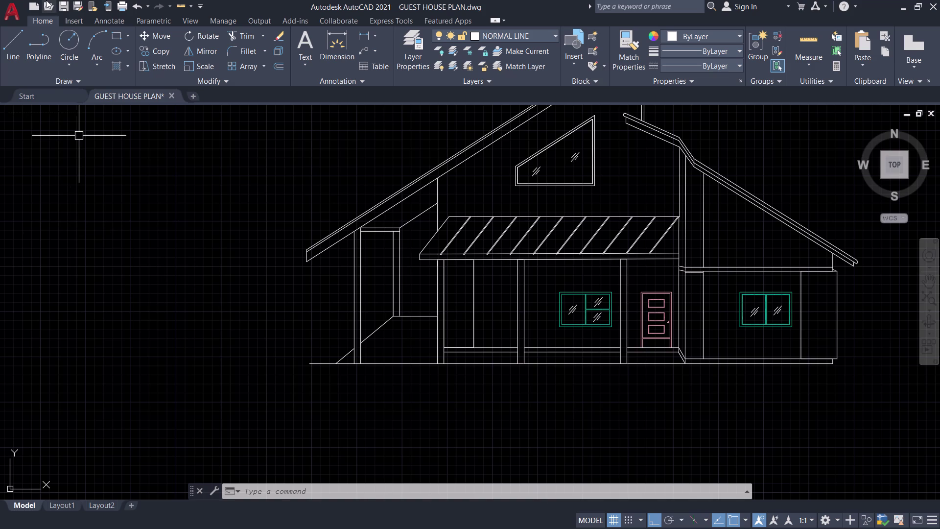
middle_drag(601, 435, 642, 386)
scroll(up, 3)
scroll(down, 3)
middle_drag(640, 363, 580, 447)
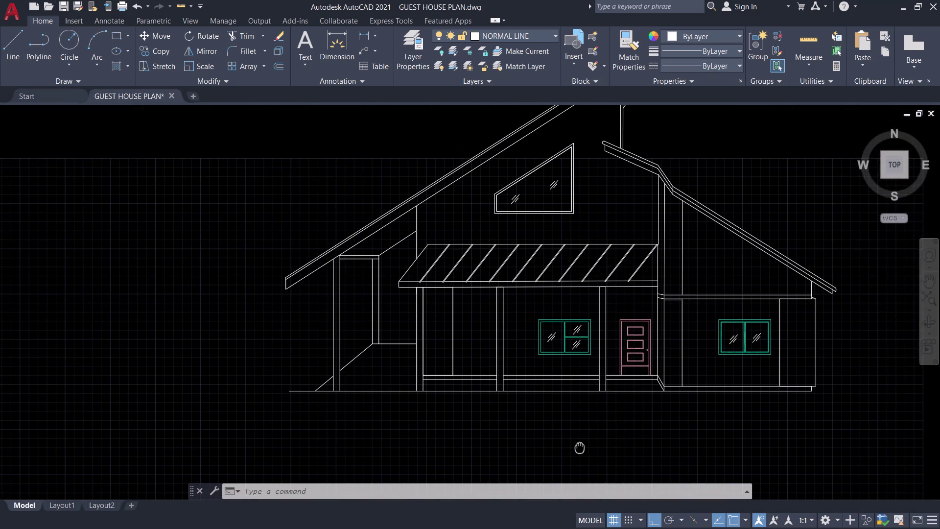
middle_drag(580, 447, 580, 439)
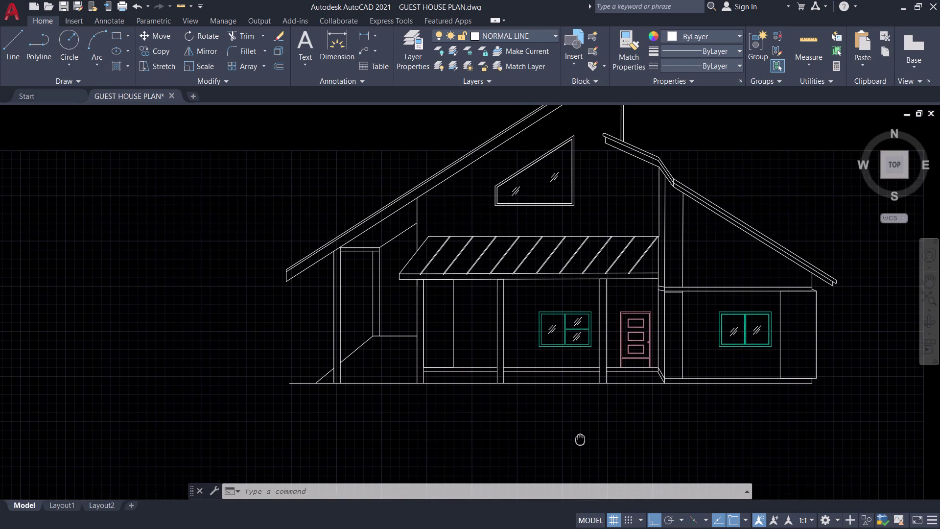
middle_drag(580, 439, 579, 439)
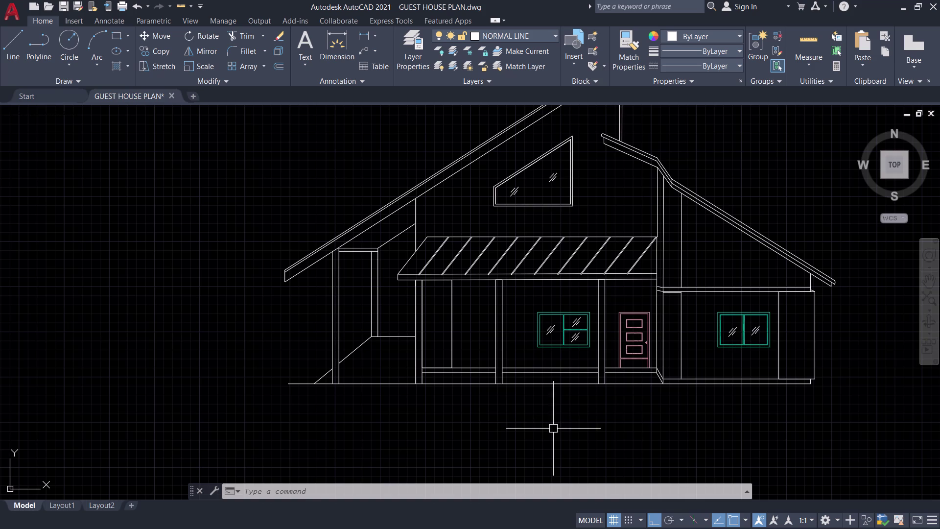
scroll(up, 3)
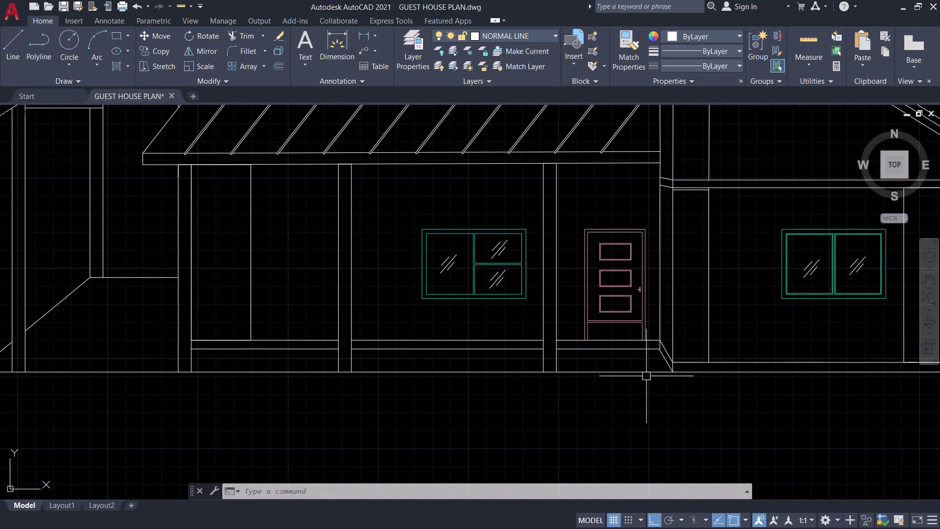
Join the two ground line segments below the porch into one line.
click(645, 373)
click(715, 367)
click(717, 372)
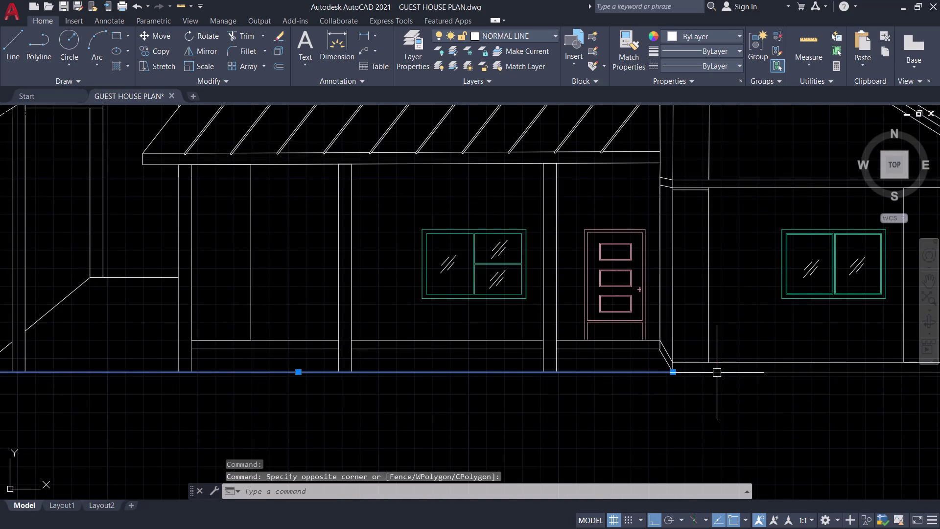
click(716, 372)
key(j)
key(space)
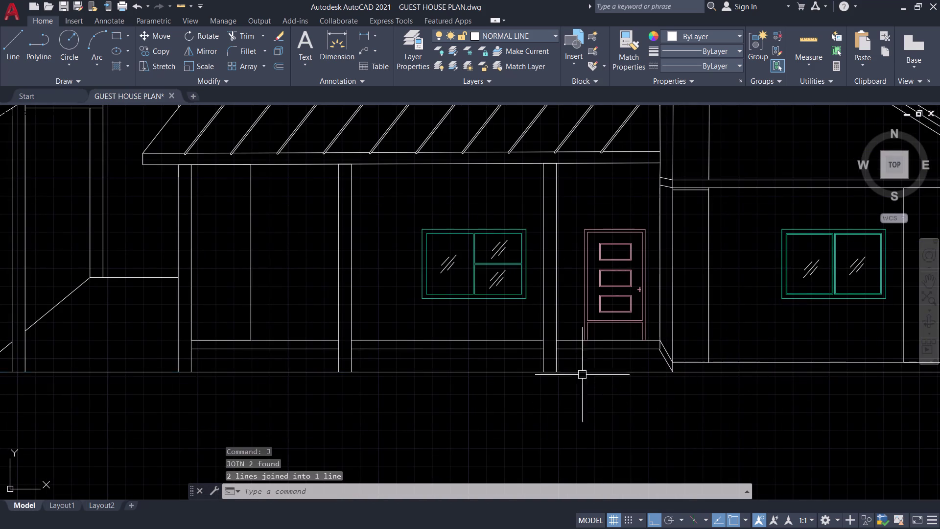
Offset the joined ground line 1'6 downward to form the base strip.
click(596, 375)
text(O)
key(space)
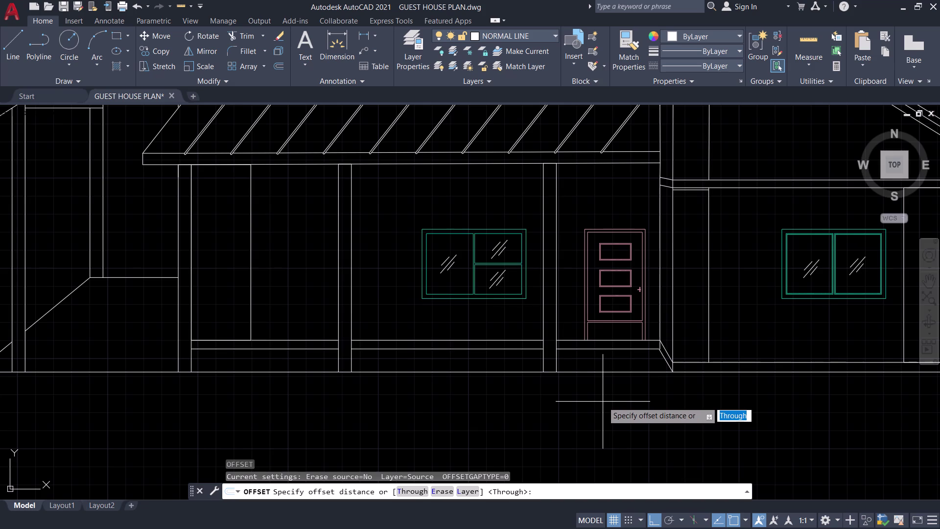
text(T)
key(space)
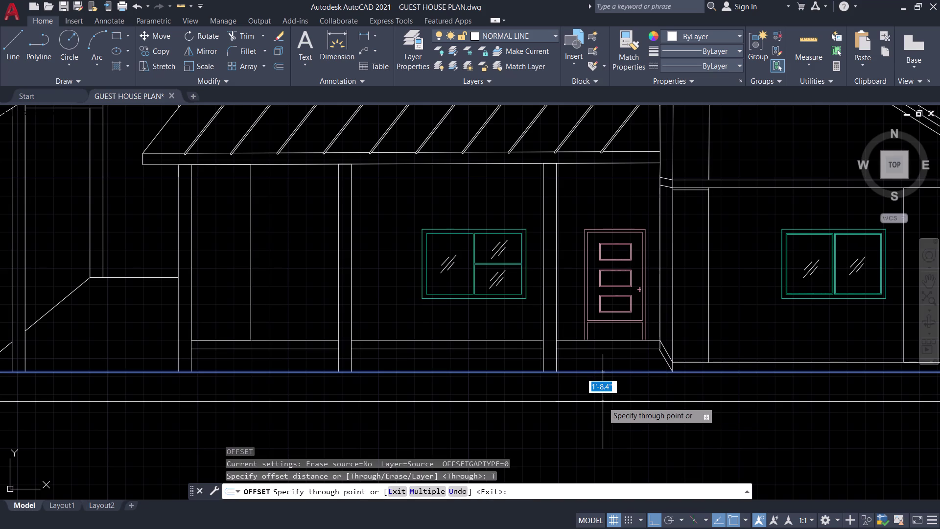
text(1'6)
key(Return)
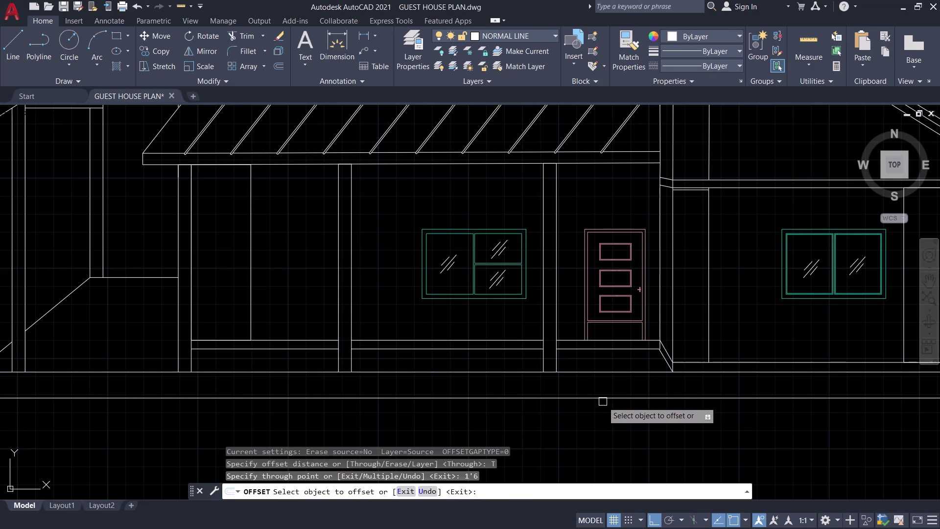
scroll(down, 3)
middle_drag(604, 403, 757, 359)
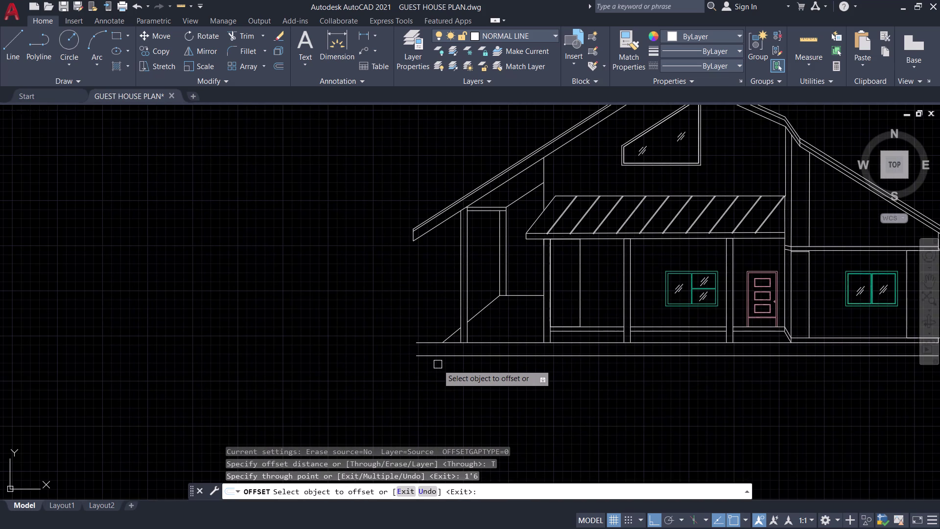
key(Escape)
scroll(up, 3)
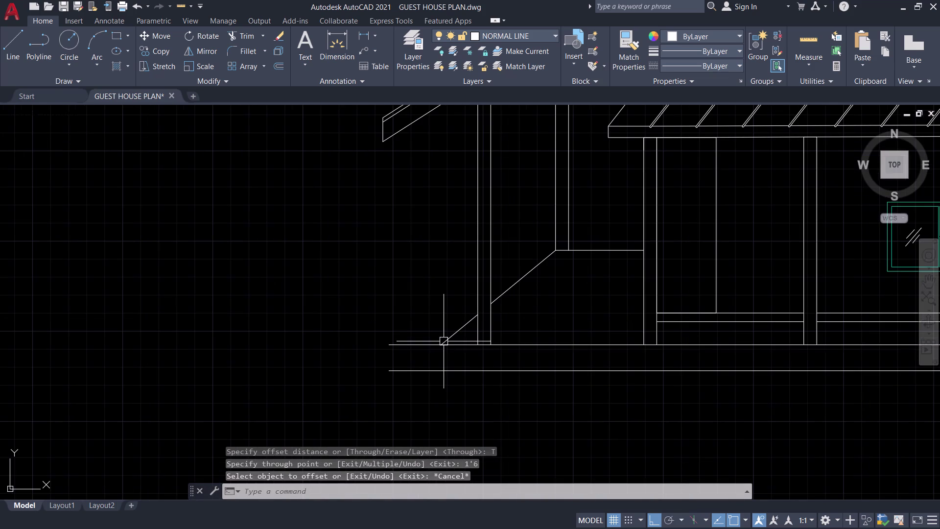
text(EX)
key(space)
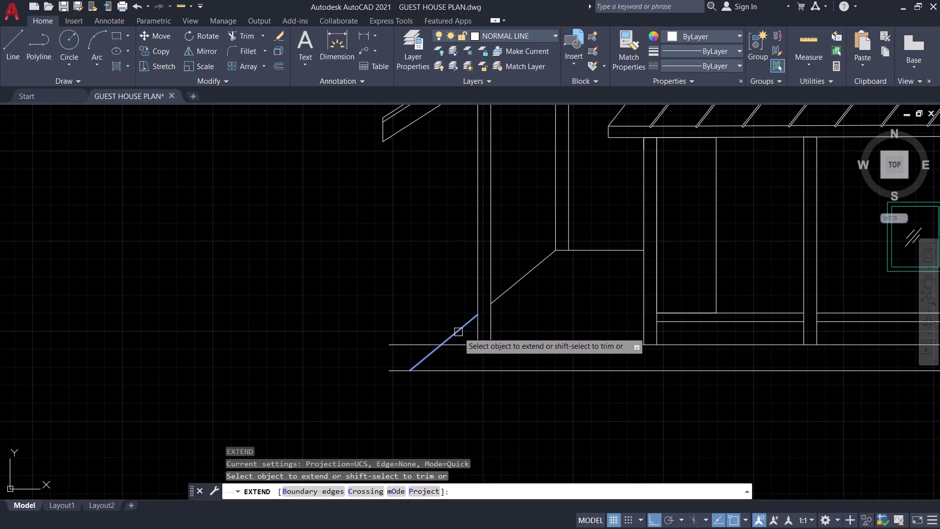
key(Escape)
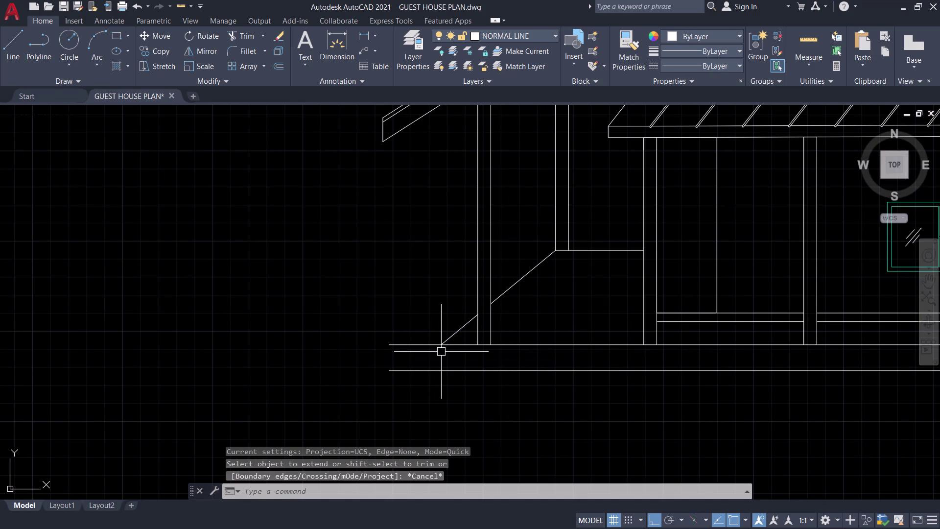
Draw a vertical line closing the left end of the base strip.
key(l)
key(space)
scroll(up, 3)
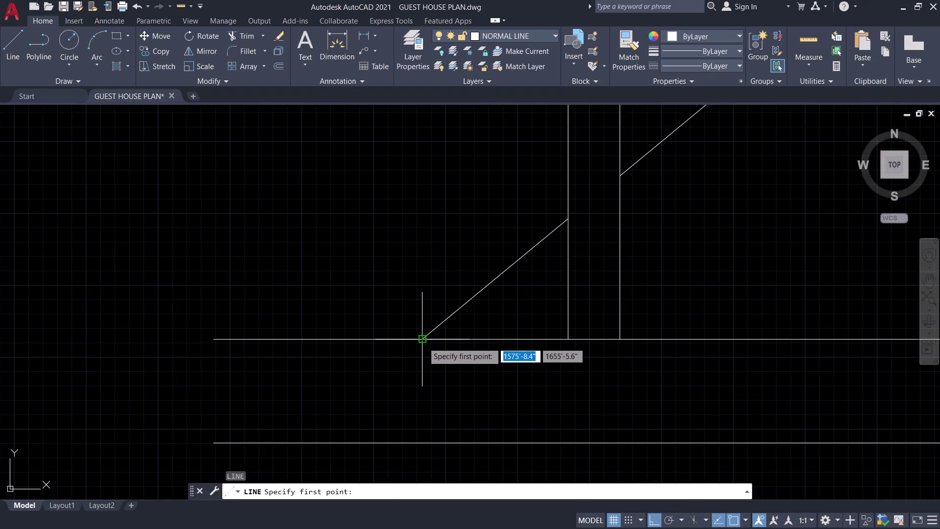
click(423, 343)
click(423, 441)
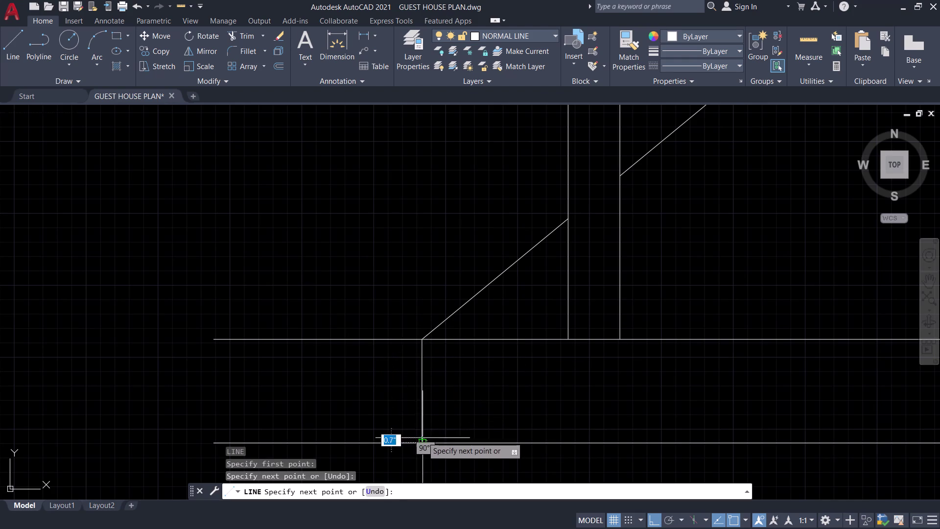
scroll(down, 3)
key(space)
scroll(down, 3)
Draw a vertical line closing the base strip at the right wall.
middle_drag(431, 423, 361, 413)
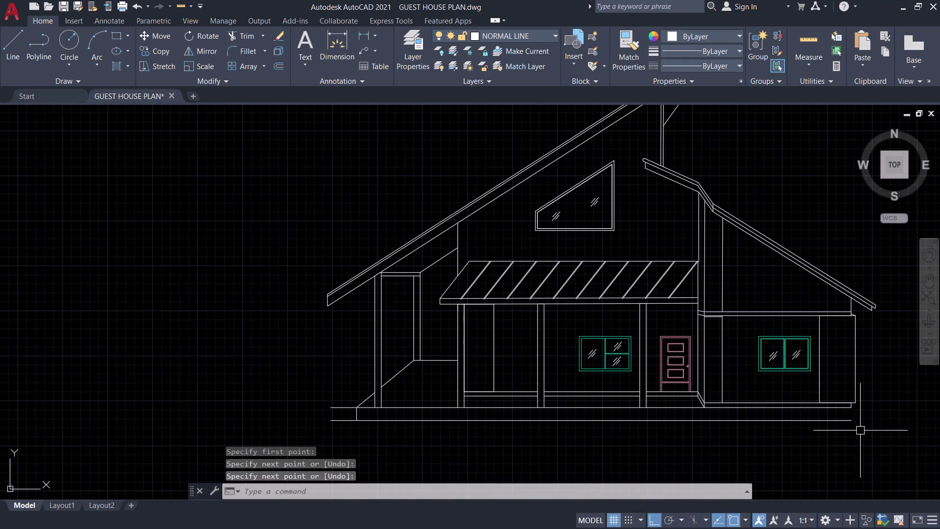
scroll(up, 3)
middle_drag(867, 410, 753, 403)
key(space)
scroll(up, 3)
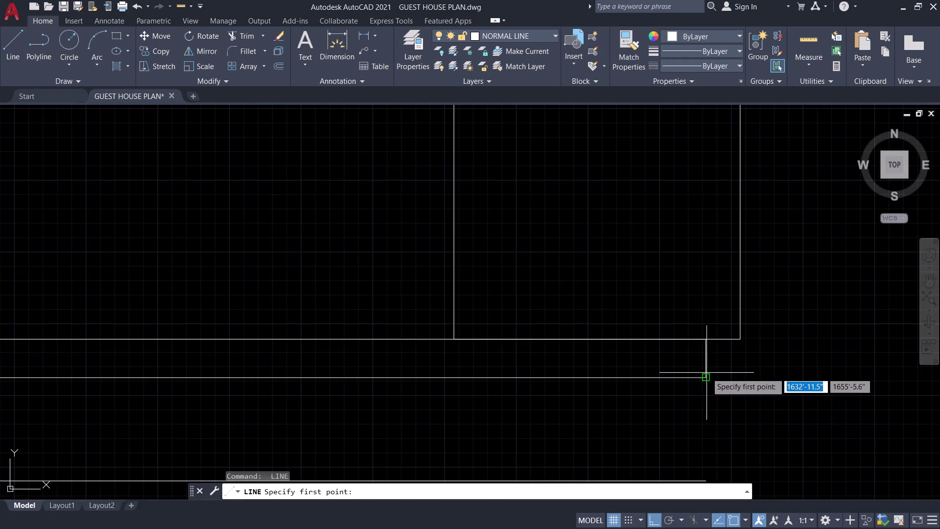
click(708, 379)
scroll(down, 3)
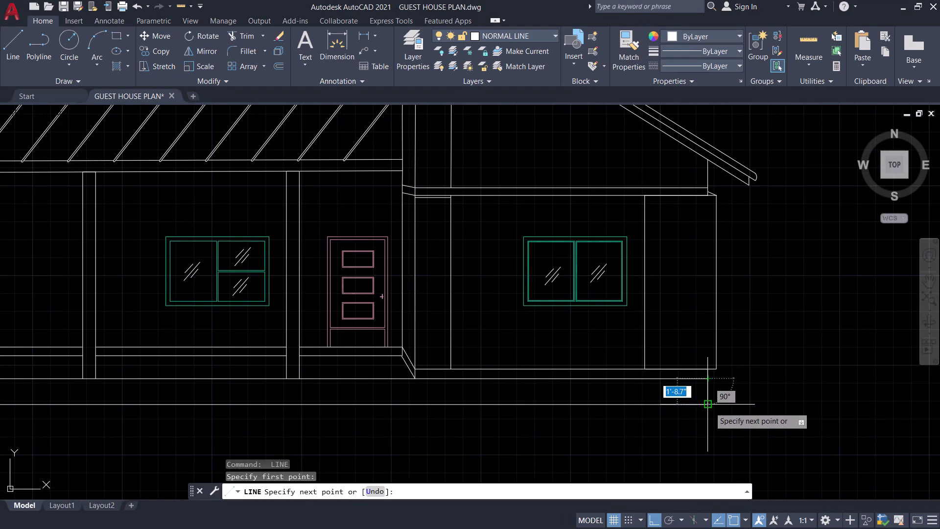
click(710, 407)
key(space)
scroll(up, 3)
middle_drag(731, 343, 625, 404)
scroll(down, 3)
scroll(down, 3)
middle_drag(633, 396, 721, 389)
scroll(up, 3)
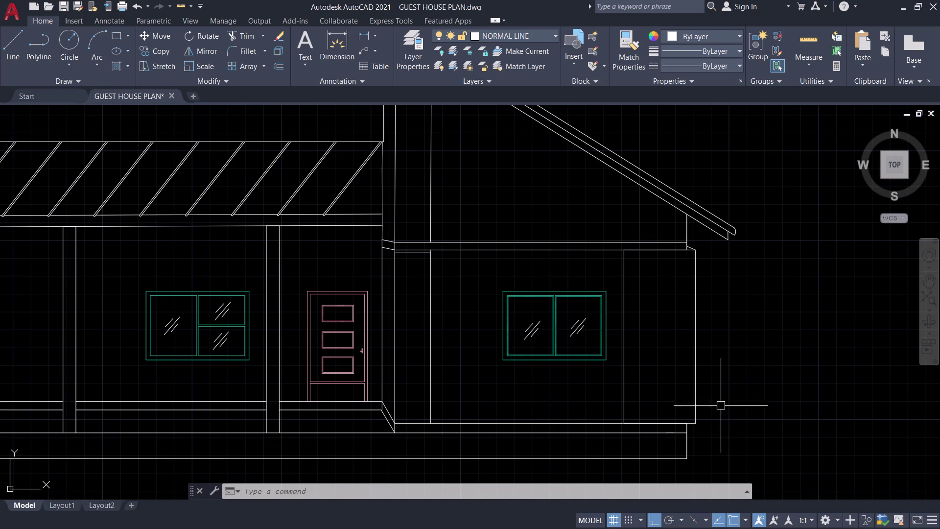
Join the three lines at the base's right end into a single polyline.
middle_drag(711, 436, 676, 401)
scroll(up, 3)
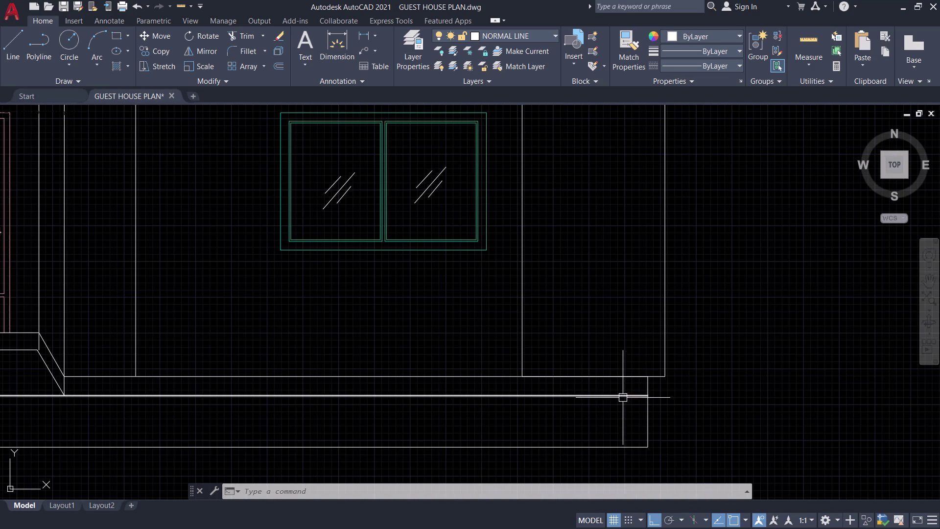
click(631, 397)
click(651, 408)
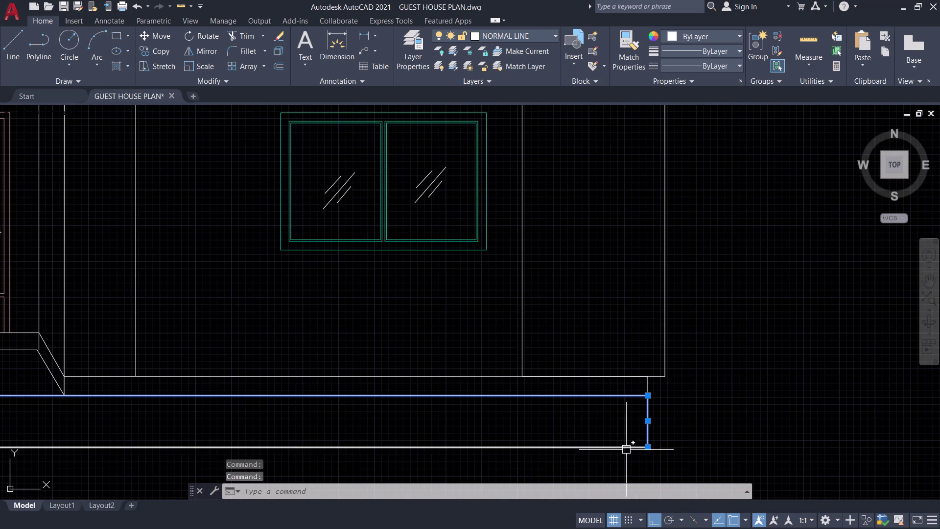
click(626, 449)
key(j)
key(space)
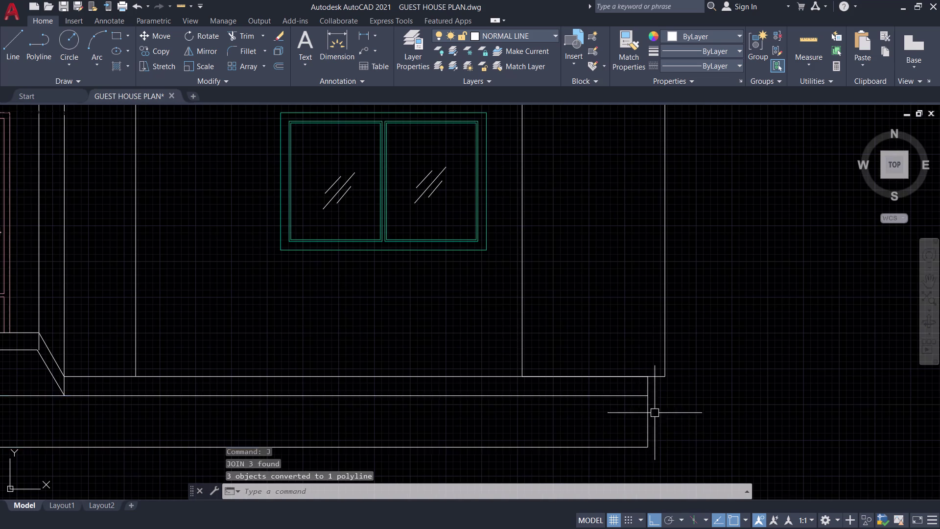
Stretch the joined base outline's right end outward past the wall.
click(649, 420)
click(650, 420)
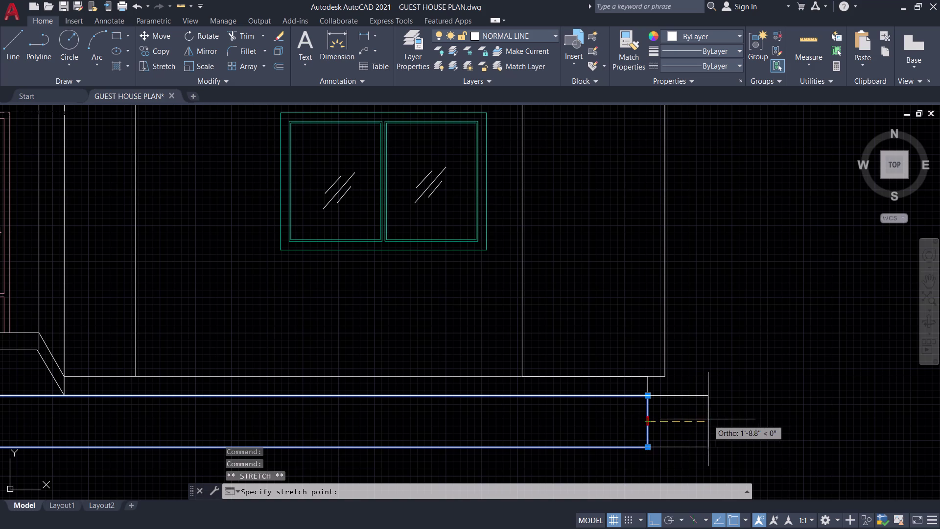
click(725, 420)
key(Escape)
scroll(down, 3)
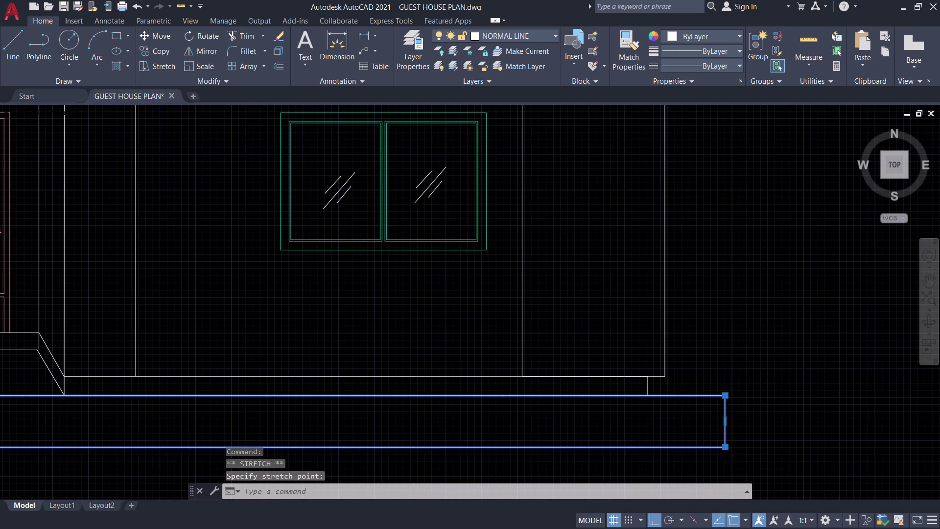
key(Escape)
scroll(up, 3)
Erase the short stub under the wall corner and draw a line from base corner to wall corner.
click(593, 423)
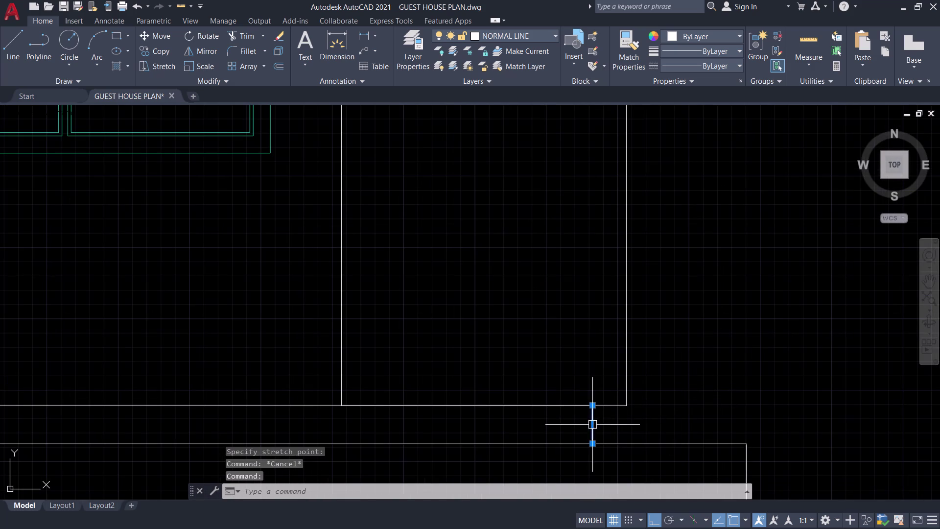
text(E)
key(space)
key(l)
key(space)
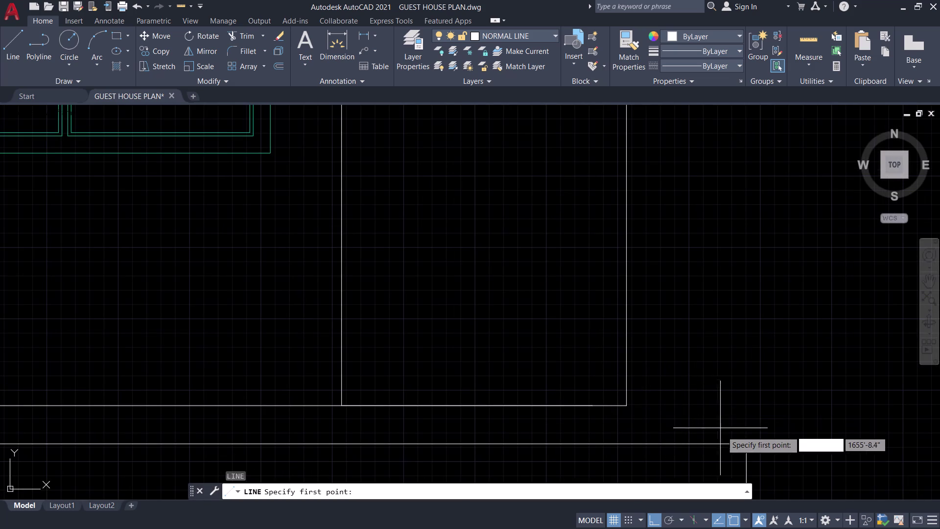
click(744, 444)
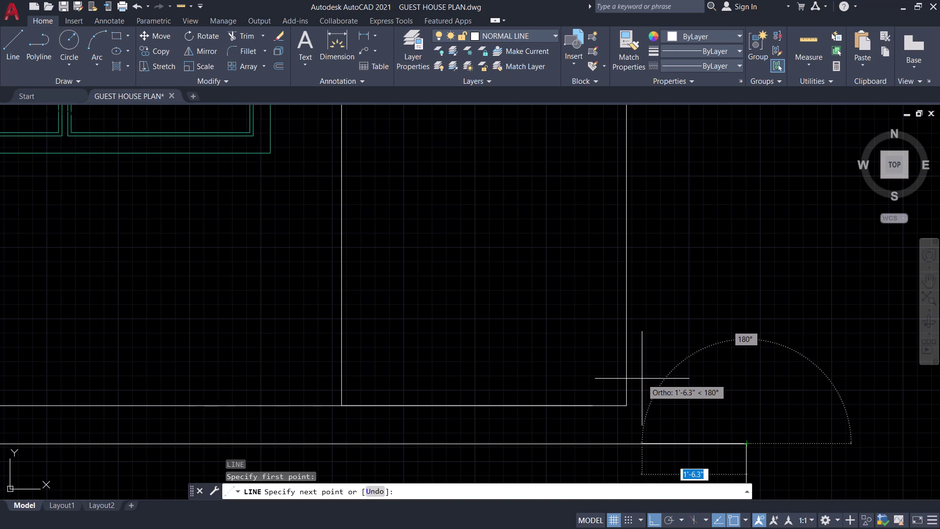
click(631, 379)
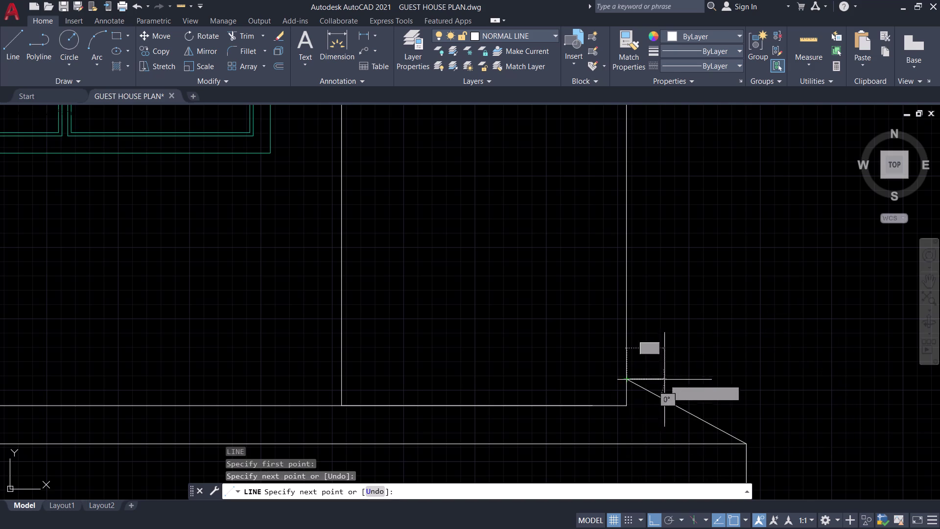
key(space)
scroll(down, 3)
Erase the slanted line at the base's right corner.
scroll(down, 3)
middle_drag(738, 368, 744, 369)
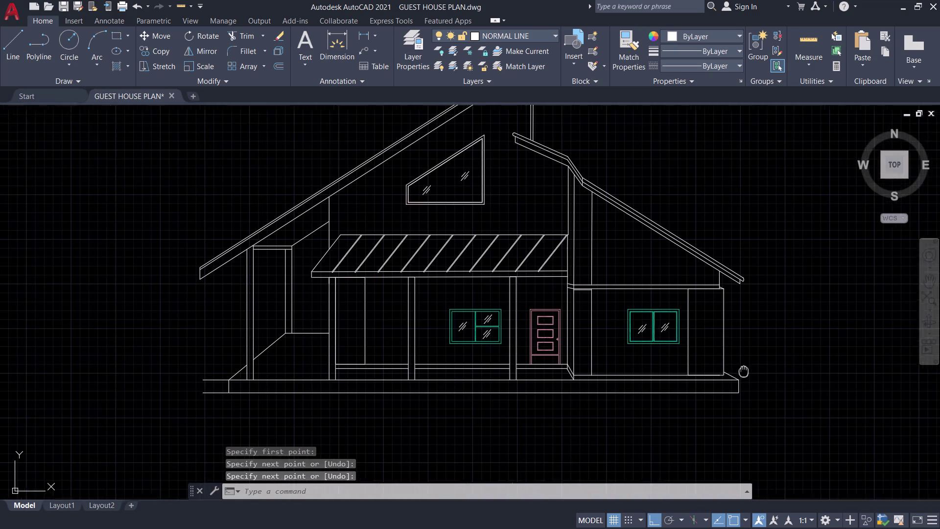
middle_drag(743, 369, 769, 391)
scroll(up, 3)
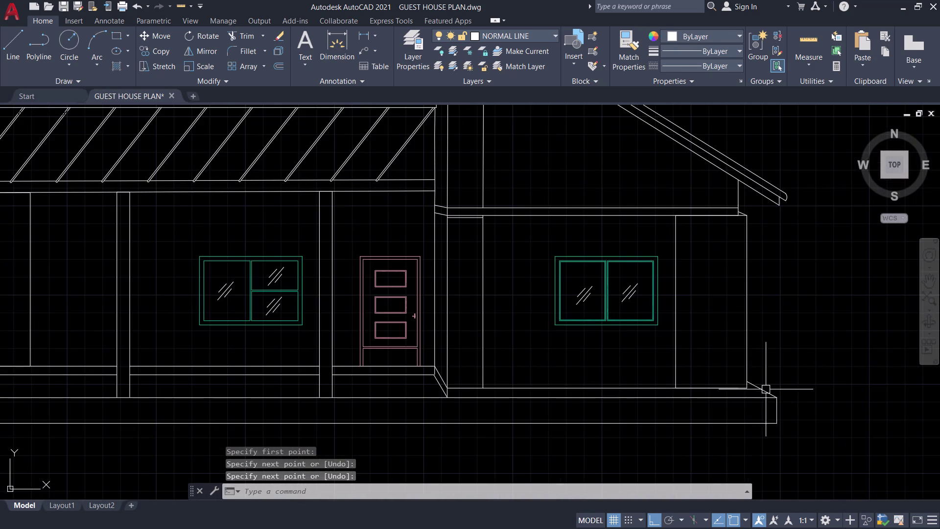
scroll(up, 3)
scroll(up, 3)
scroll(down, 3)
middle_drag(766, 387, 685, 396)
scroll(up, 3)
click(677, 395)
text(E)
key(space)
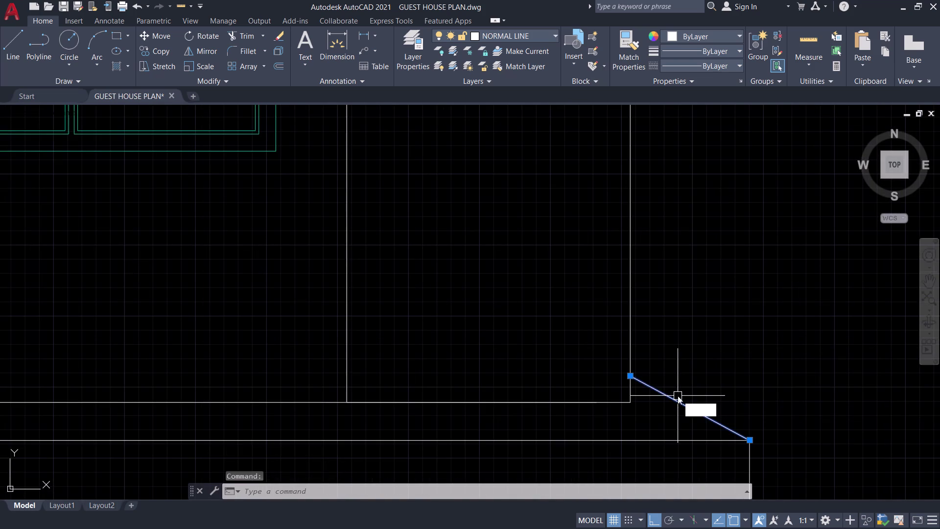
Draw a vertical base edge from the wall's bottom corner down to the base bottom.
scroll(down, 3)
scroll(up, 3)
key(l)
key(space)
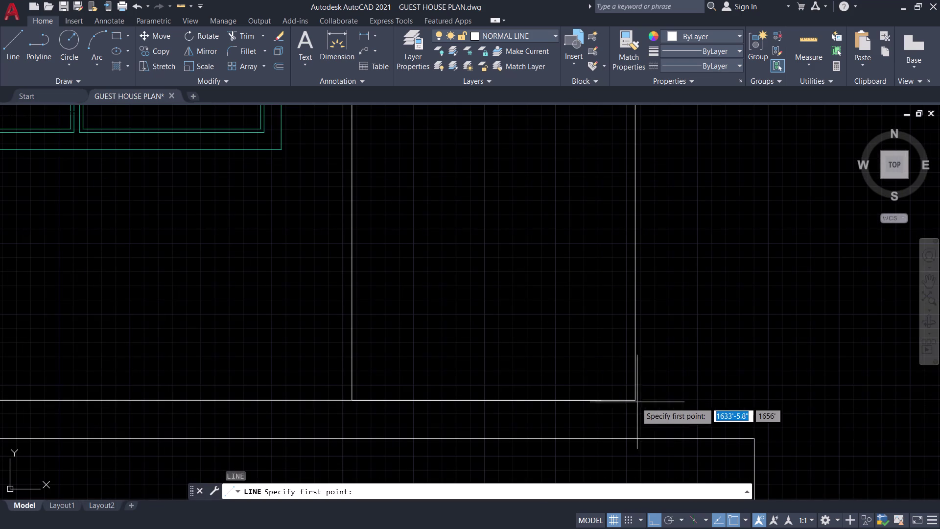
click(631, 403)
scroll(down, 3)
scroll(down, 3)
middle_drag(643, 441, 660, 377)
scroll(up, 3)
click(654, 390)
key(space)
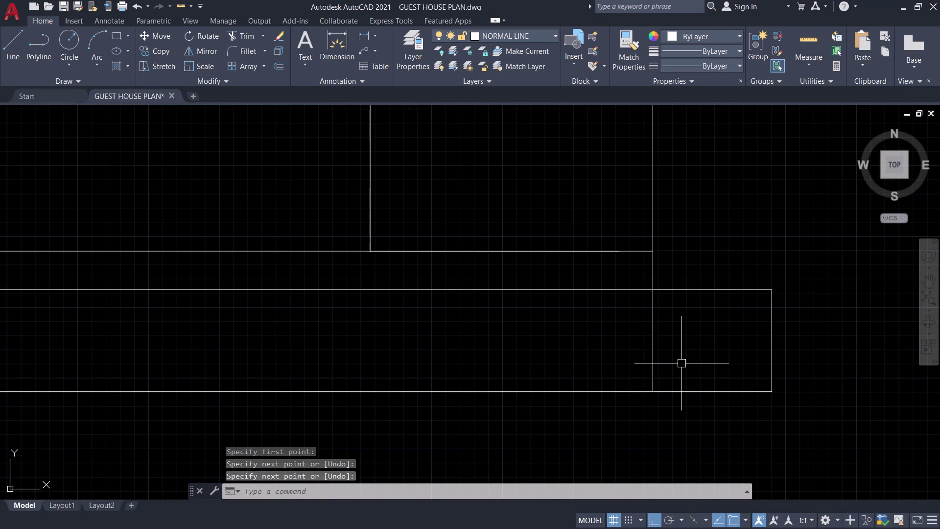
Trim the overlapping lines at the base and cut the porch diagonal back to the base top.
text(TR)
key(space)
click(715, 264)
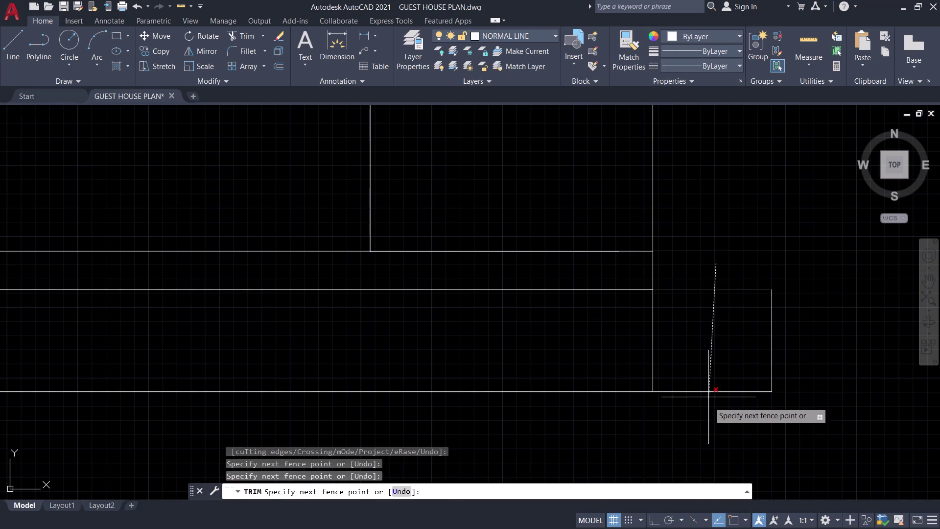
click(708, 415)
click(772, 347)
scroll(down, 3)
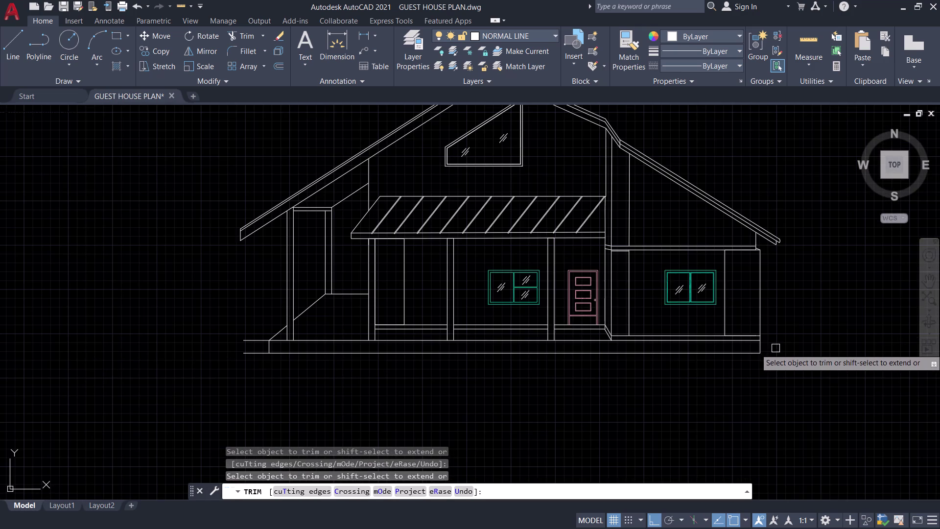
scroll(up, 3)
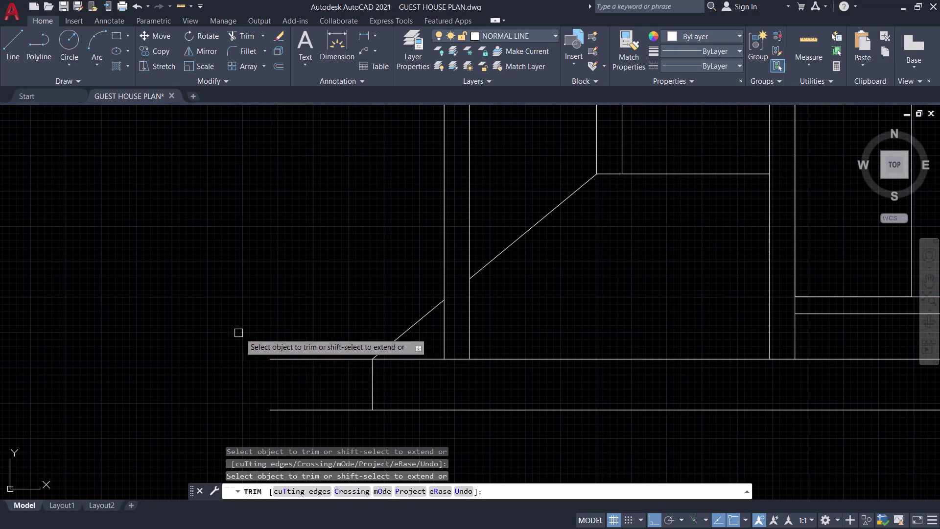
click(310, 359)
click(310, 413)
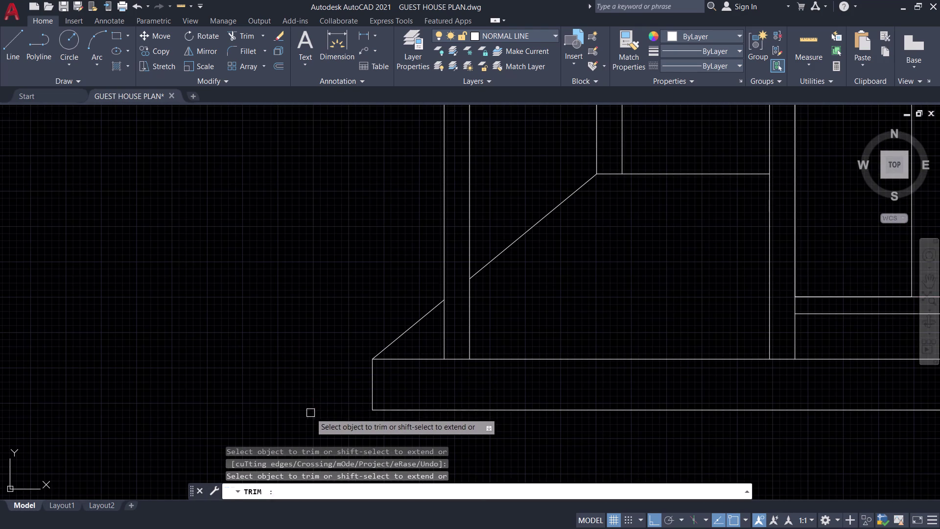
key(Escape)
scroll(down, 3)
middle_drag(370, 408, 423, 408)
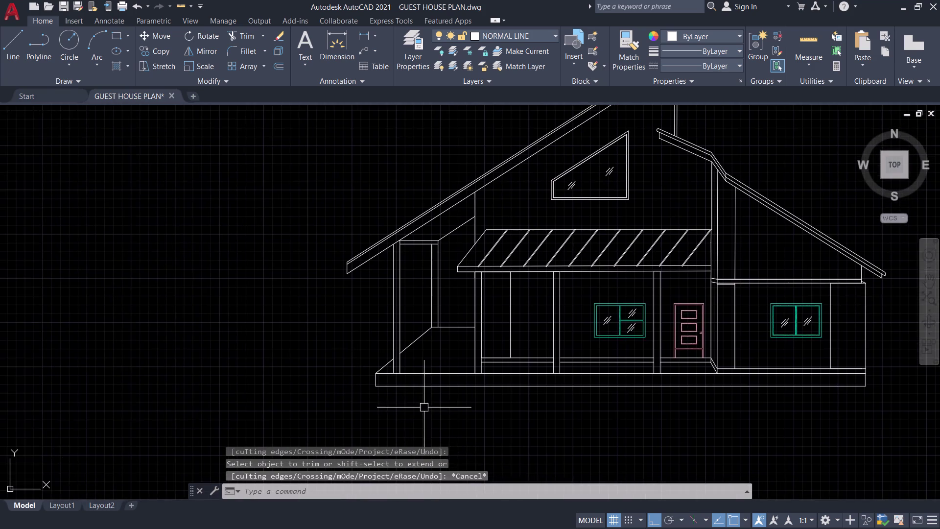
scroll(down, 3)
middle_drag(499, 413, 567, 378)
scroll(up, 3)
middle_drag(645, 363, 556, 388)
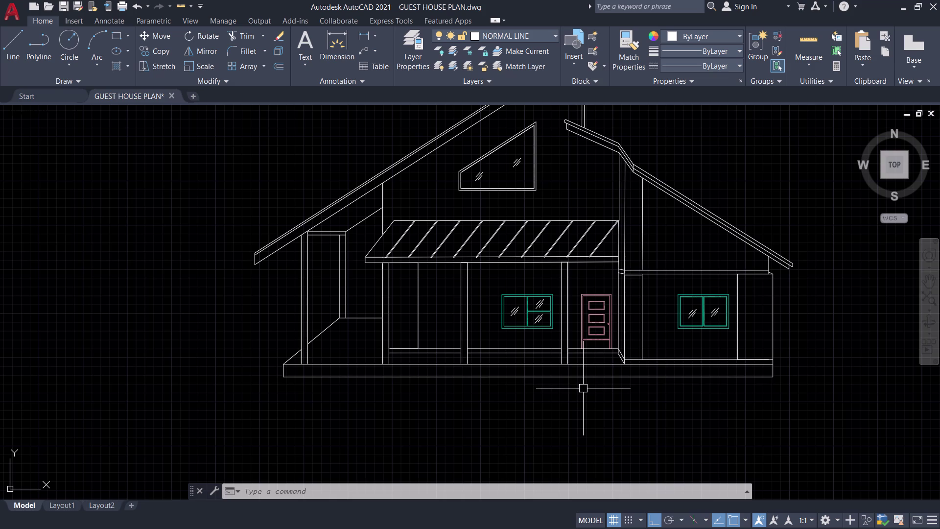
Quick-save the guest house drawing with Ctrl+S.
key(ctrl+s)
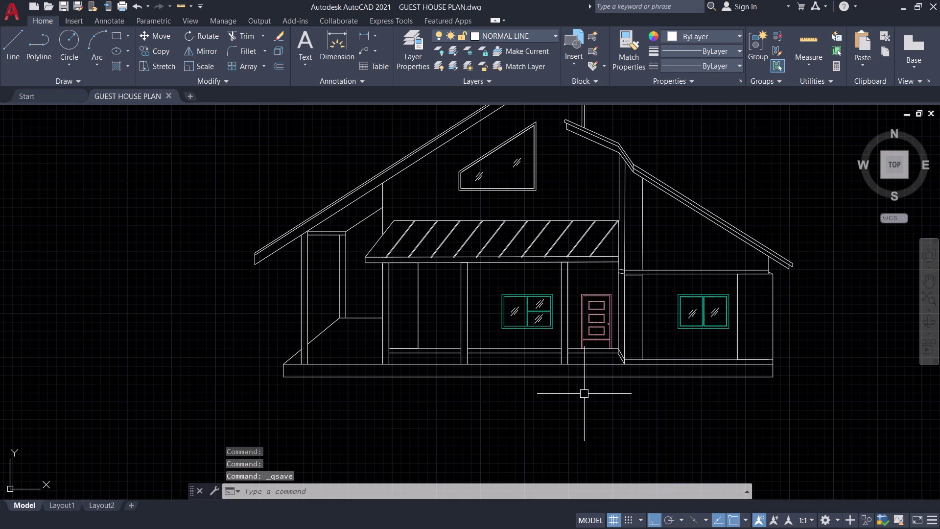
middle_drag(431, 398, 440, 402)
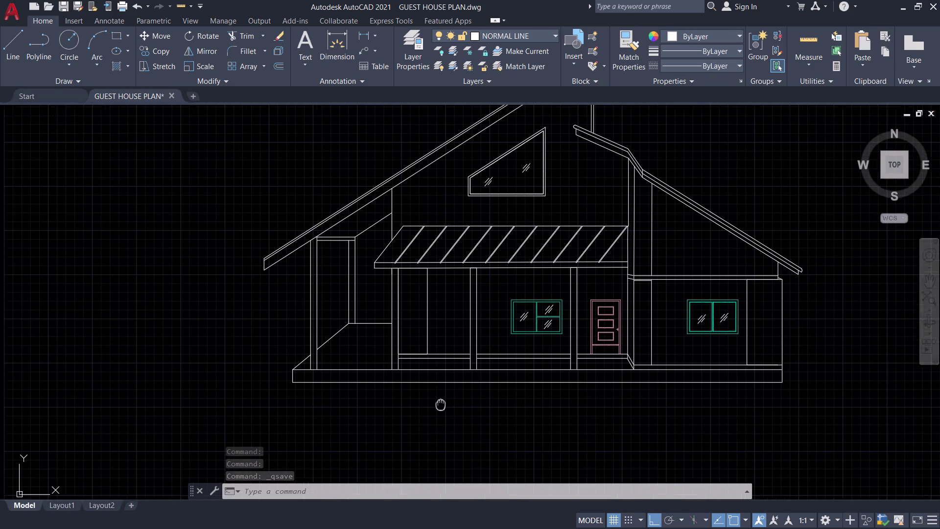
middle_drag(440, 402, 511, 450)
Set the 2D model space background colour to light grey (186,186,186) via OP Options.
middle_drag(613, 447, 617, 419)
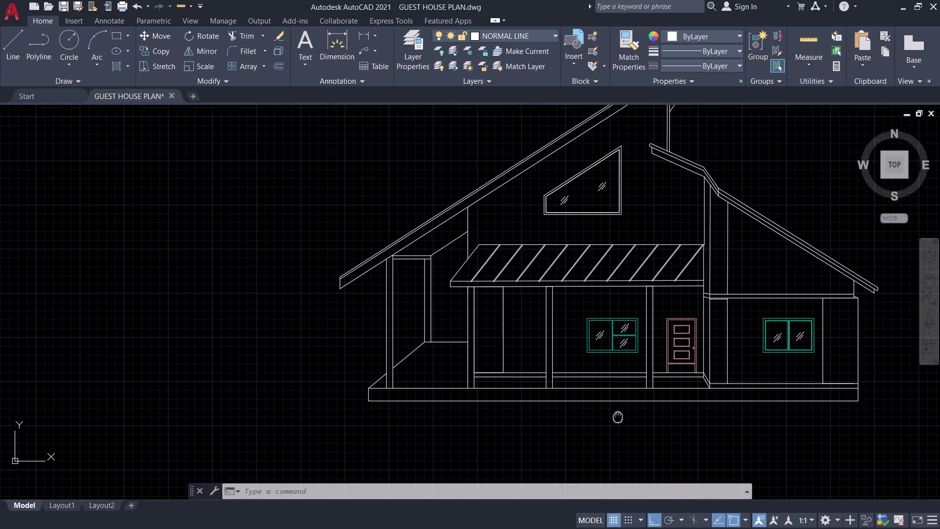
middle_drag(617, 419, 619, 415)
right_click(242, 247)
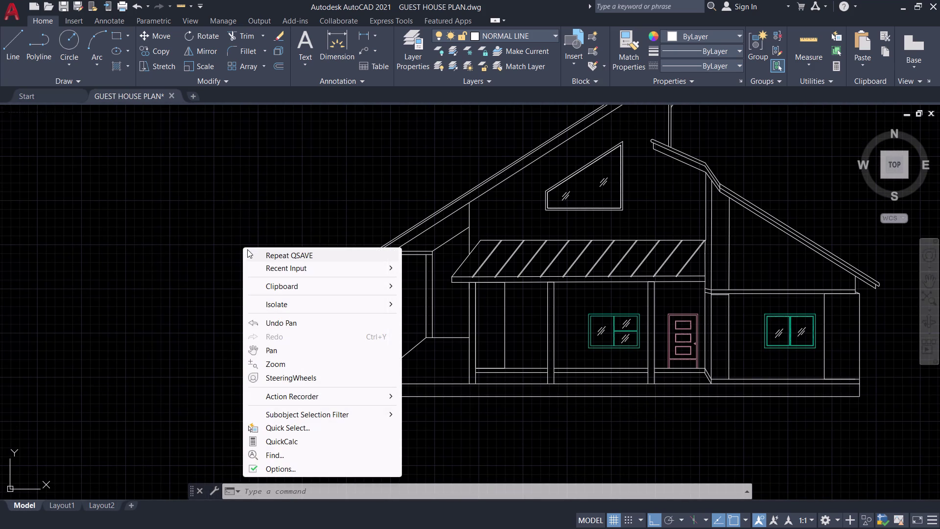
key(Escape)
key(o)
text(P)
key(space)
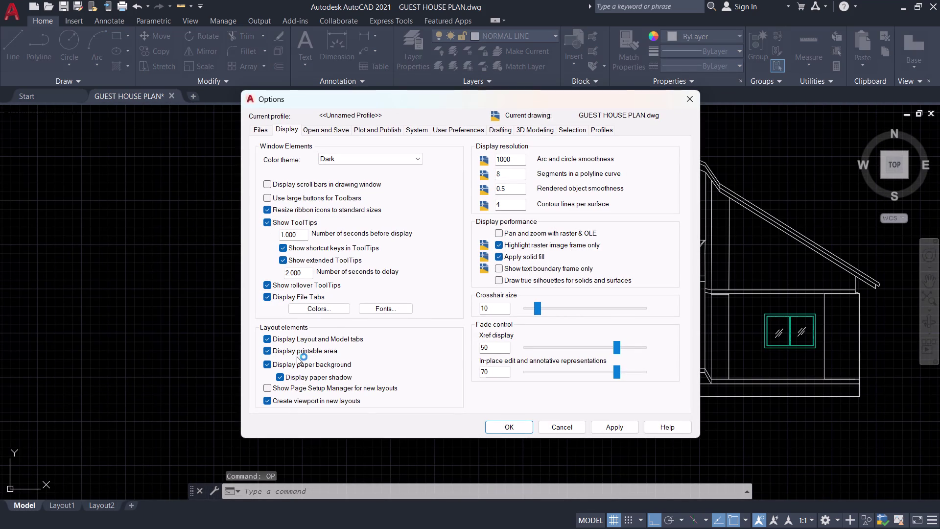
click(335, 310)
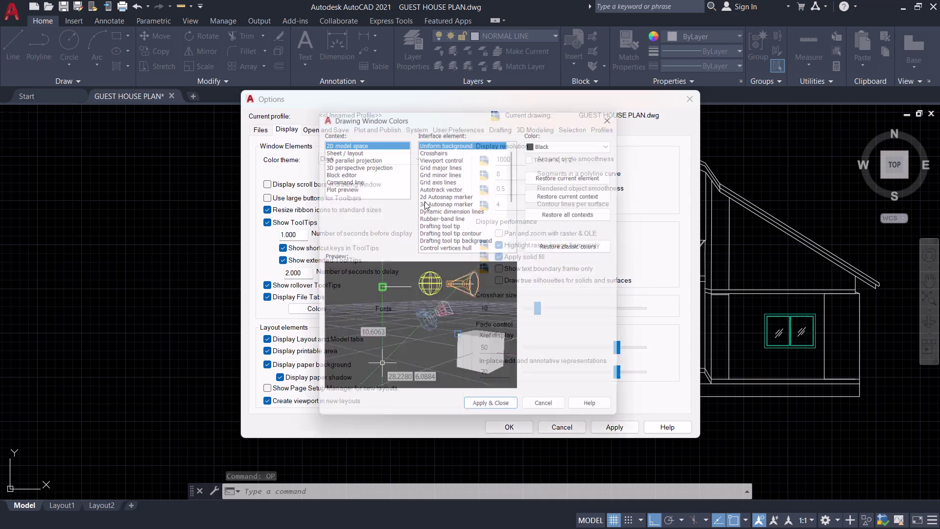
click(547, 136)
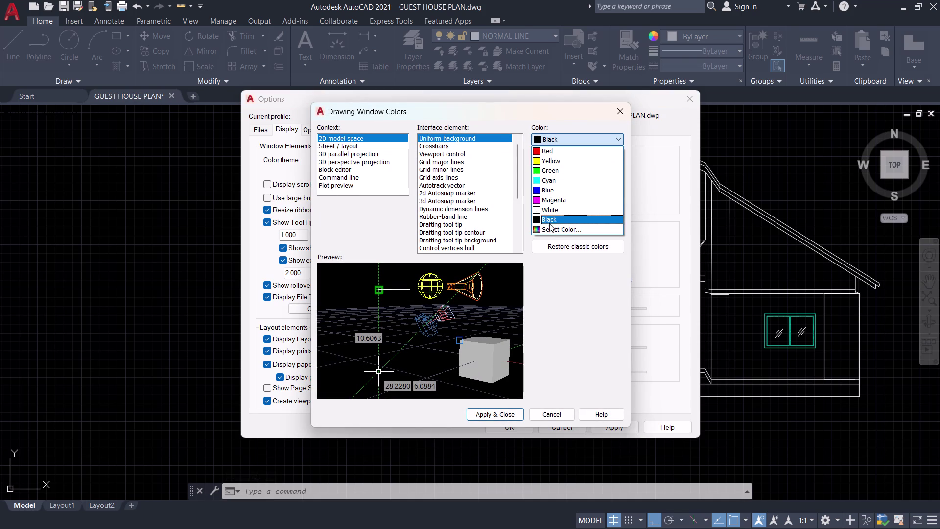
click(551, 228)
drag(500, 319, 508, 272)
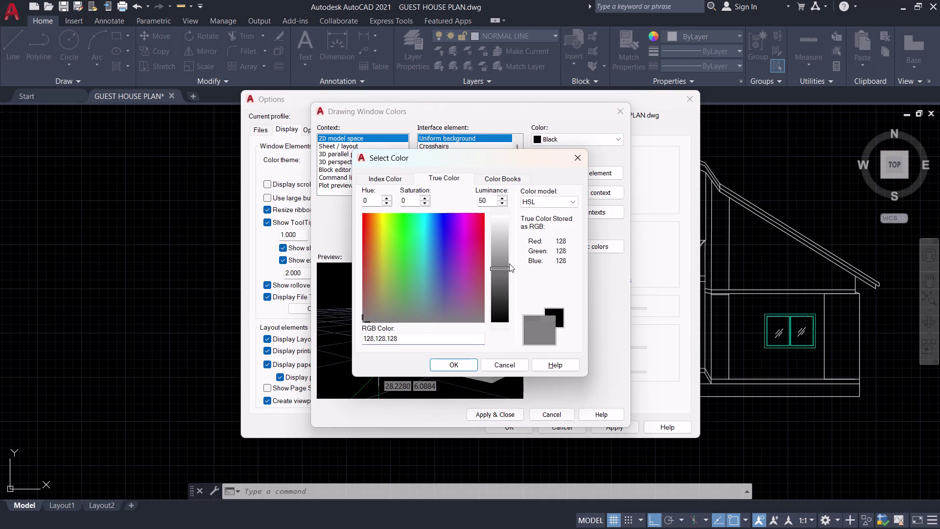
drag(509, 272, 510, 245)
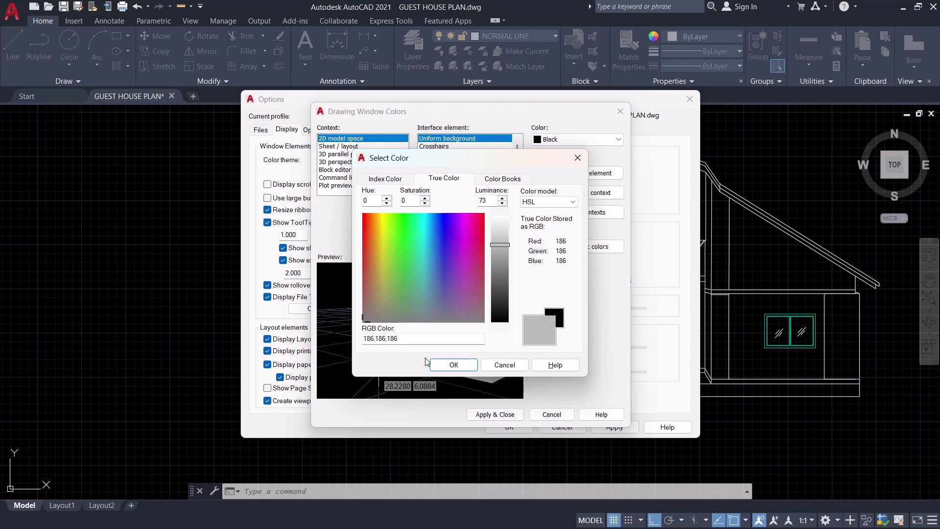
click(443, 362)
click(494, 414)
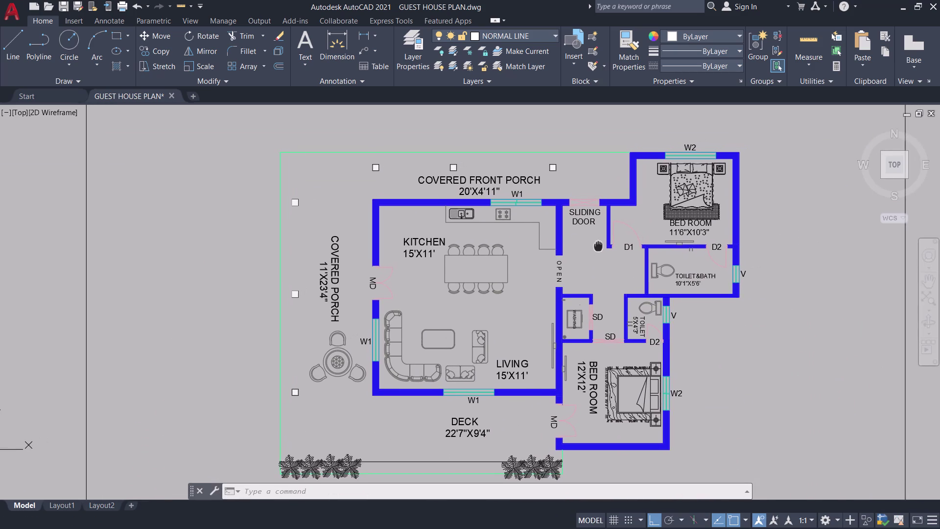
Review the floor plan rooms, return to the porch windows and door, and reopen Options.
middle_drag(598, 246, 653, 391)
scroll(down, 3)
middle_drag(599, 233, 576, 372)
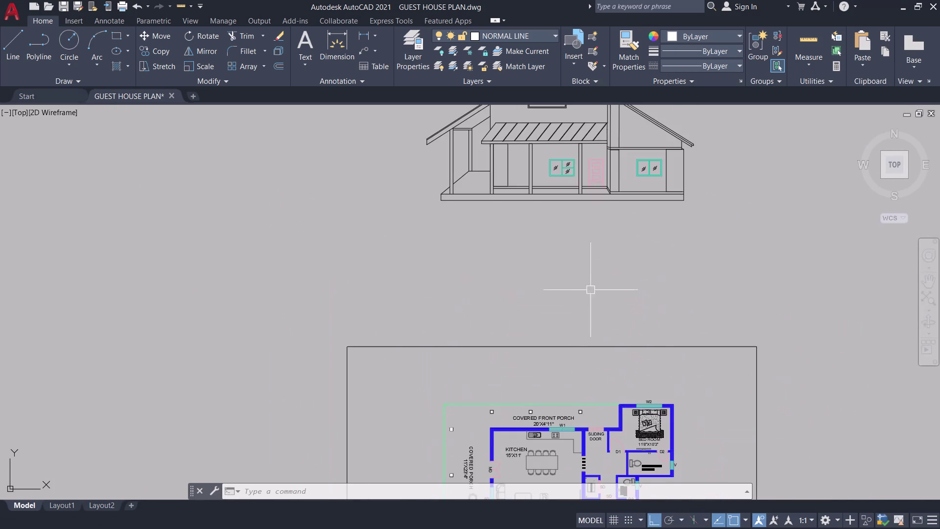
middle_drag(590, 287, 577, 396)
scroll(up, 3)
scroll(up, 3)
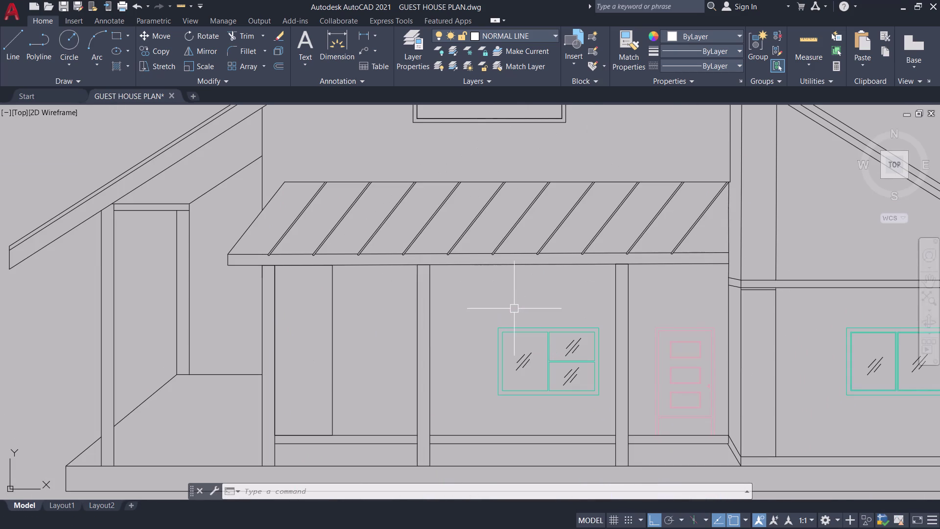
scroll(down, 3)
middle_drag(496, 299, 514, 348)
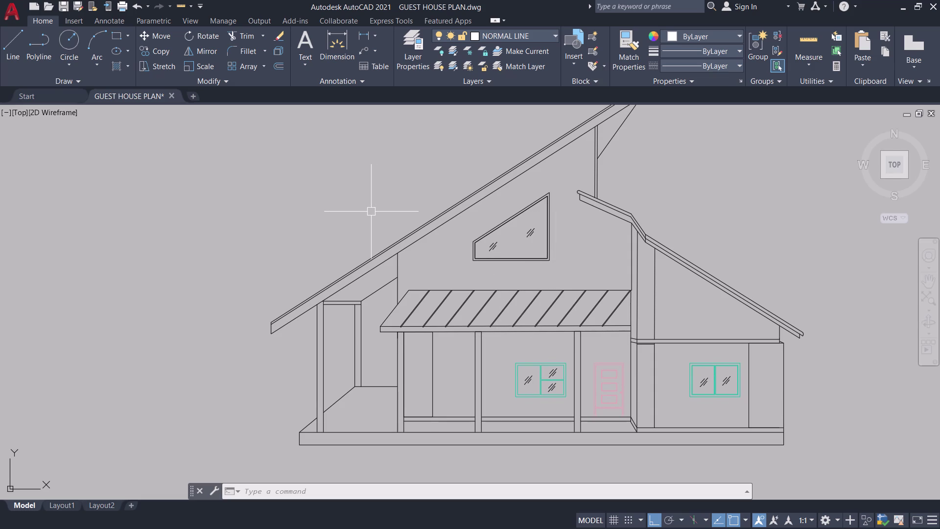
key(space)
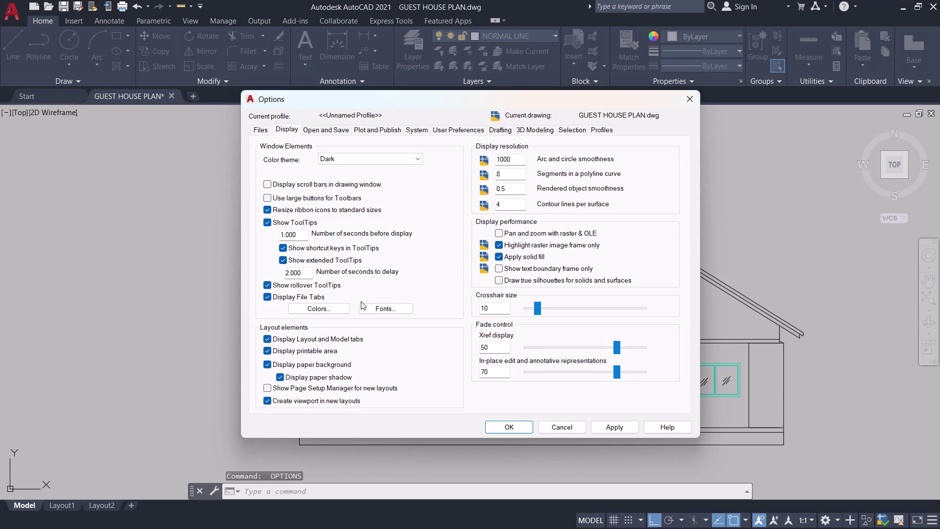
Set the uniform drawing background to white, apply and close, then view the floor plan.
click(338, 305)
click(598, 137)
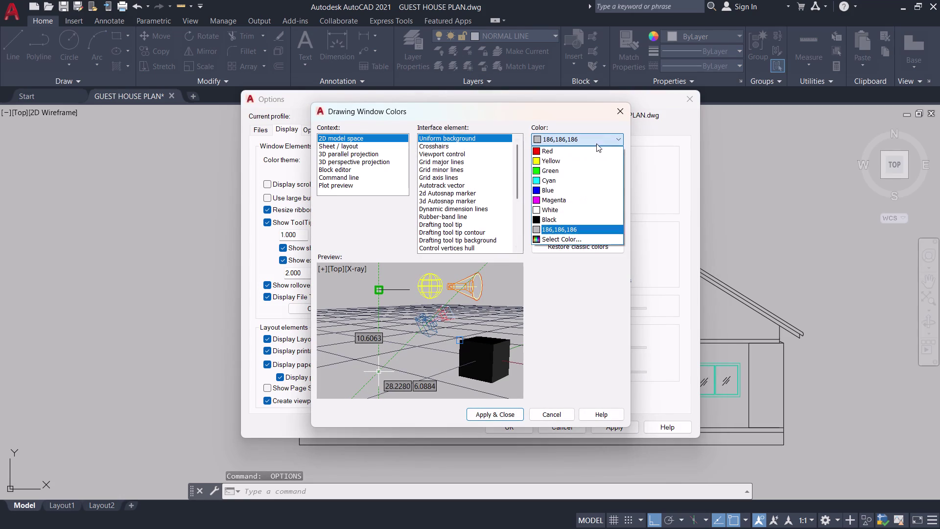
click(577, 209)
click(505, 413)
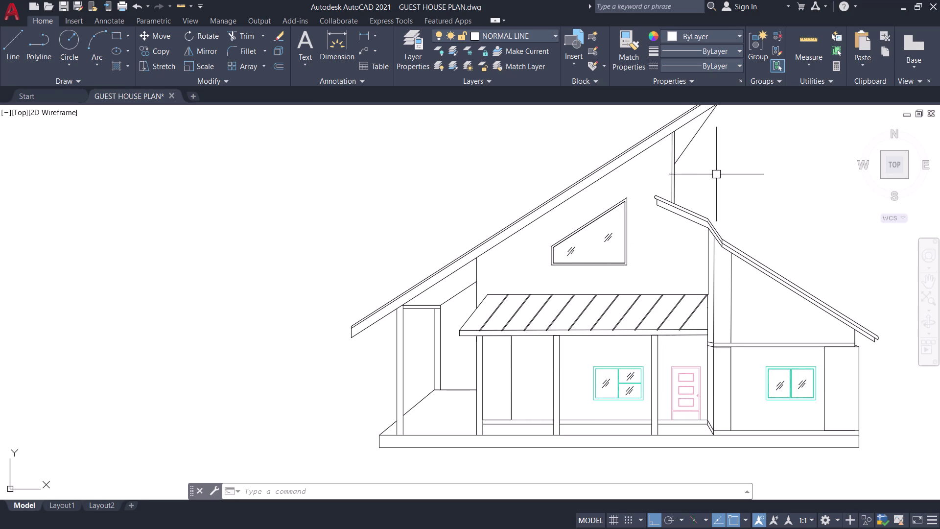
middle_drag(716, 173, 707, 111)
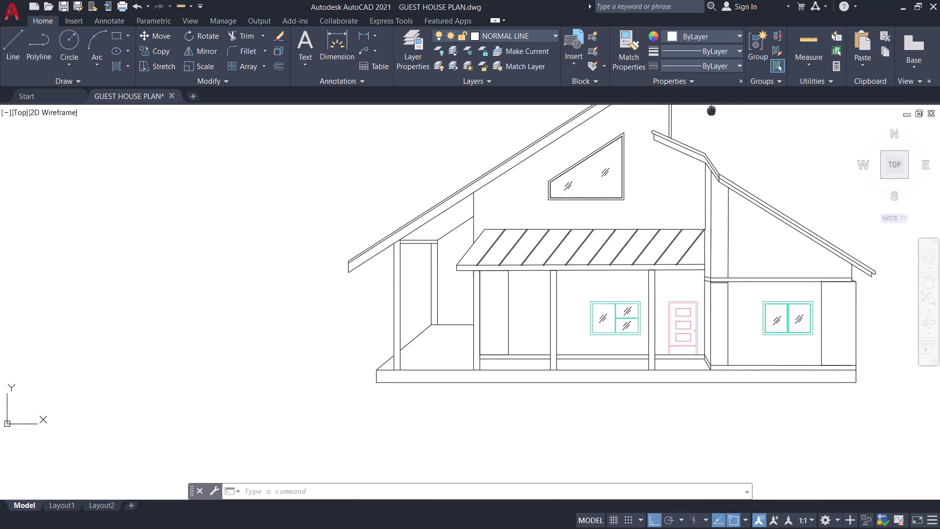
middle_drag(707, 111, 681, 102)
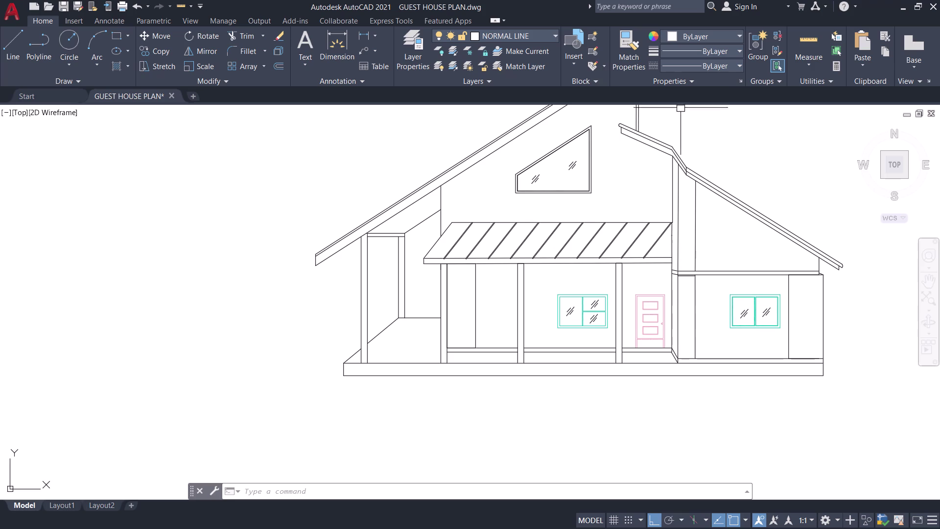
scroll(up, 3)
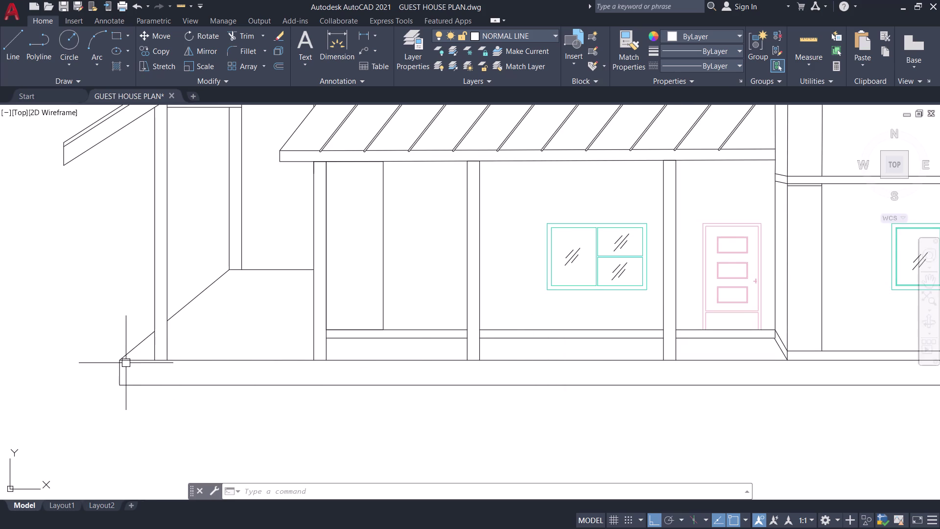
click(138, 362)
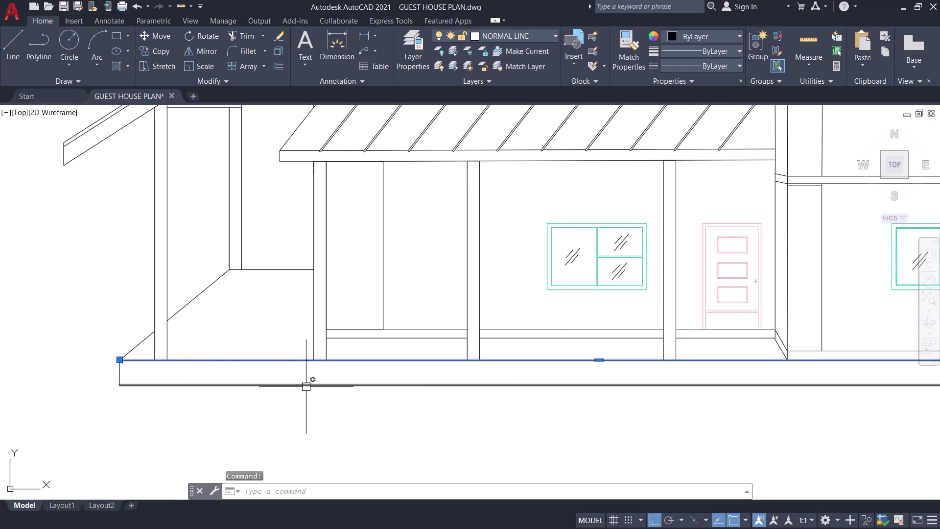
Attempt a through-point offset of the porch base line, then cancel it.
key(o)
key(space)
text(T)
key(space)
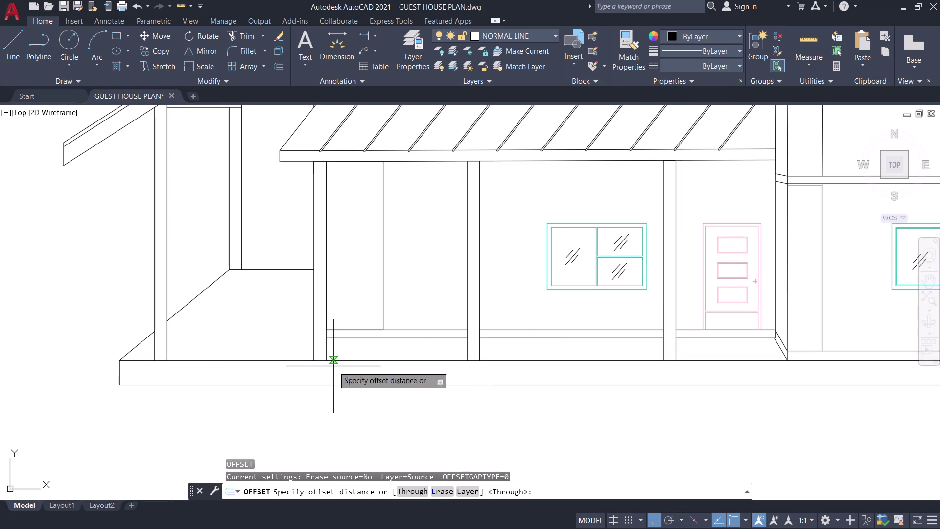
scroll(up, 3)
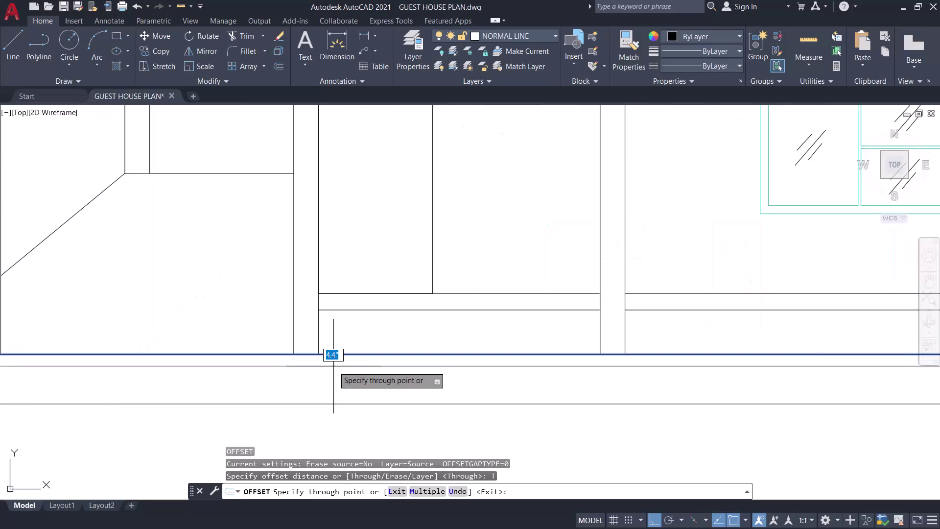
key(3)
key(Return)
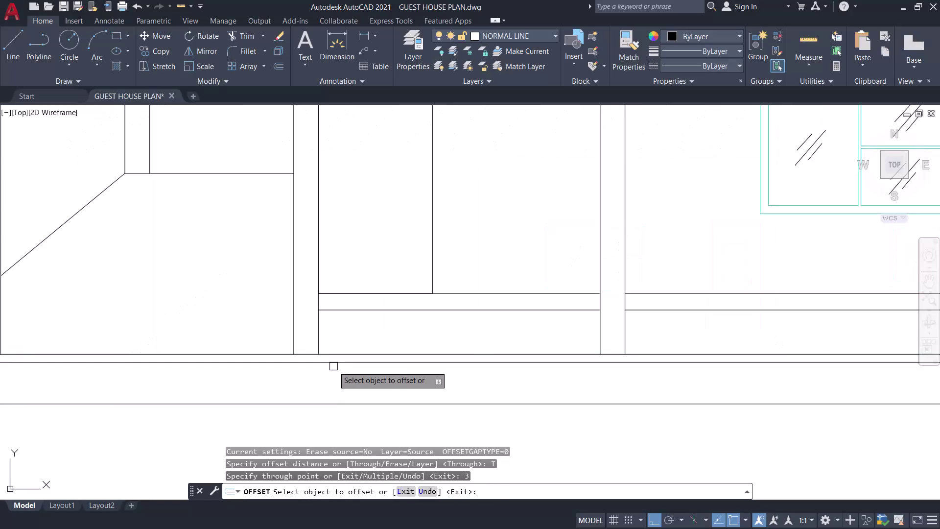
scroll(down, 3)
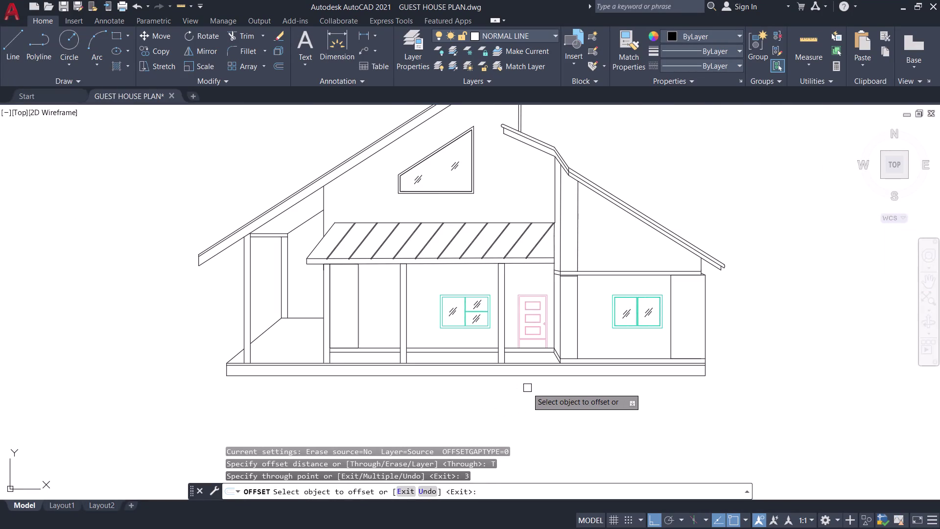
key(Escape)
scroll(up, 3)
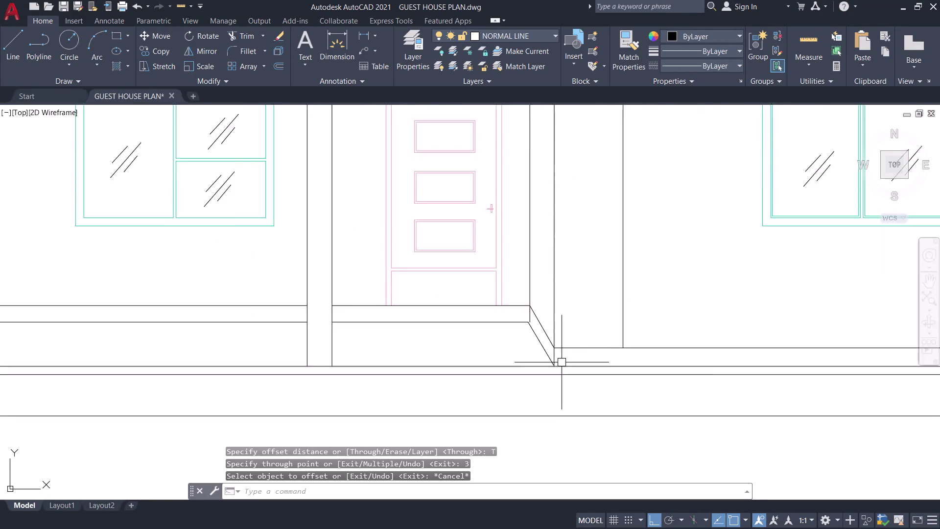
scroll(up, 3)
Draw a short vertical line from the step corner down to the base line.
key(l)
key(space)
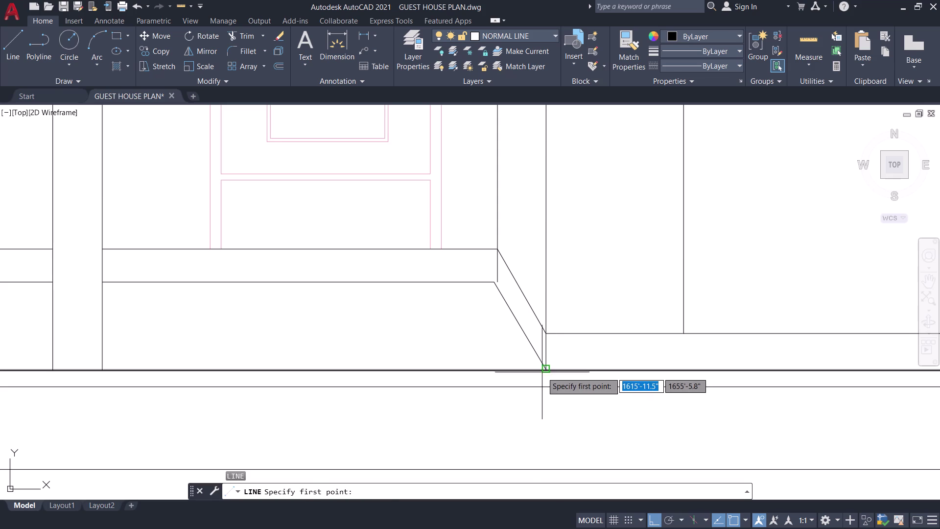
click(544, 372)
click(544, 388)
key(space)
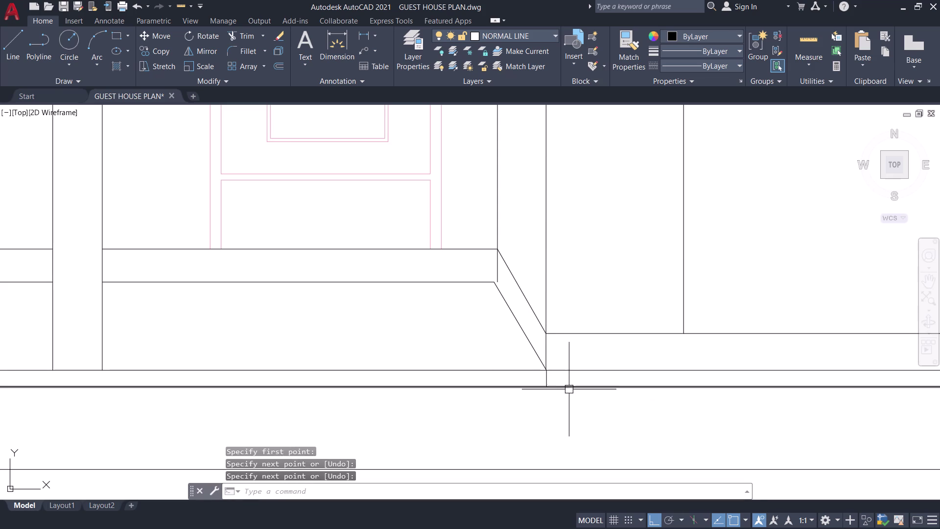
click(571, 387)
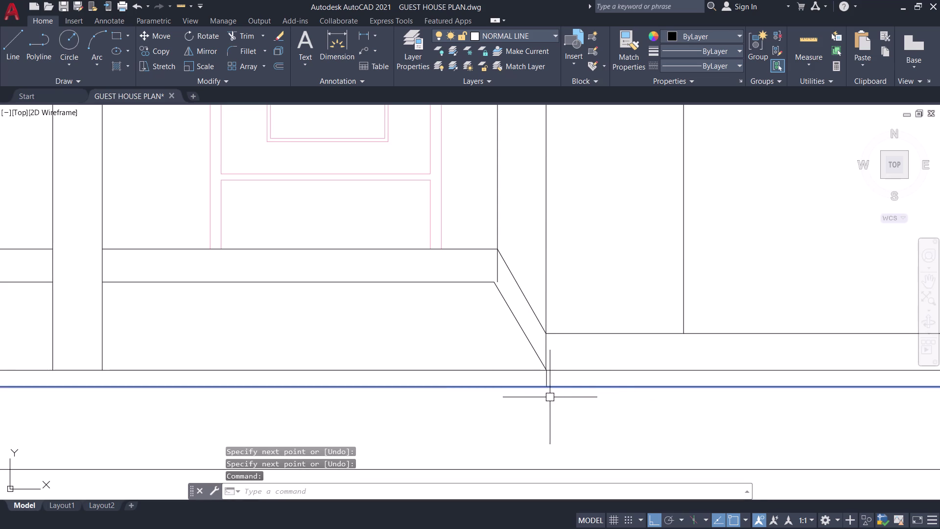
key(Escape)
Trim the leftover base line segment beyond the new line, then pan around the porch base.
text(TR)
key(space)
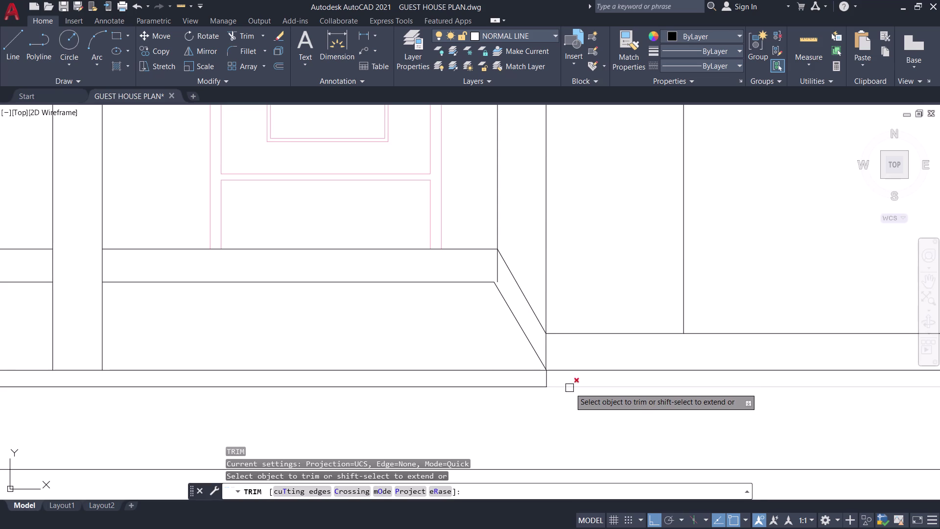
click(570, 387)
scroll(down, 3)
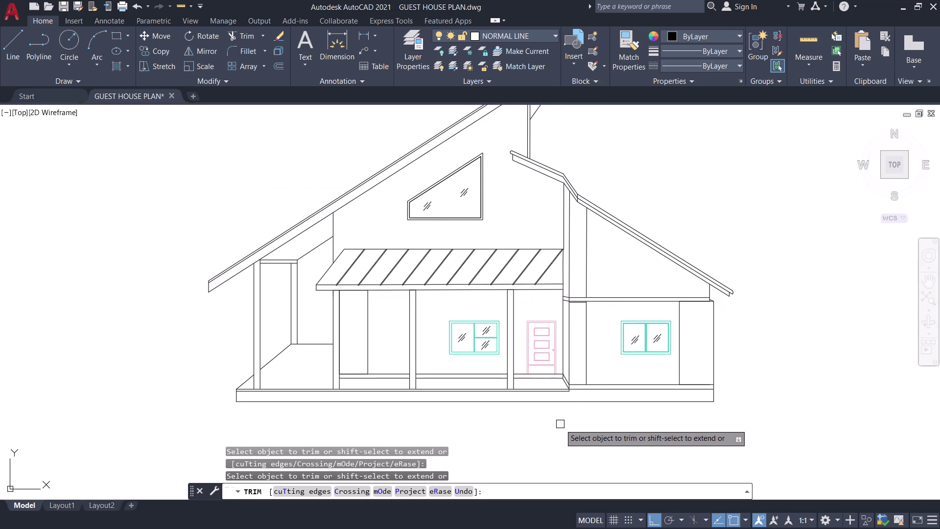
key(Escape)
middle_drag(550, 415, 622, 385)
scroll(up, 3)
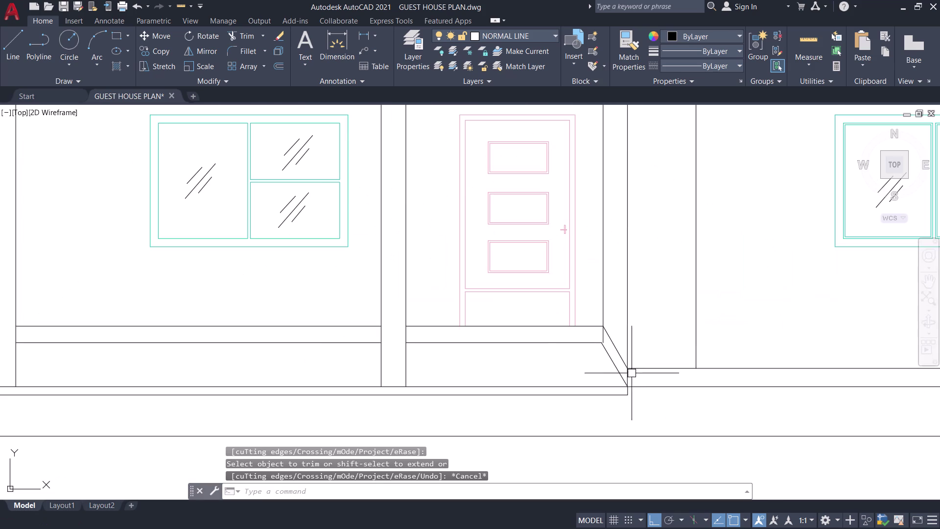
scroll(up, 3)
scroll(up, 3)
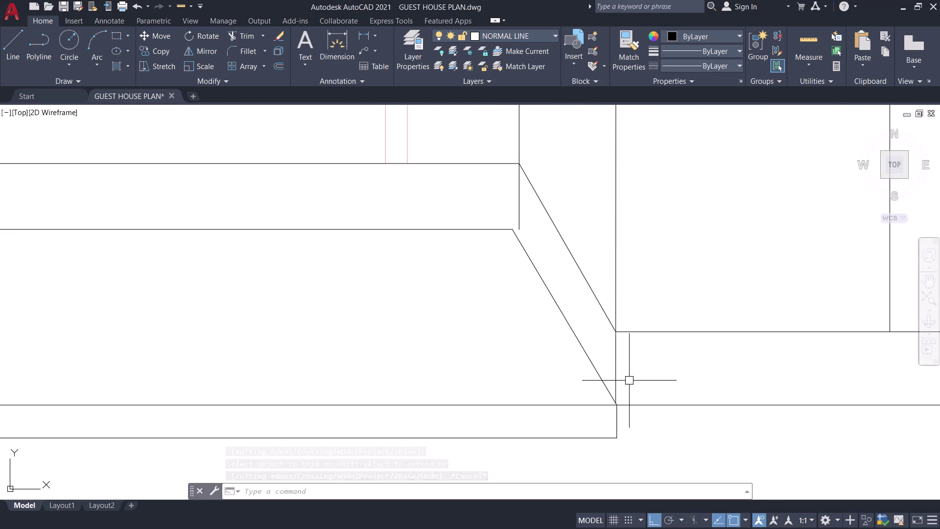
scroll(down, 3)
middle_drag(486, 415, 573, 414)
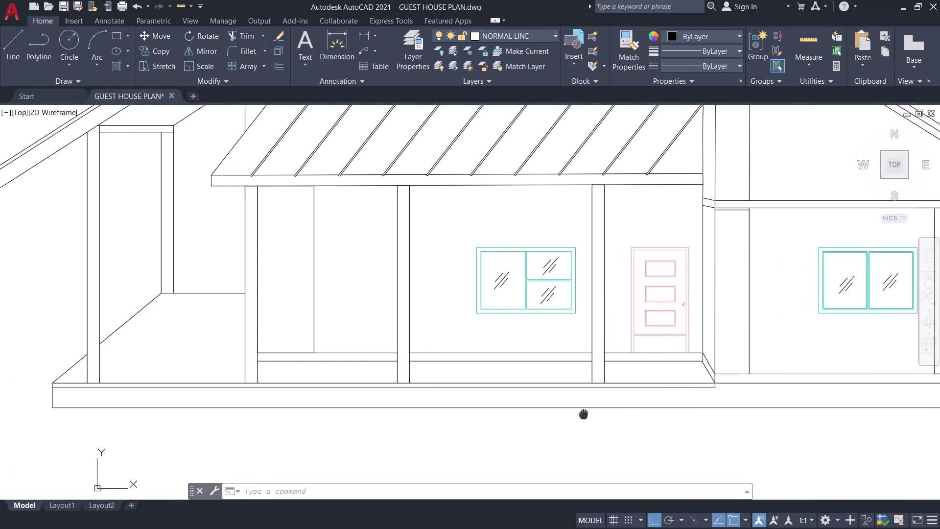
middle_drag(574, 414, 628, 407)
scroll(down, 3)
middle_drag(617, 417, 670, 393)
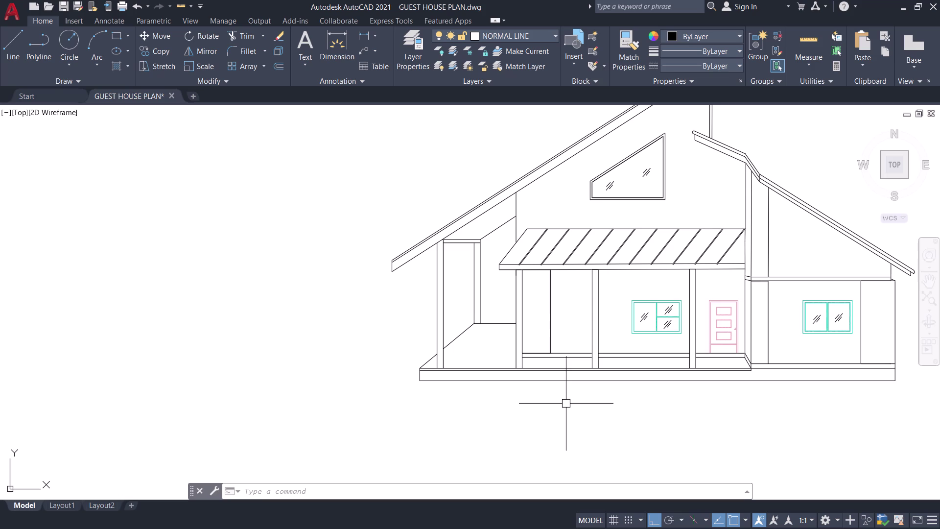
scroll(up, 3)
middle_drag(568, 394, 532, 445)
scroll(up, 3)
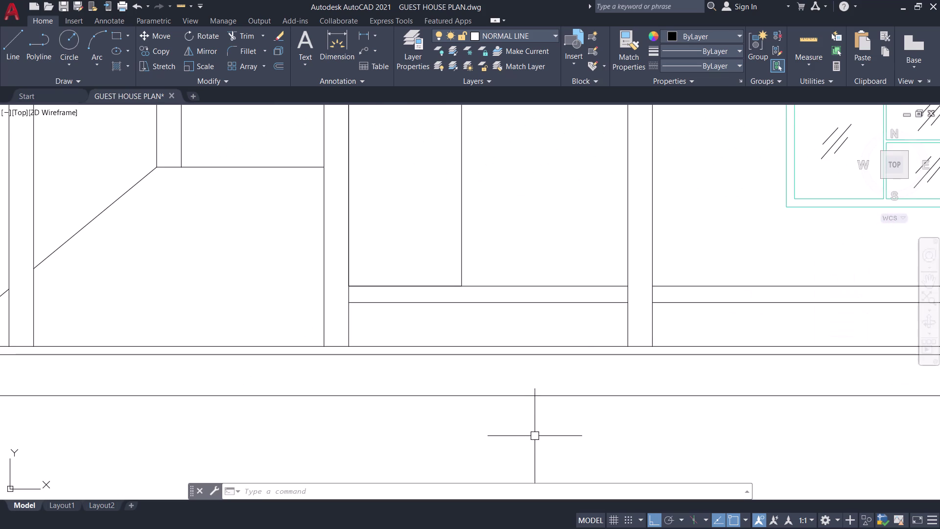
Draw a short line ending at the step corner near the door.
key(l)
key(space)
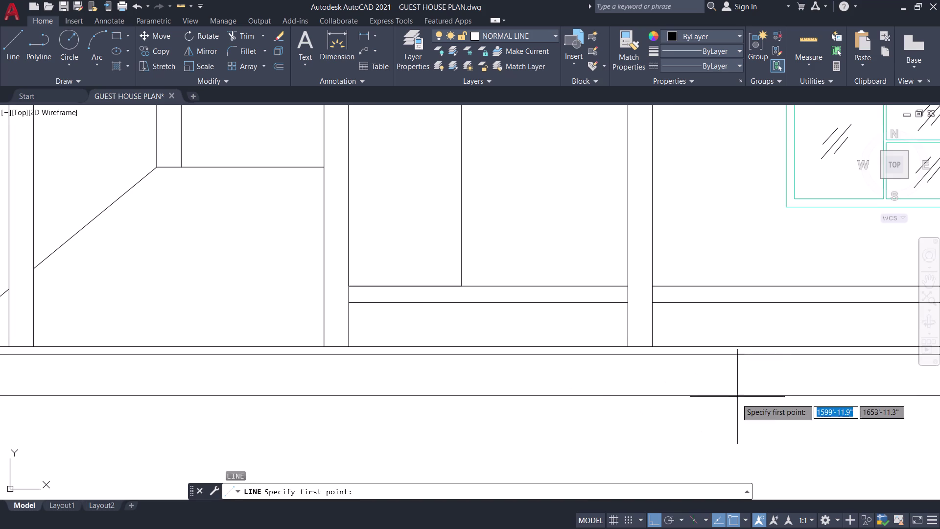
scroll(down, 3)
middle_drag(731, 409, 503, 419)
middle_click(503, 418)
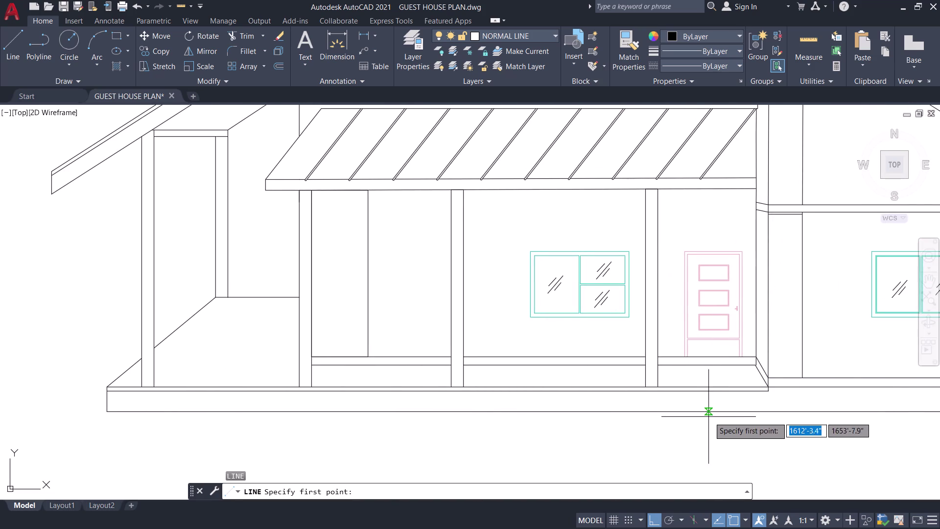
key(space)
key(space)
scroll(up, 3)
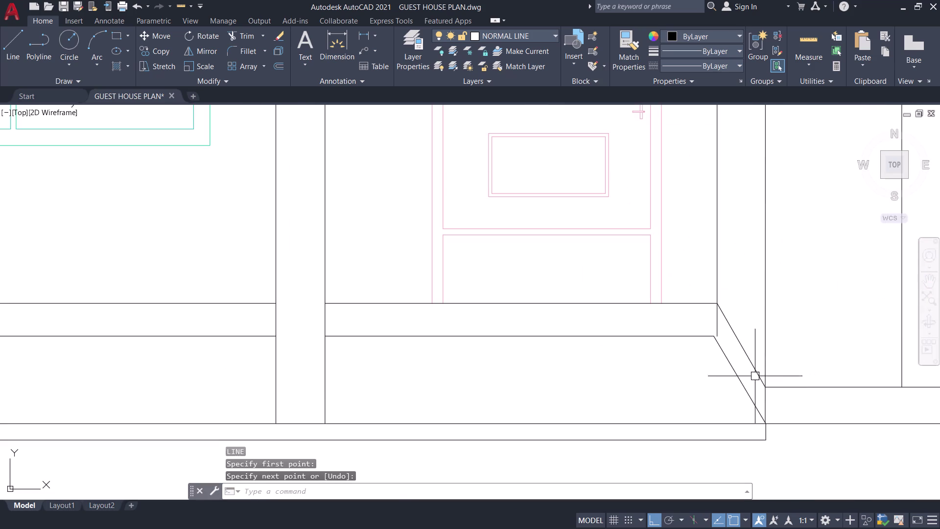
click(738, 376)
Try offsetting a porch line by 3', then cancel the offset.
text(O)
key(space)
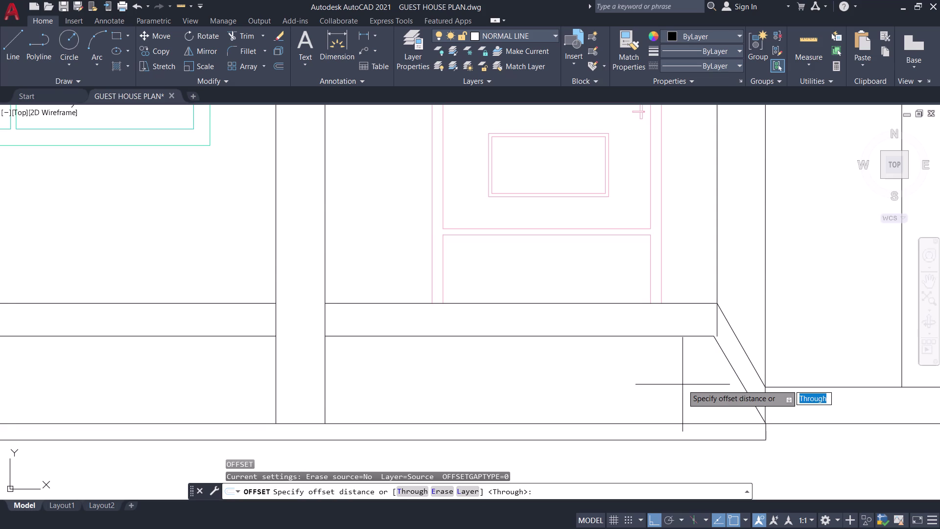
text(3')
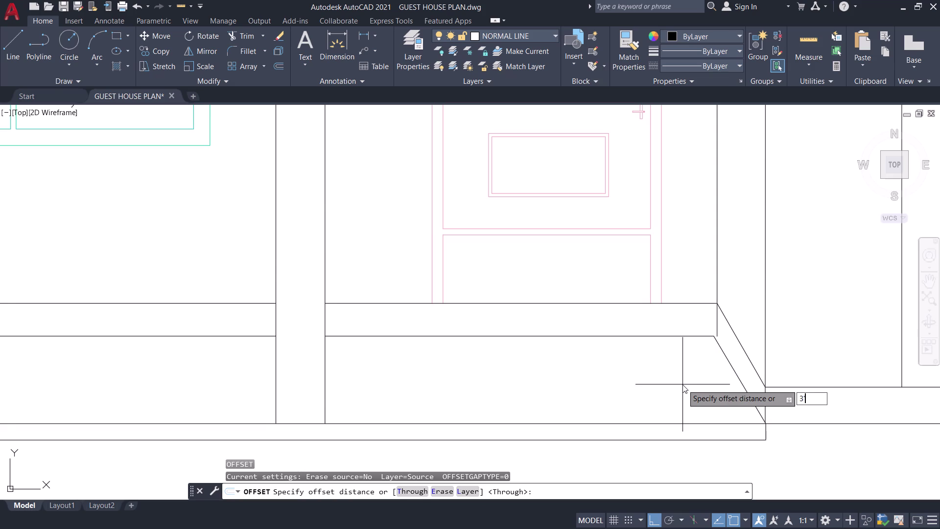
key(Return)
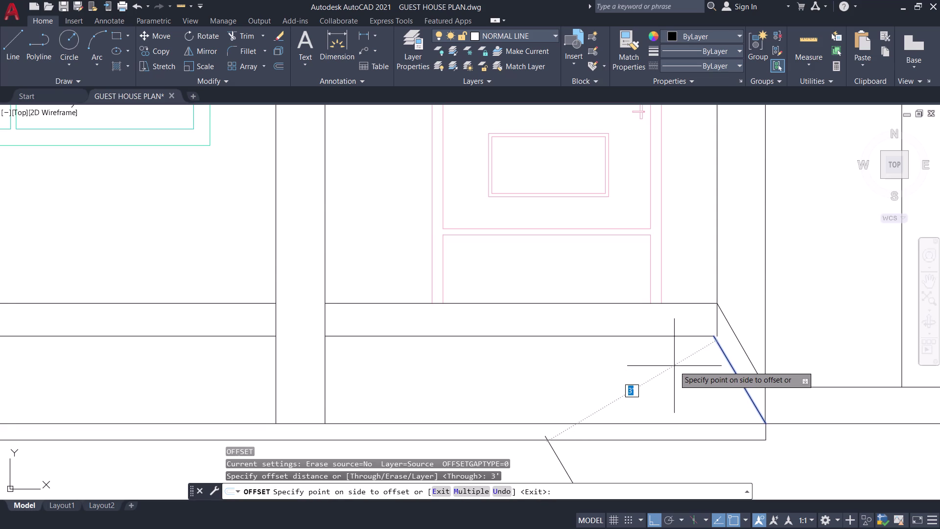
key(ctrl+l)
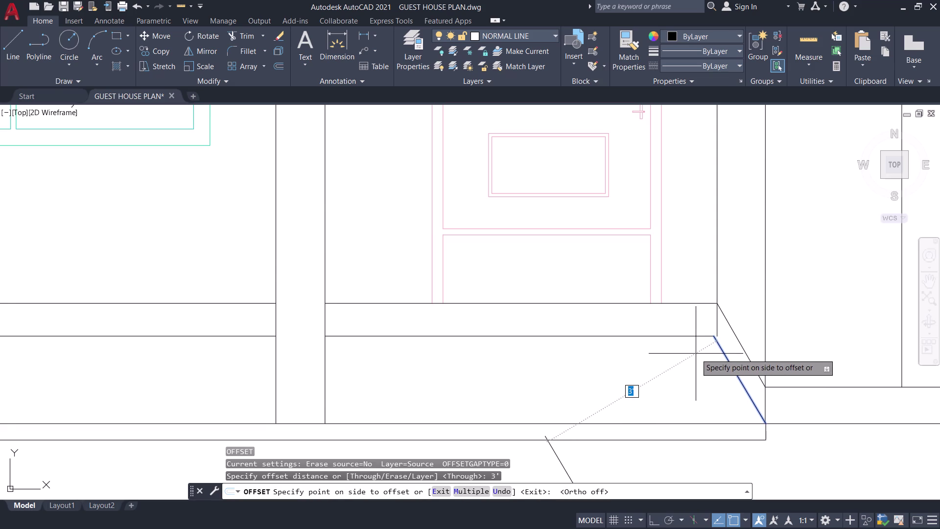
key(ctrl+l)
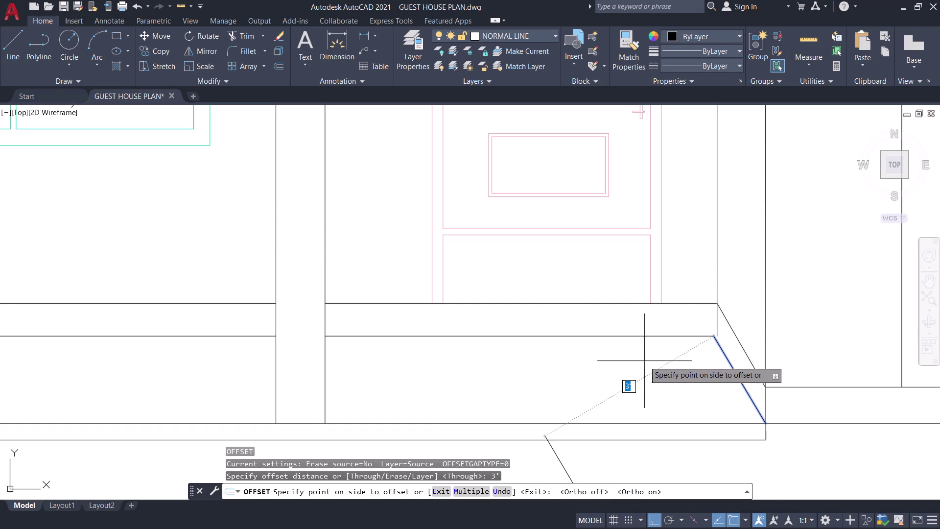
scroll(down, 3)
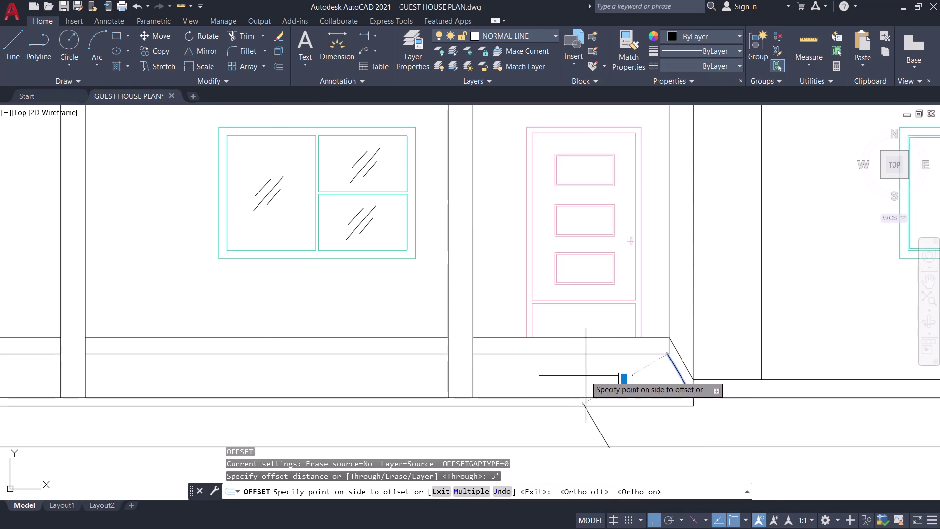
key(Escape)
scroll(up, 3)
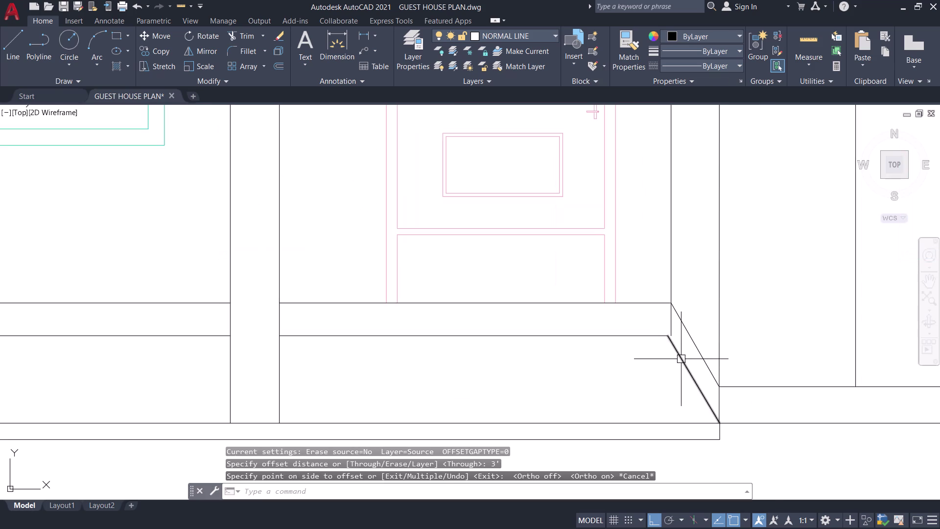
Select the angled step edge and attempt a copy, then cancel it.
click(681, 359)
key(c)
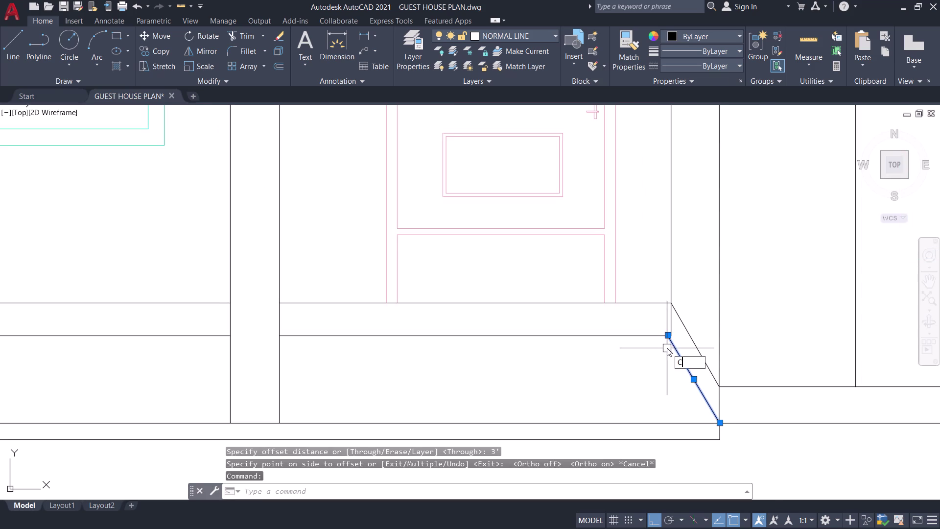
text(O)
key(space)
scroll(up, 3)
key(space)
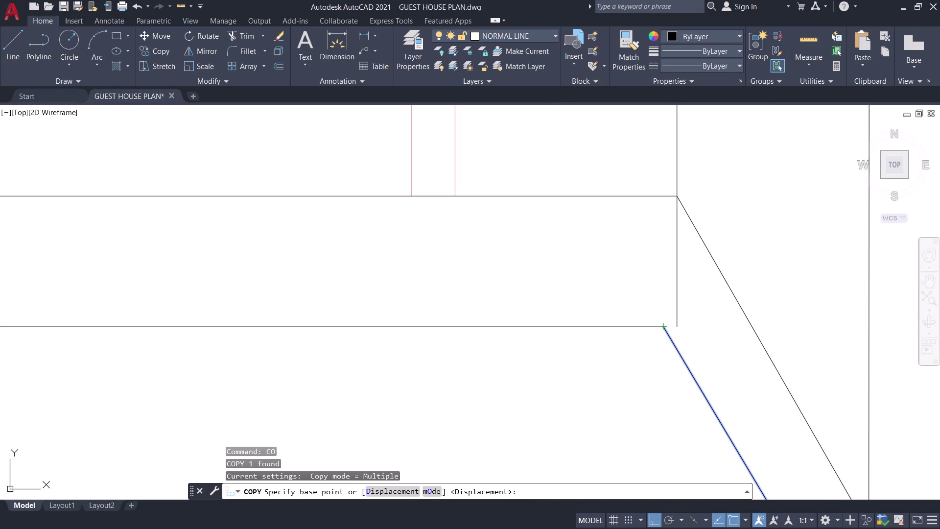
scroll(down, 3)
key(Escape)
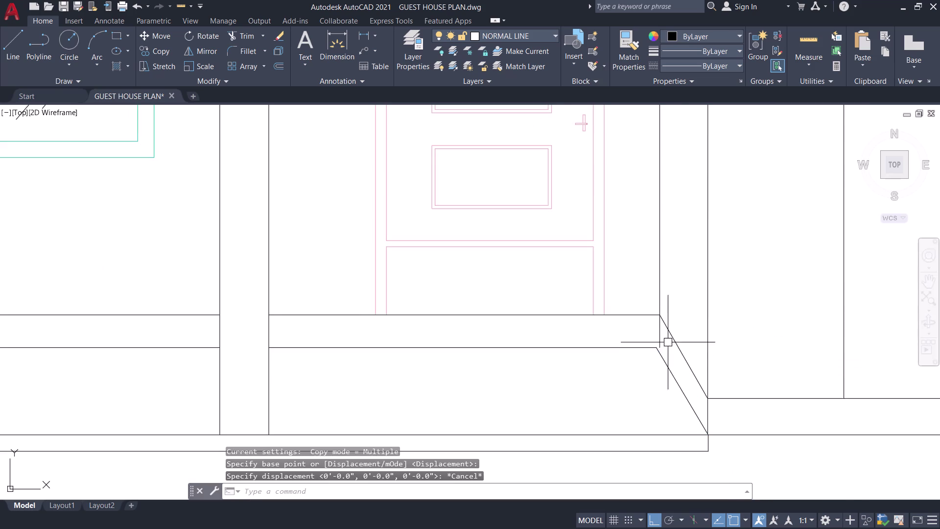
scroll(up, 3)
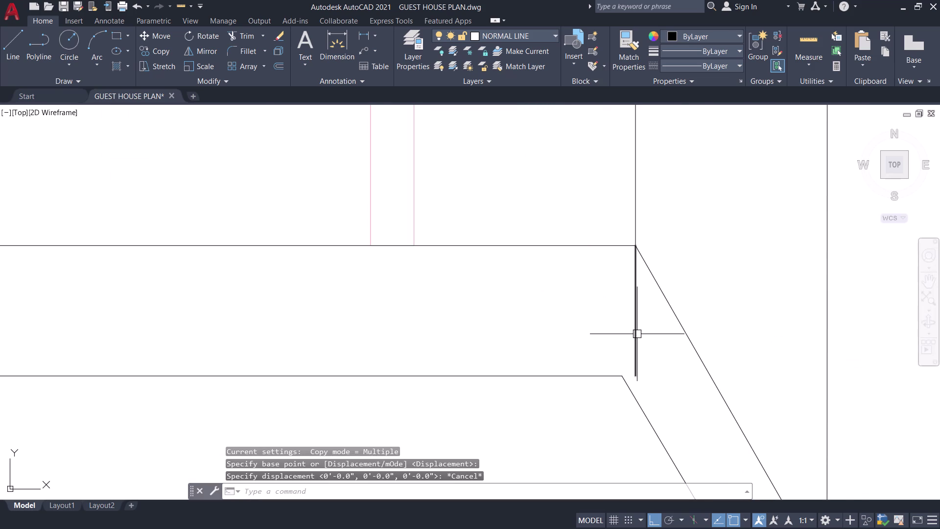
scroll(down, 3)
Try grip-stretching the lower step edge's endpoint to the angled line, then cancel.
middle_drag(645, 397, 669, 360)
scroll(up, 3)
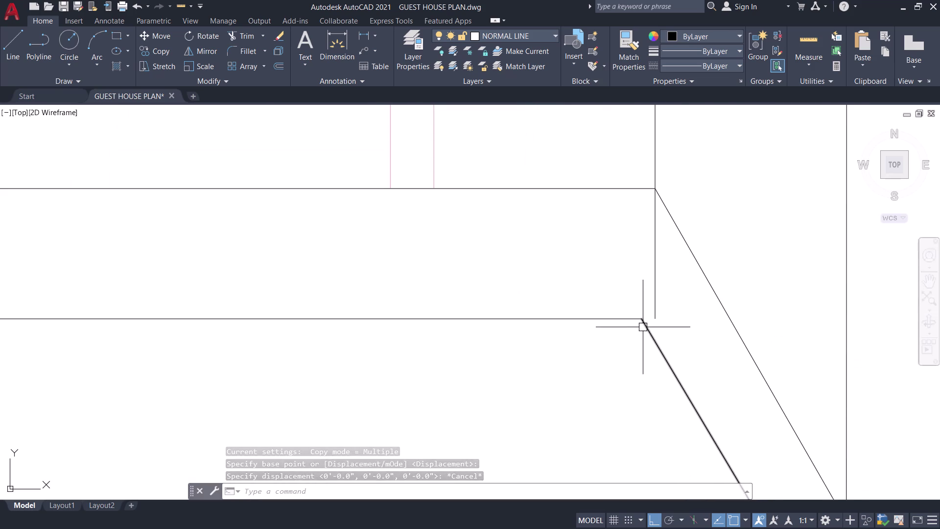
click(645, 327)
click(631, 318)
click(642, 320)
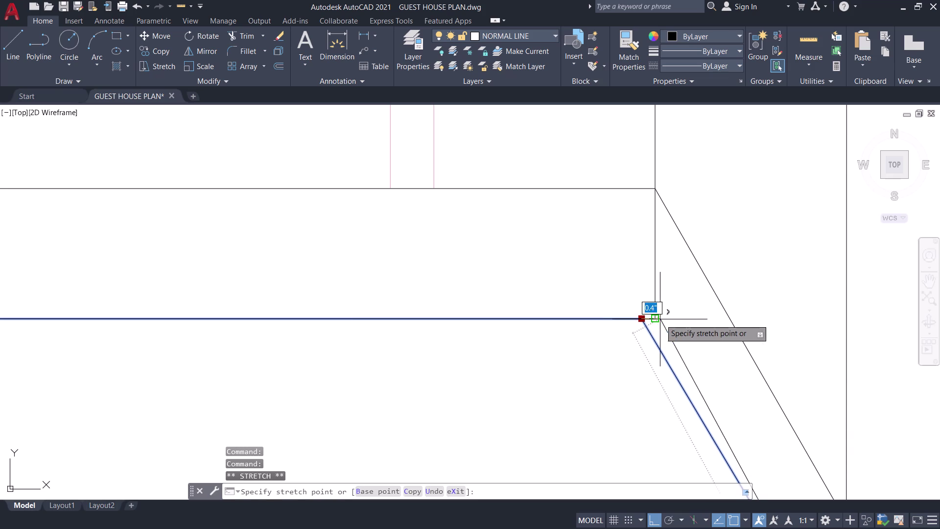
click(656, 318)
scroll(down, 3)
key(space)
scroll(down, 3)
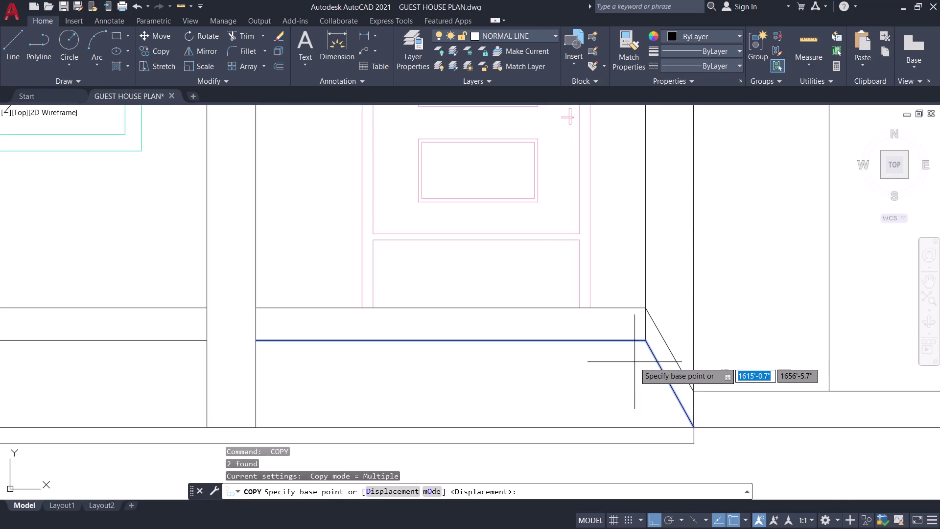
key(Escape)
scroll(down, 3)
middle_drag(618, 382, 618, 397)
scroll(up, 3)
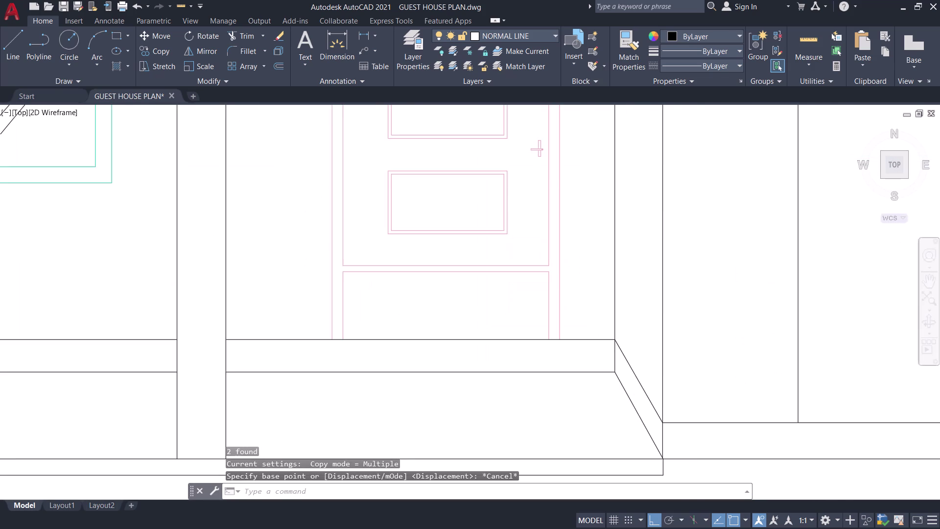
Copy the angled step edge as a 30-item array along the porch floor band.
click(626, 394)
text(C)
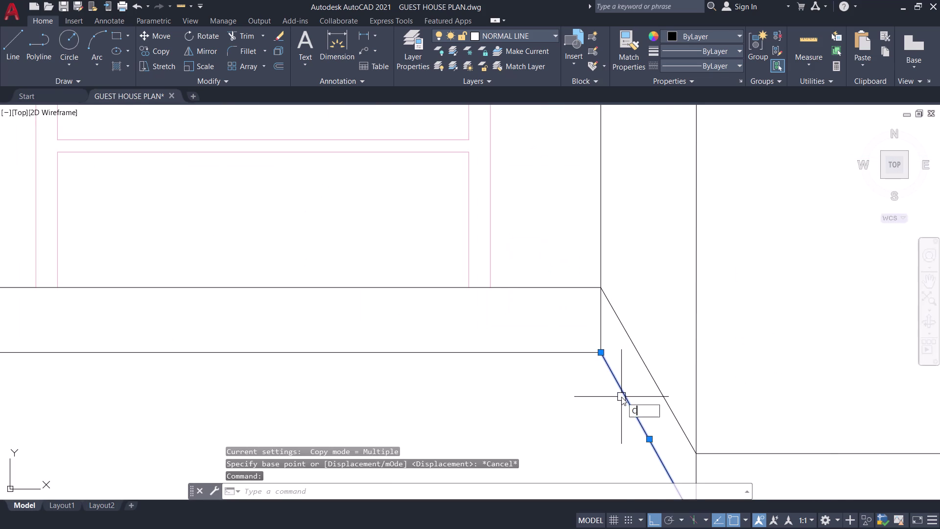
text(O)
key(space)
click(599, 353)
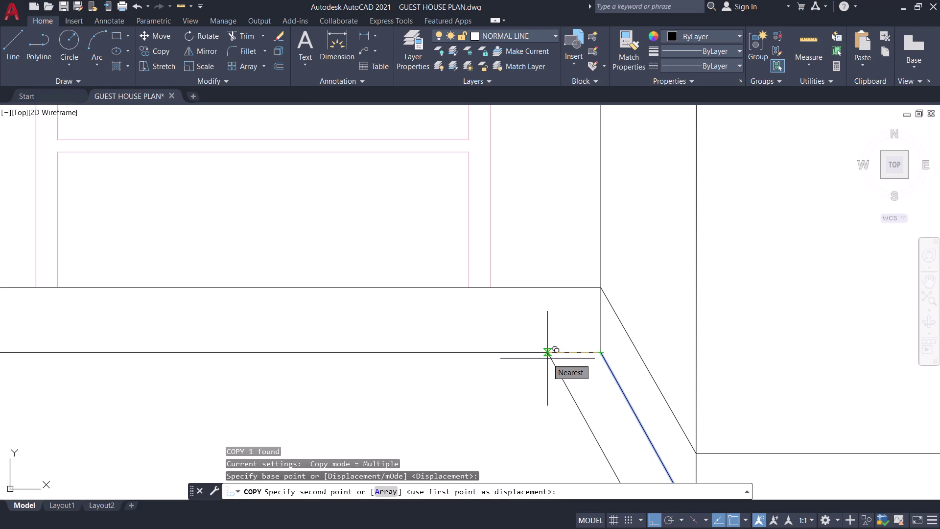
key(a)
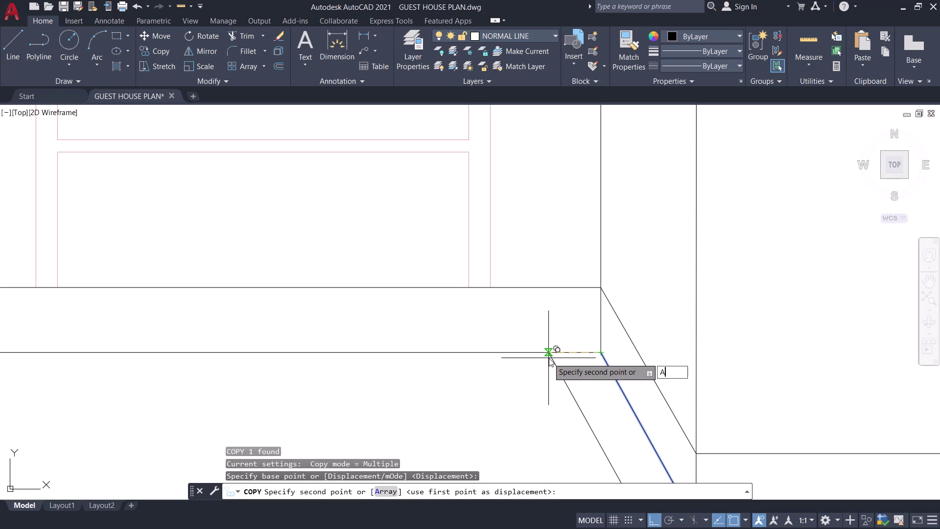
key(space)
scroll(down, 3)
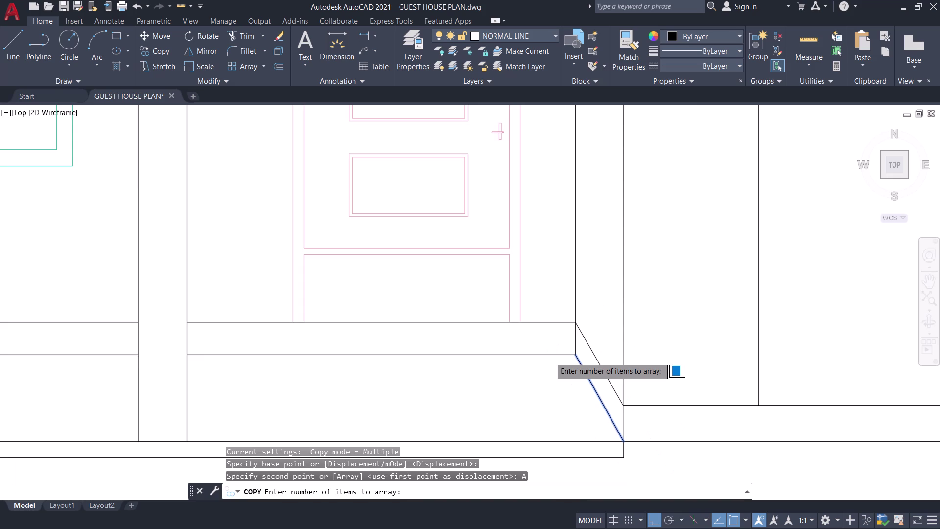
scroll(down, 3)
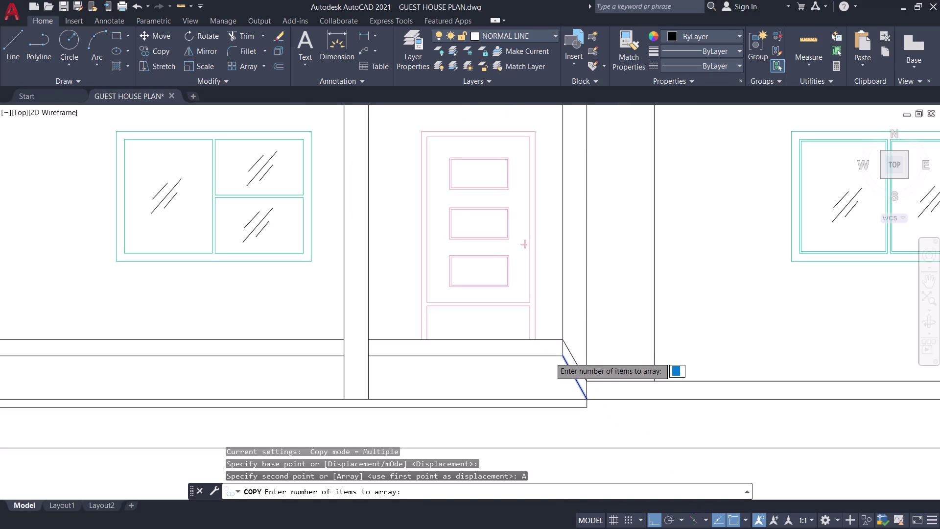
scroll(up, 3)
scroll(up, 3)
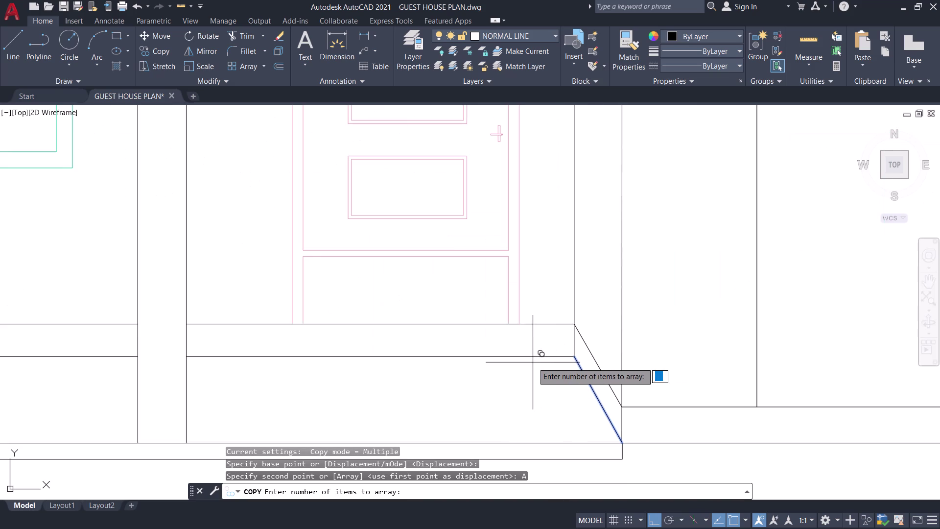
text(30)
key(Return)
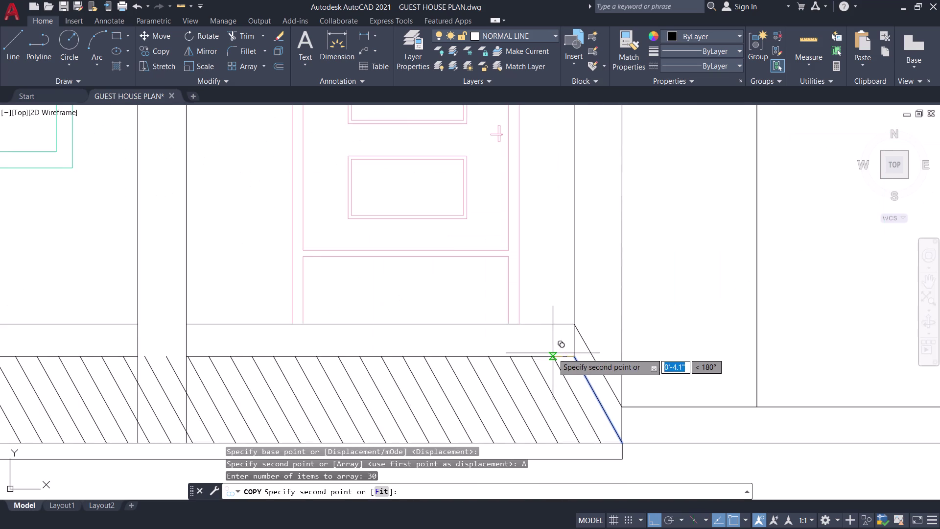
scroll(down, 3)
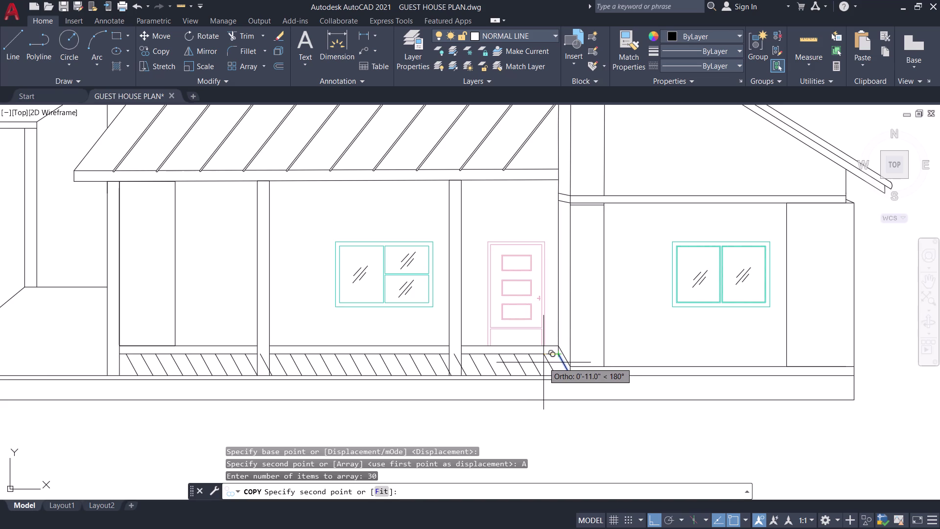
click(543, 362)
key(Escape)
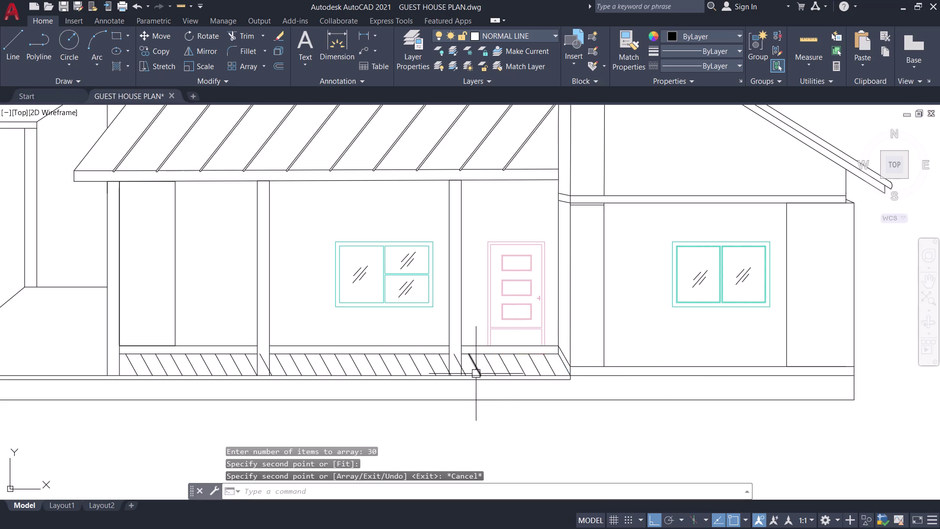
scroll(up, 3)
scroll(down, 3)
scroll(down, 3)
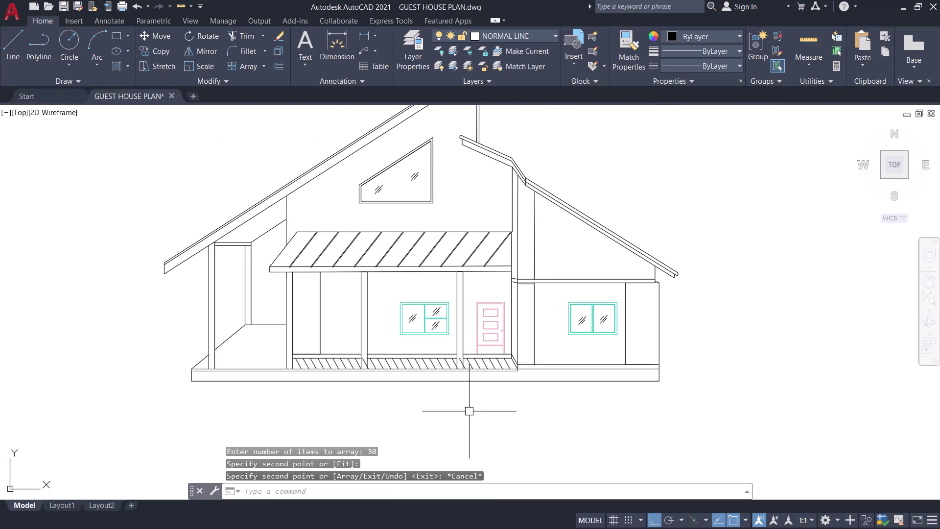
middle_drag(483, 414, 518, 439)
scroll(up, 3)
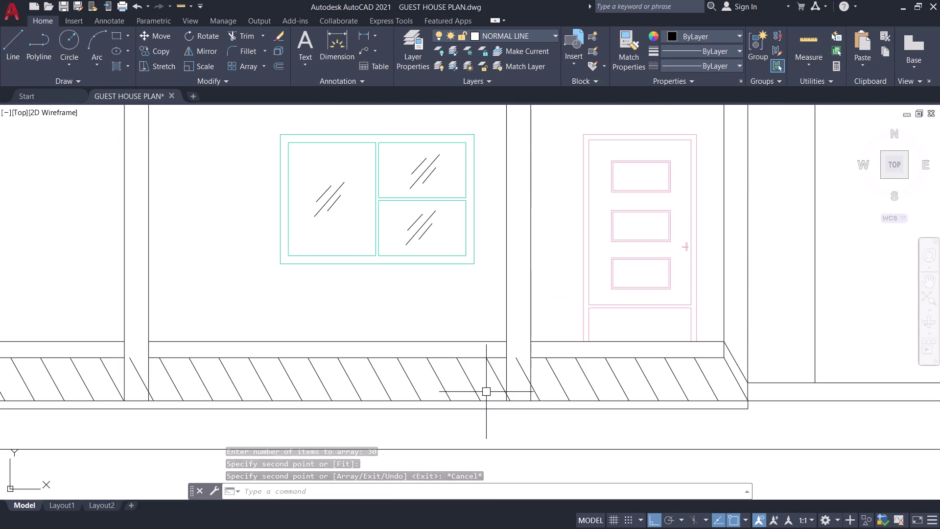
scroll(down, 3)
scroll(up, 3)
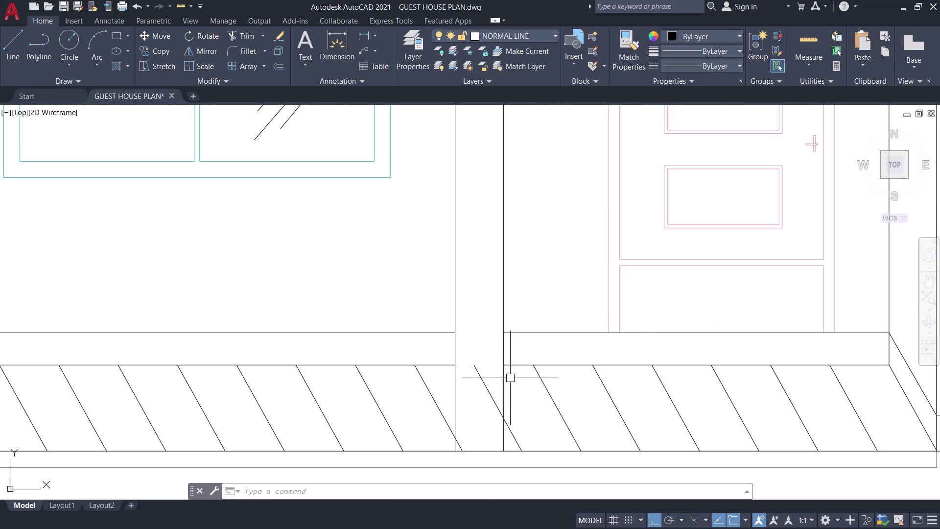
Trim the diagonal floor line pieces inside each porch post, then select the leftmost diagonal.
key(t)
key(r)
key(space)
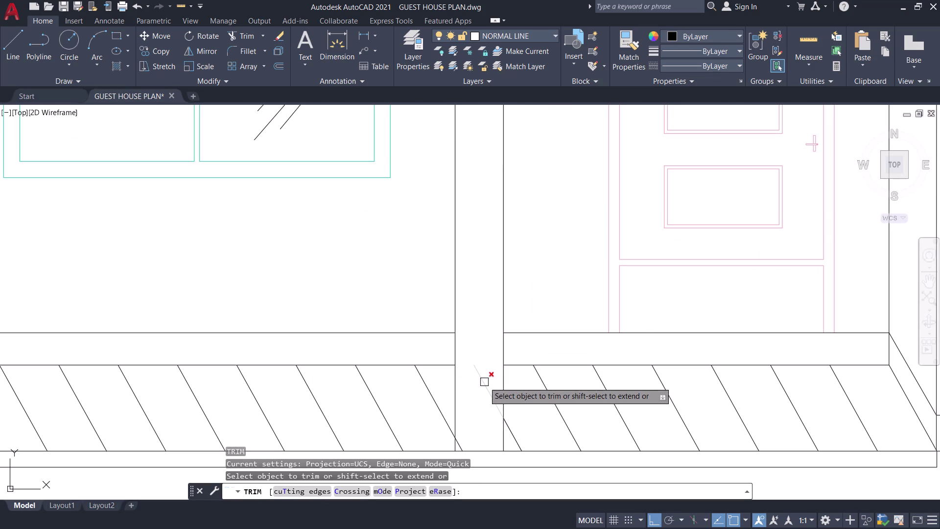
click(484, 382)
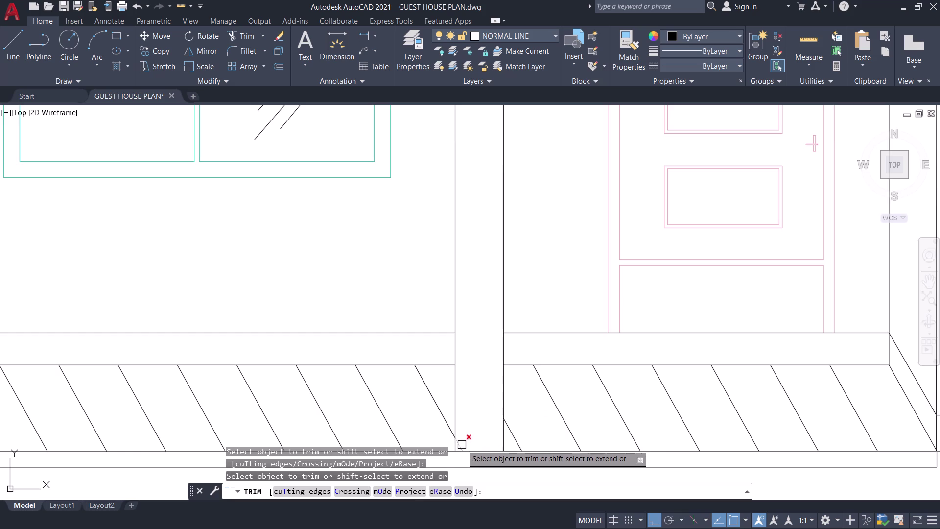
click(461, 445)
scroll(down, 3)
middle_drag(487, 411, 575, 384)
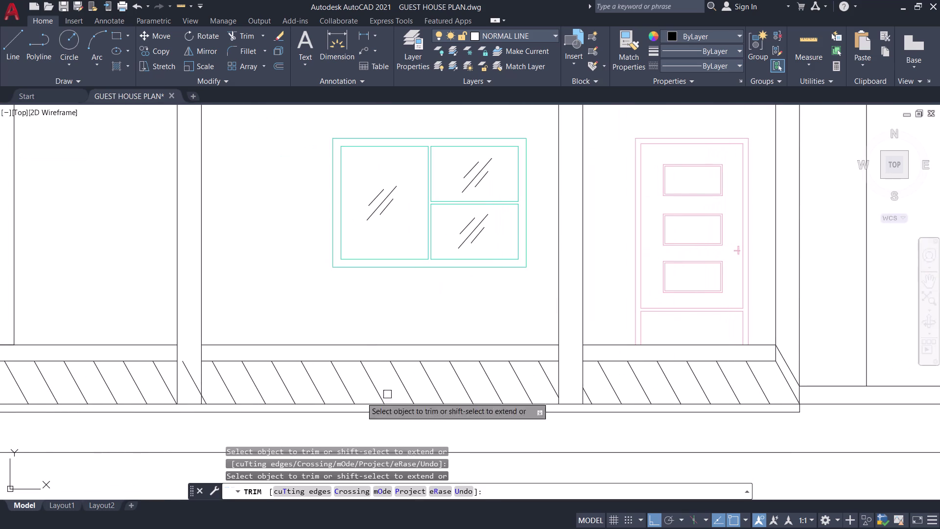
scroll(up, 3)
click(186, 359)
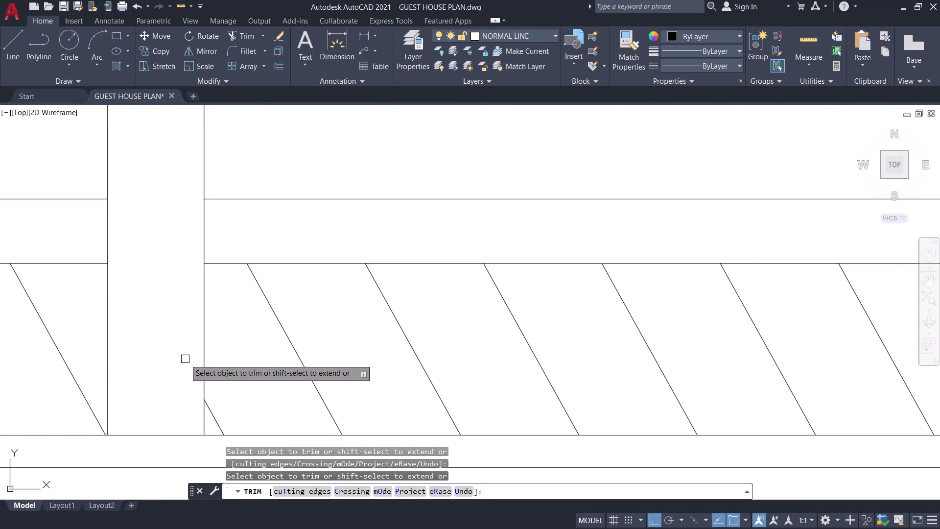
scroll(down, 3)
middle_drag(182, 355, 441, 307)
scroll(down, 3)
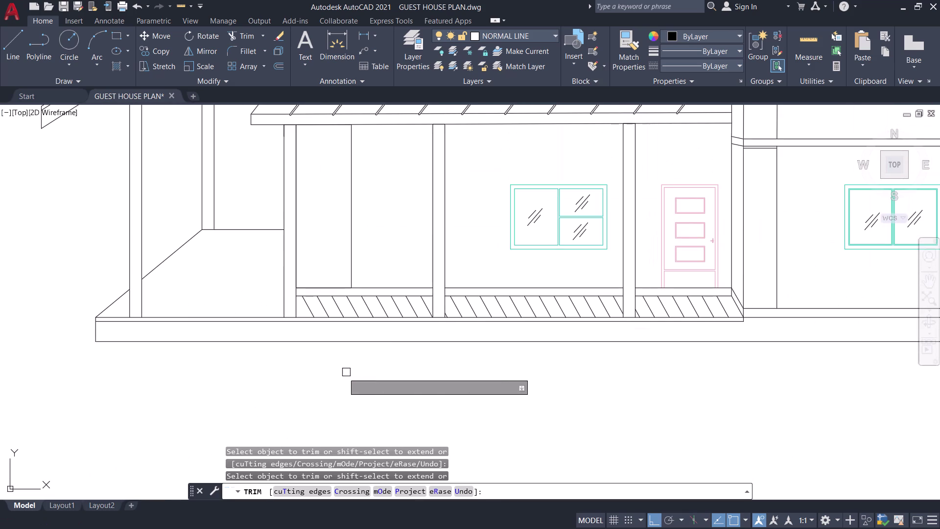
key(Escape)
scroll(up, 3)
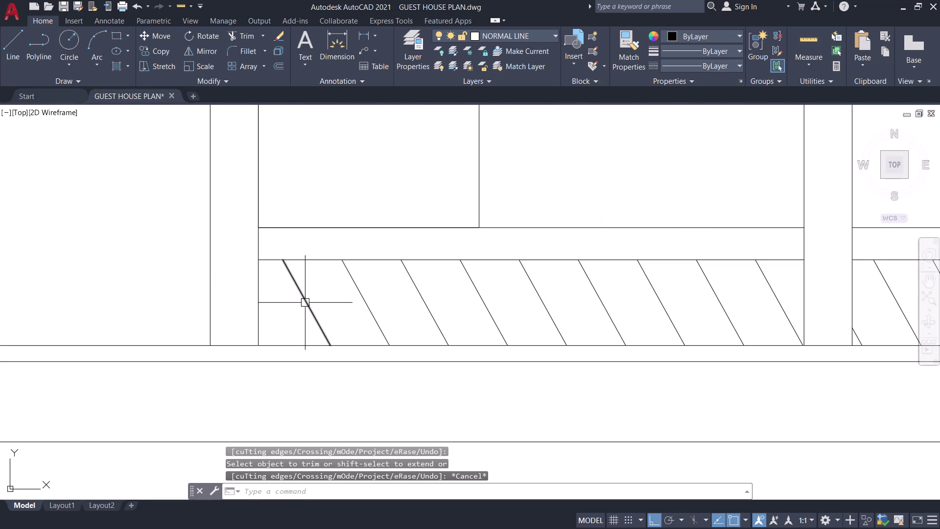
click(305, 302)
scroll(up, 3)
Copy the leftmost diagonal from its top end to the floor band's left corner.
key(c)
key(o)
key(space)
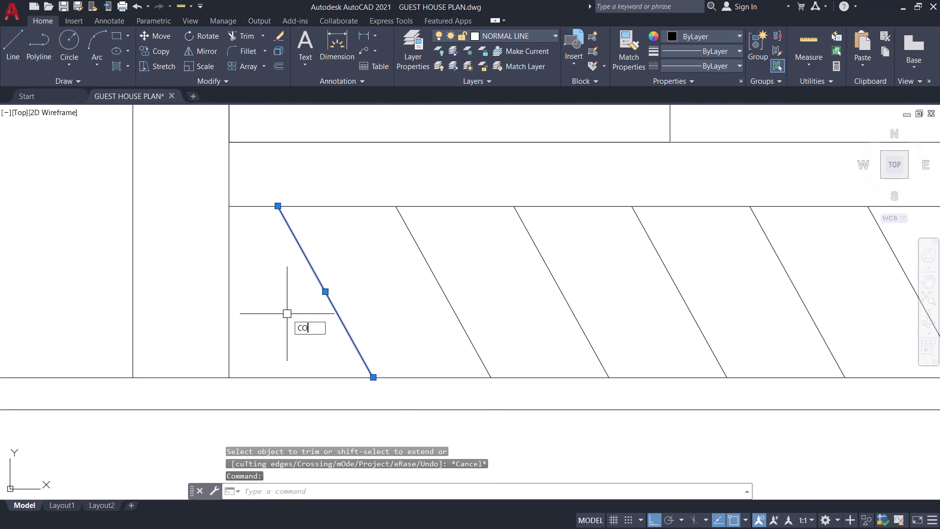
click(280, 207)
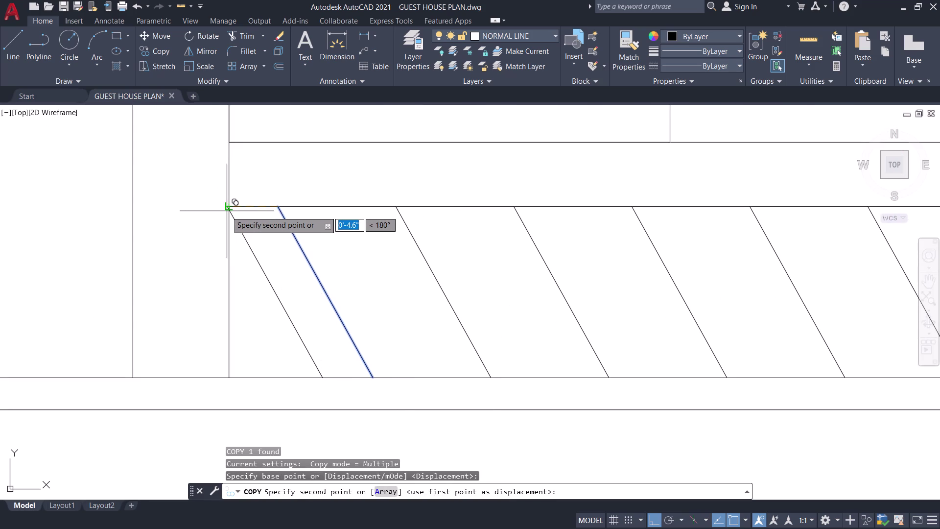
click(228, 209)
key(space)
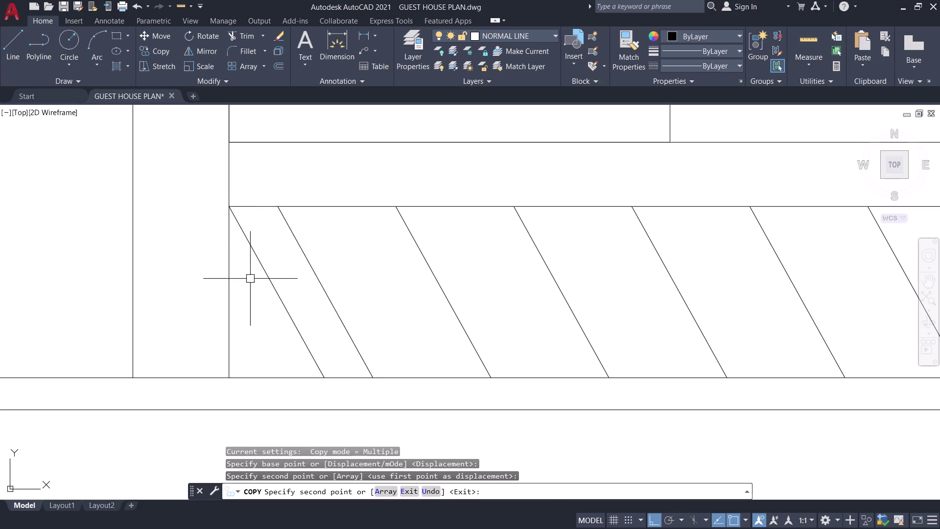
scroll(down, 3)
Erase the stray short line at the porch floor's left end.
click(257, 283)
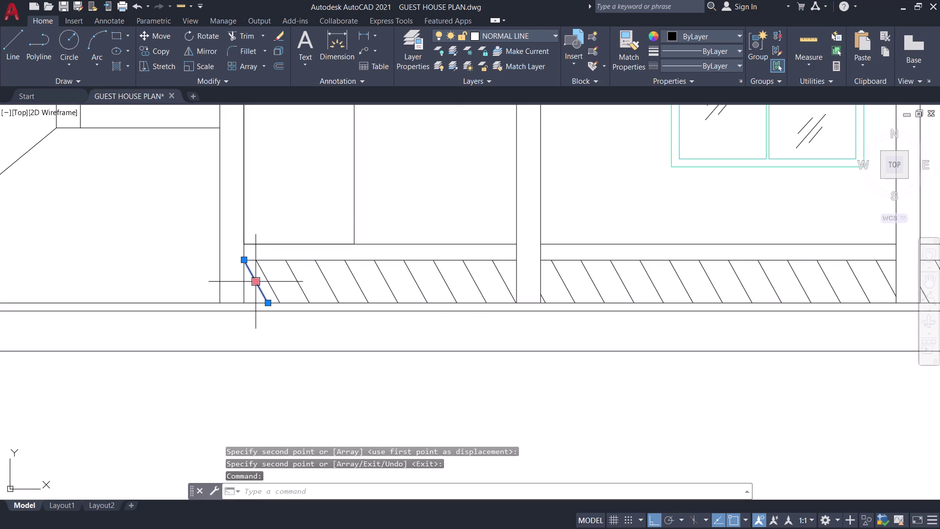
text(E)
key(space)
scroll(down, 3)
scroll(down, 3)
middle_drag(274, 332, 354, 384)
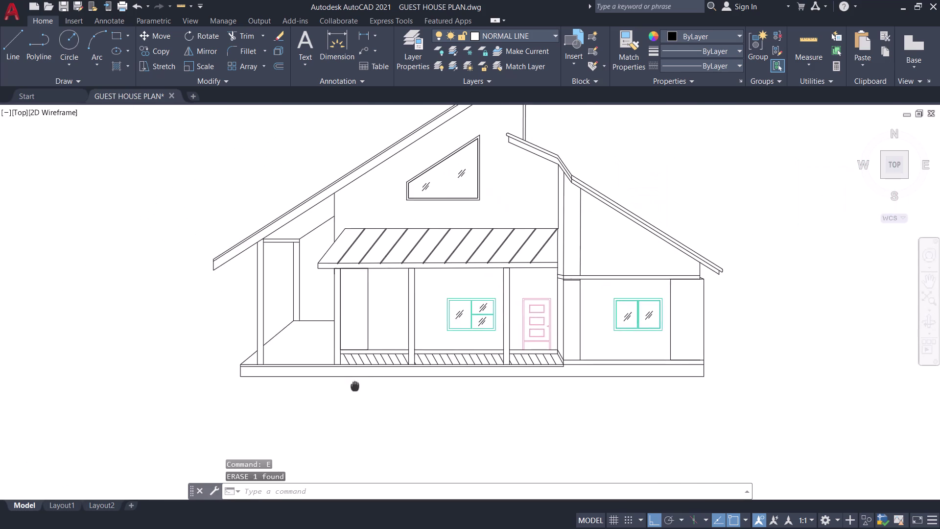
middle_drag(354, 384, 391, 392)
middle_drag(452, 391, 523, 397)
scroll(up, 3)
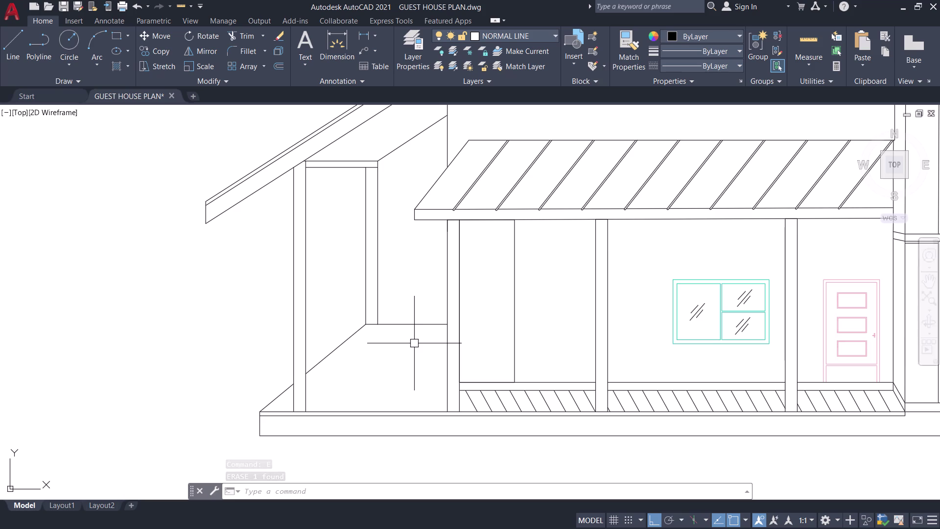
Copy the short diagonal at the floor's left end to the side porch floor corner.
click(468, 399)
scroll(up, 3)
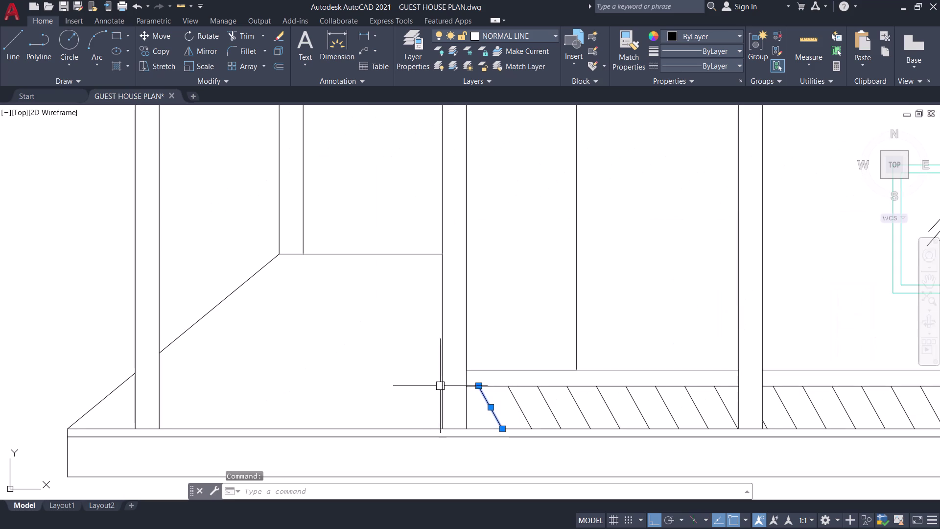
key(c)
key(o)
key(space)
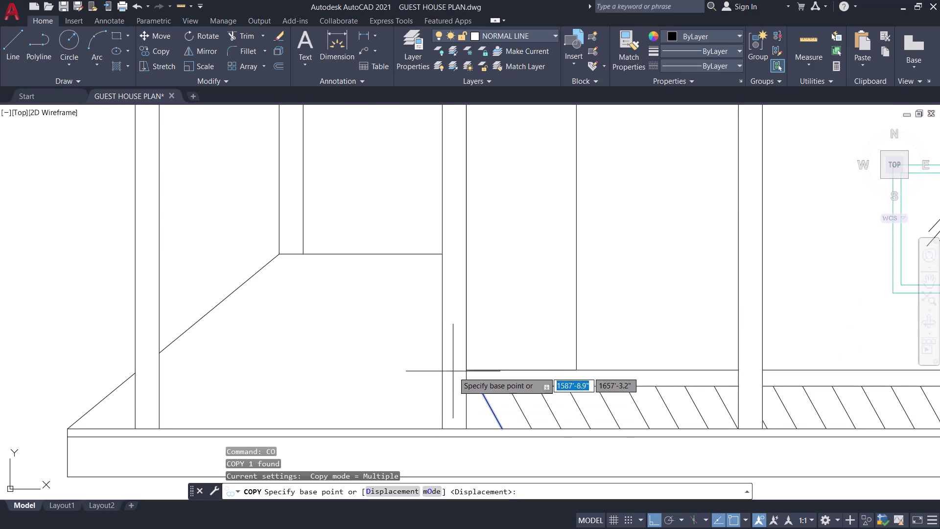
click(480, 387)
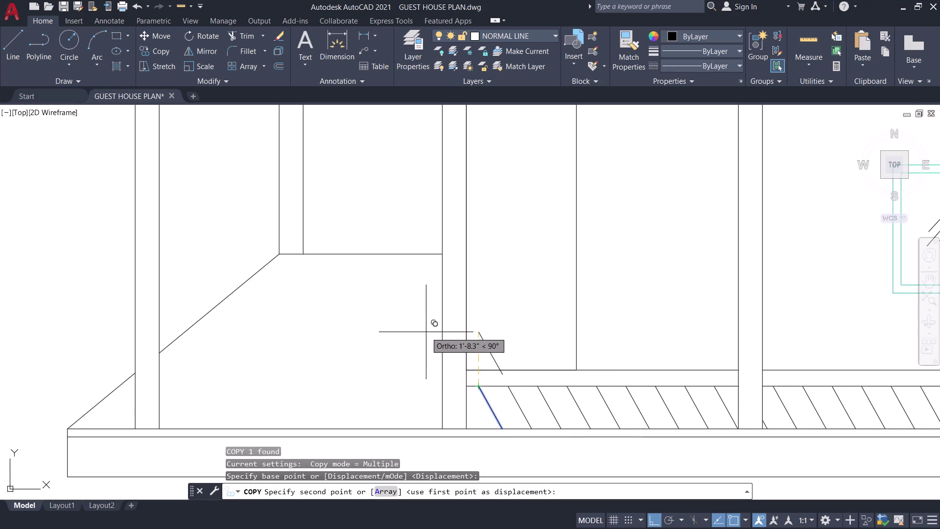
click(280, 256)
key(Escape)
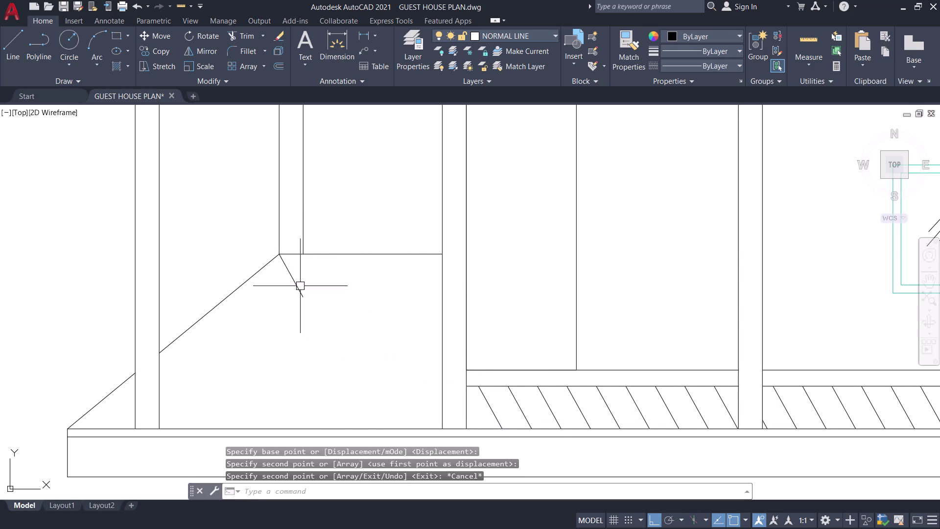
Stretch the copied line's lower end down to the floor edge.
click(290, 275)
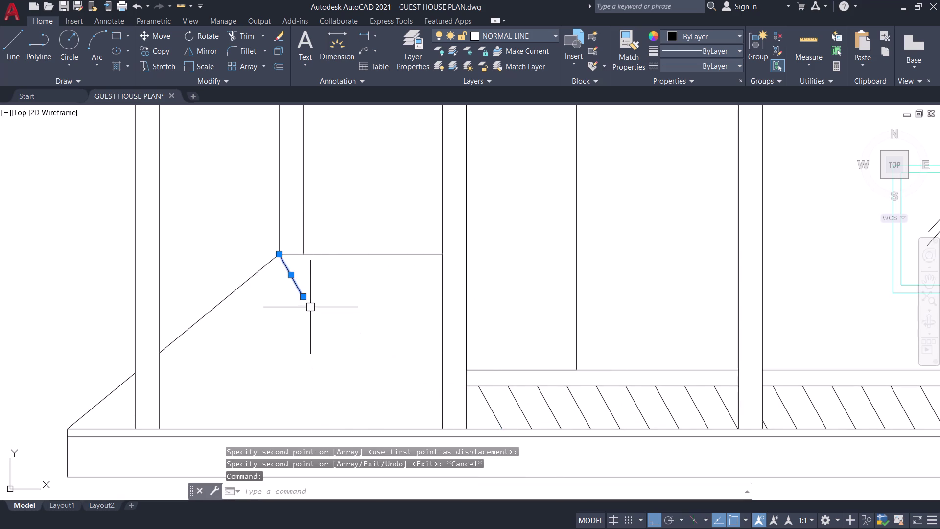
click(304, 296)
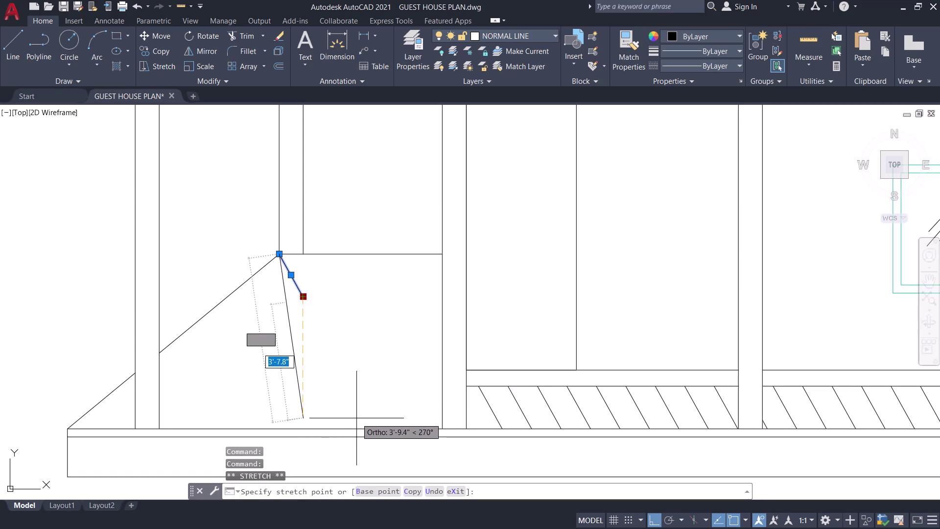
key(ctrl+l)
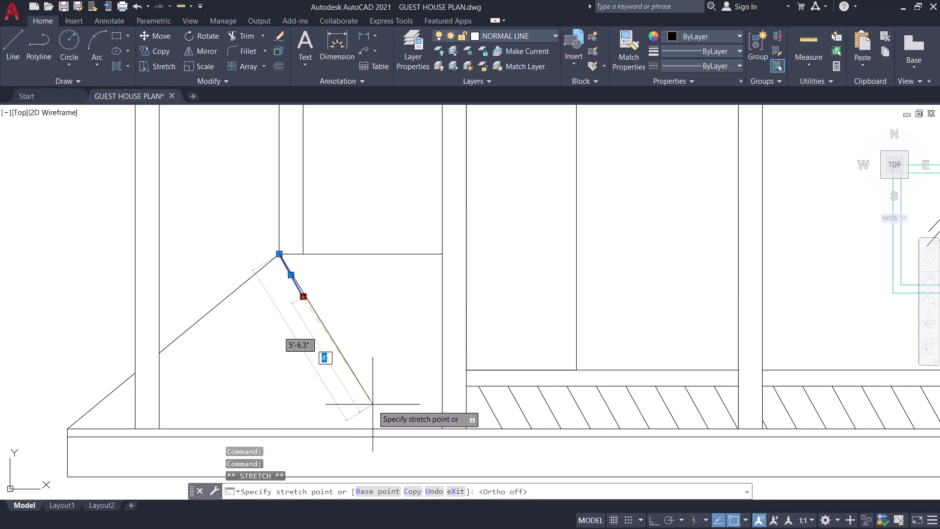
click(377, 431)
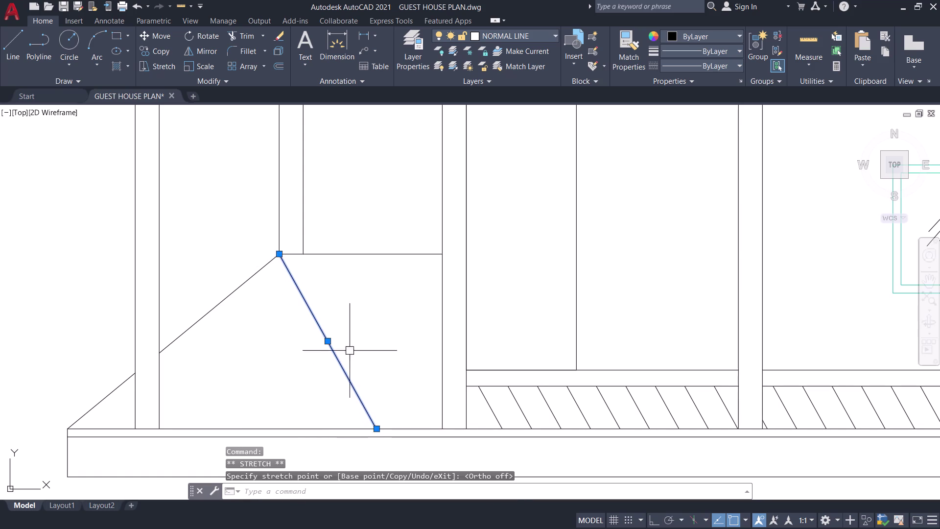
key(Escape)
Abandon a second copy and erase the slanted porch line with E.
click(311, 316)
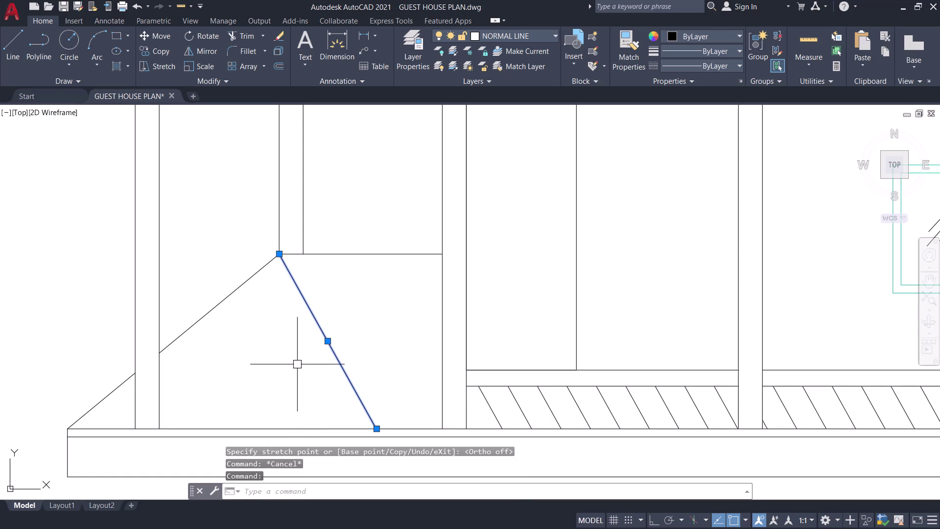
key(c)
key(o)
key(space)
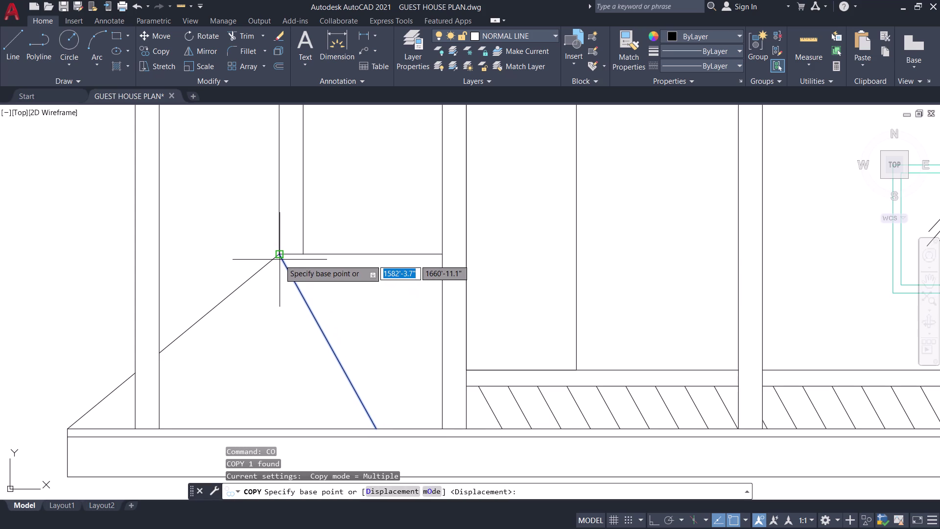
click(280, 258)
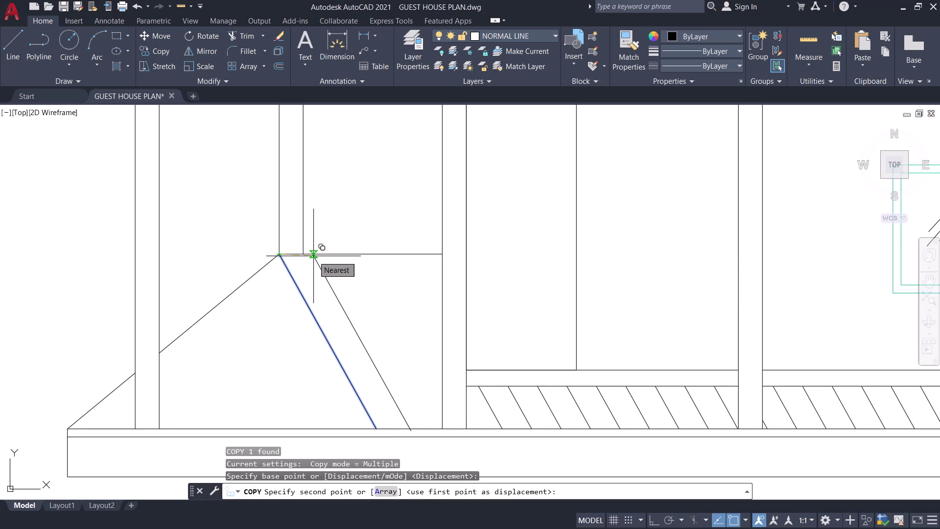
key(Escape)
click(315, 321)
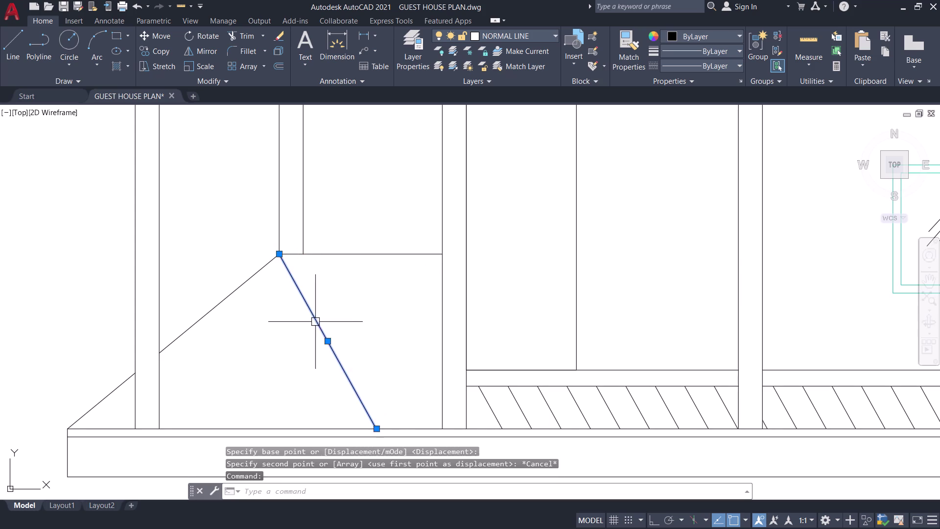
text(E)
key(space)
scroll(down, 3)
Pan over the elevation to the porch and save the drawing.
scroll(down, 3)
middle_drag(322, 322, 407, 370)
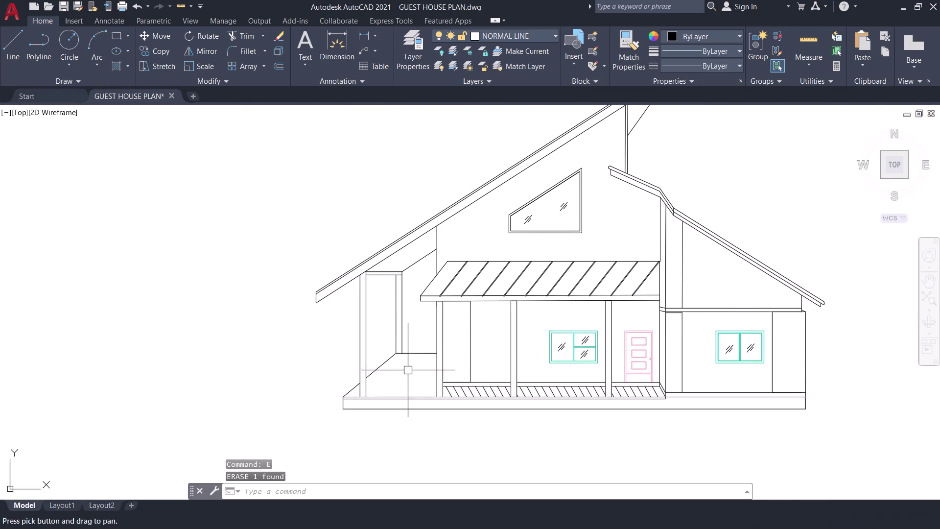
middle_drag(409, 371, 429, 336)
middle_drag(582, 425, 721, 435)
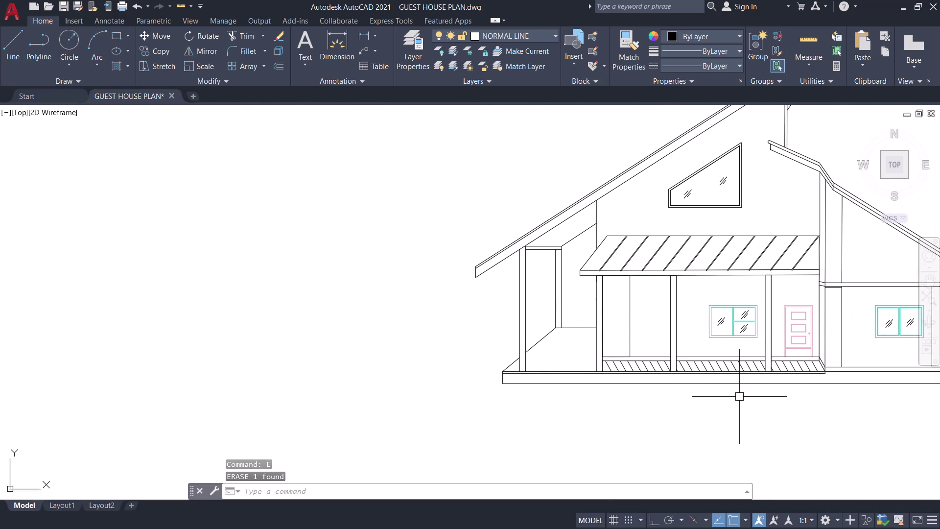
scroll(up, 3)
middle_drag(740, 397, 629, 451)
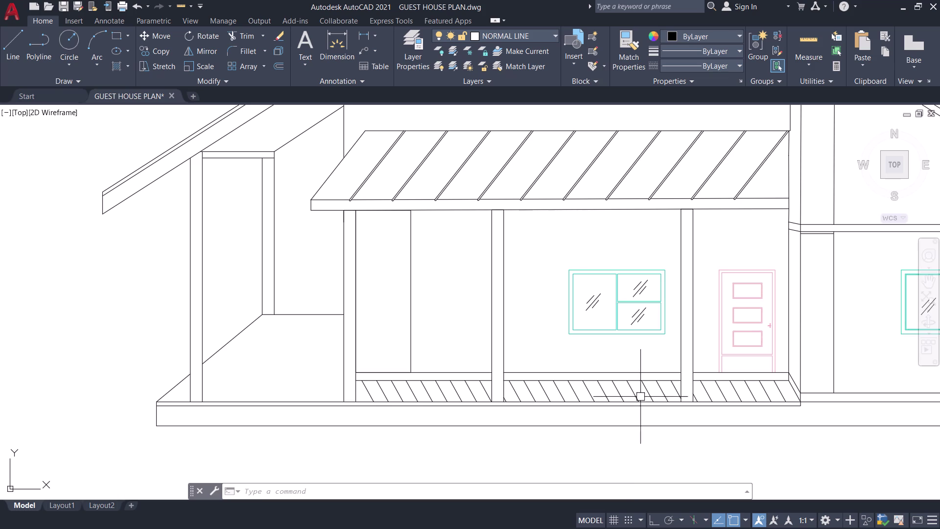
key(ctrl+s)
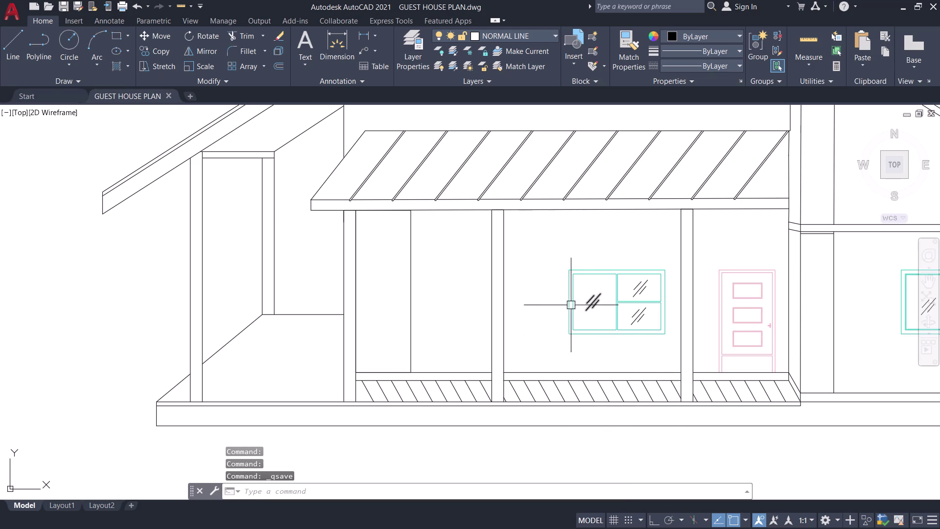
Recentre the whole house and start the HATCH command with H.
scroll(down, 3)
middle_drag(554, 295, 594, 416)
middle_drag(585, 404, 584, 388)
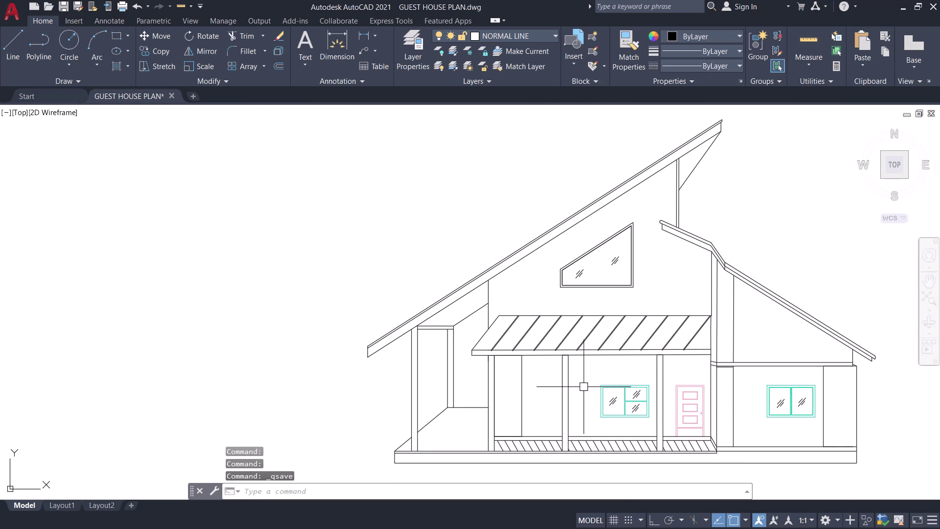
text(H)
key(space)
Set the hatch colour to colour-book DIC 504 and fill the tall wall above the porch roof.
scroll(up, 3)
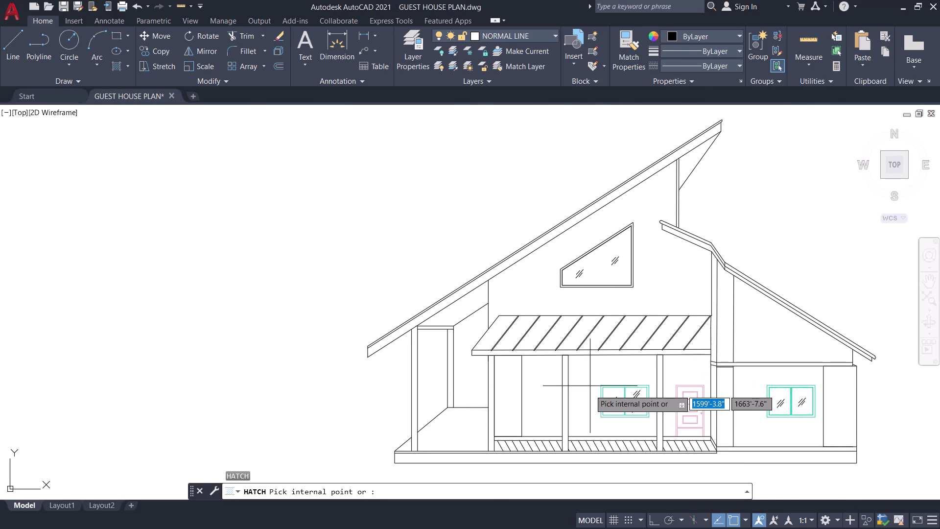
click(349, 48)
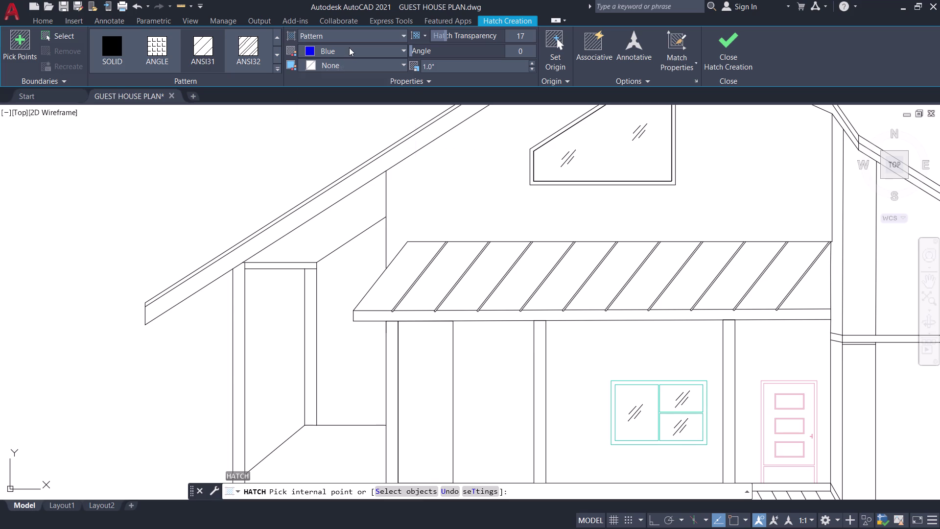
click(375, 202)
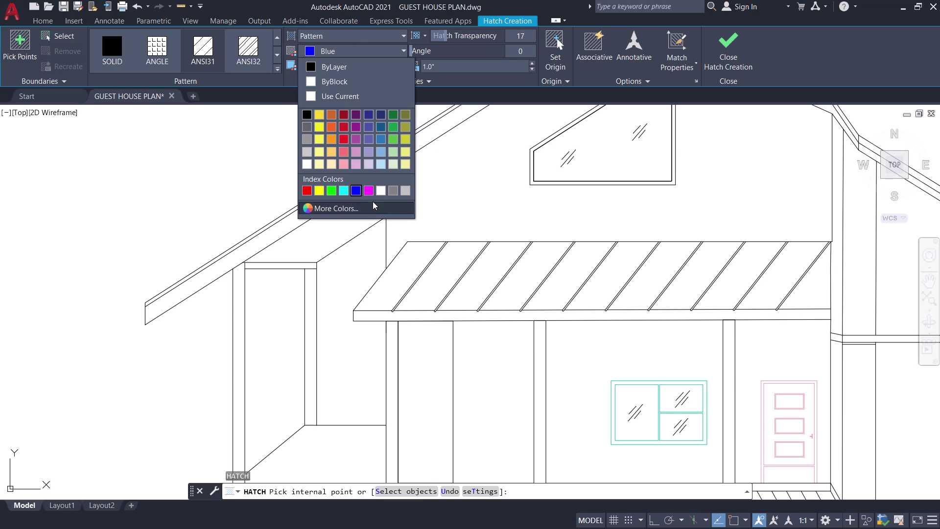
click(486, 181)
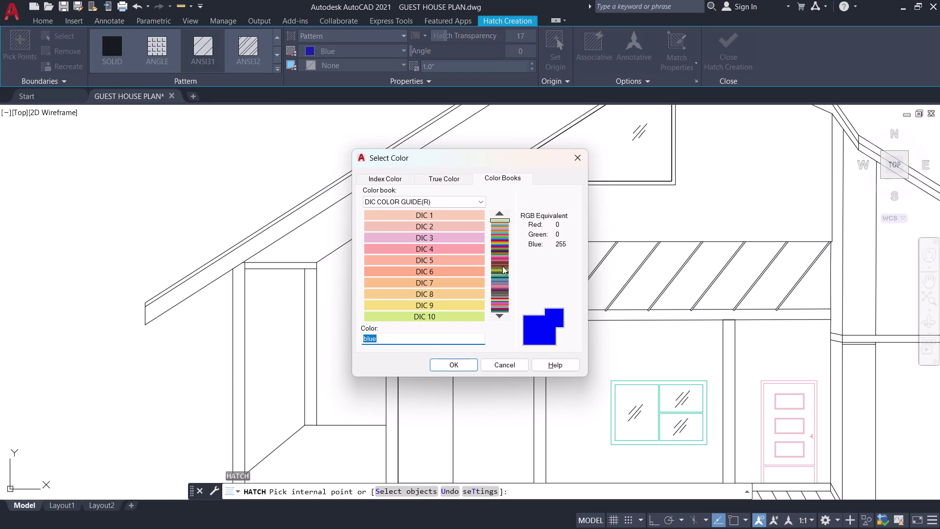
click(503, 285)
click(502, 290)
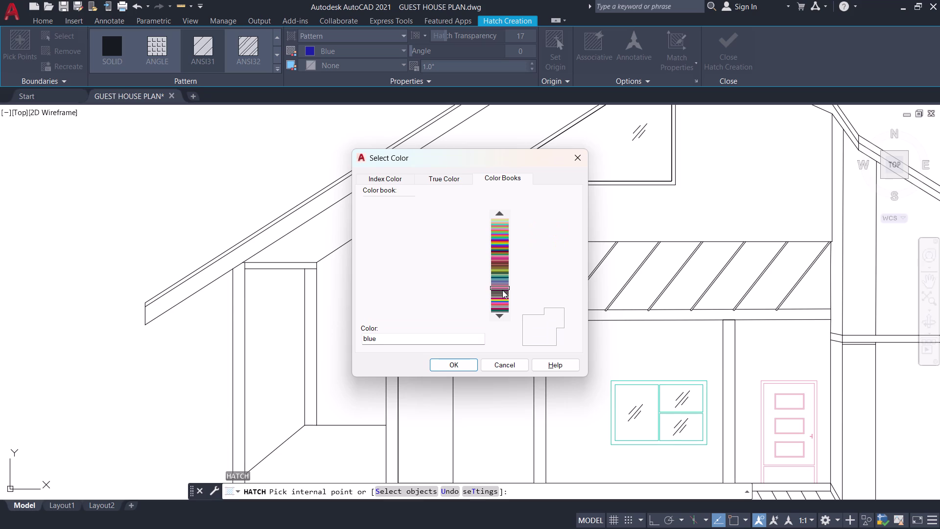
click(502, 289)
click(470, 256)
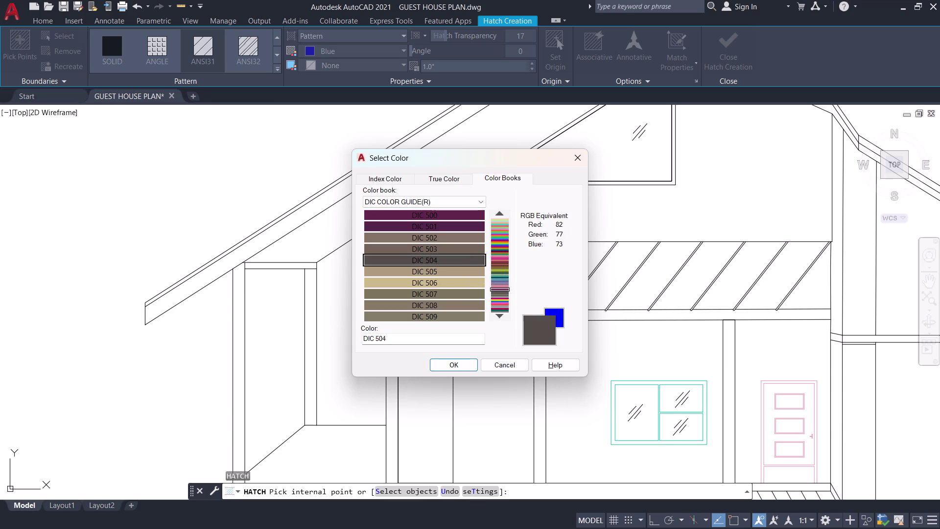
click(463, 365)
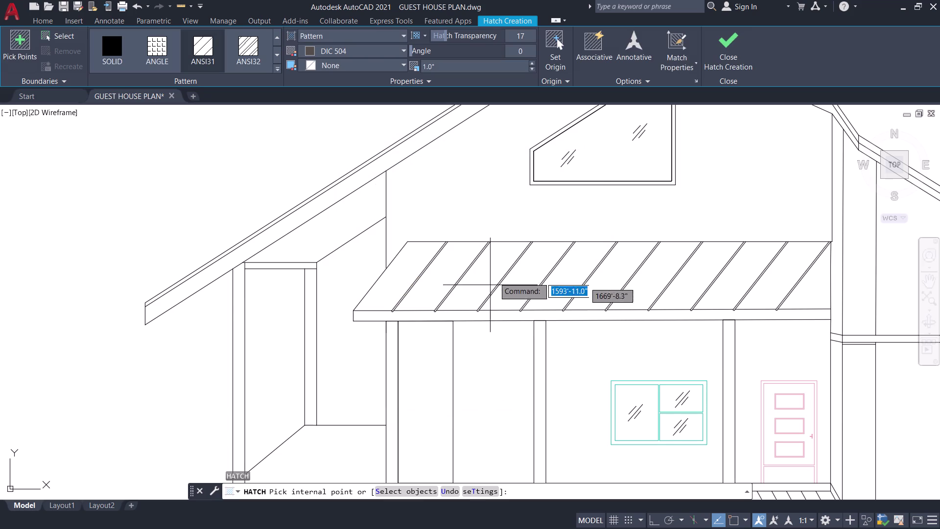
click(528, 217)
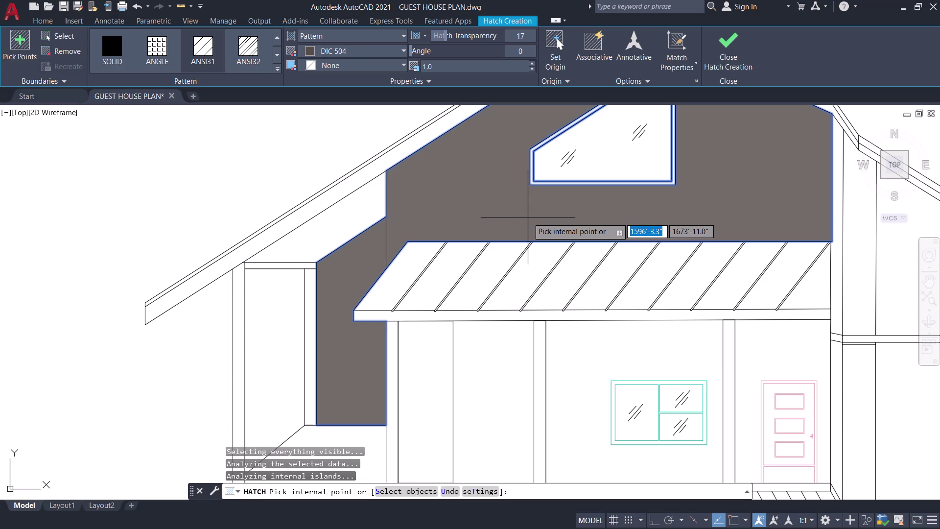
key(Escape)
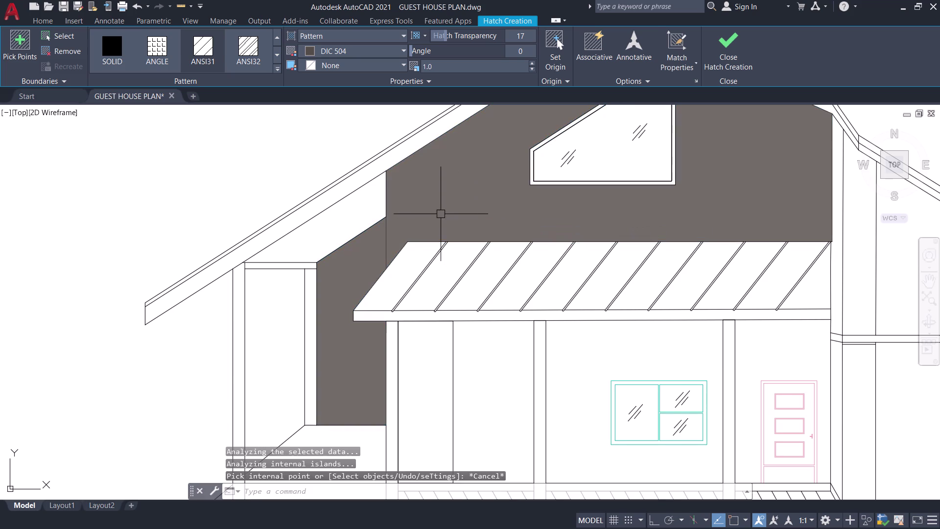
scroll(down, 3)
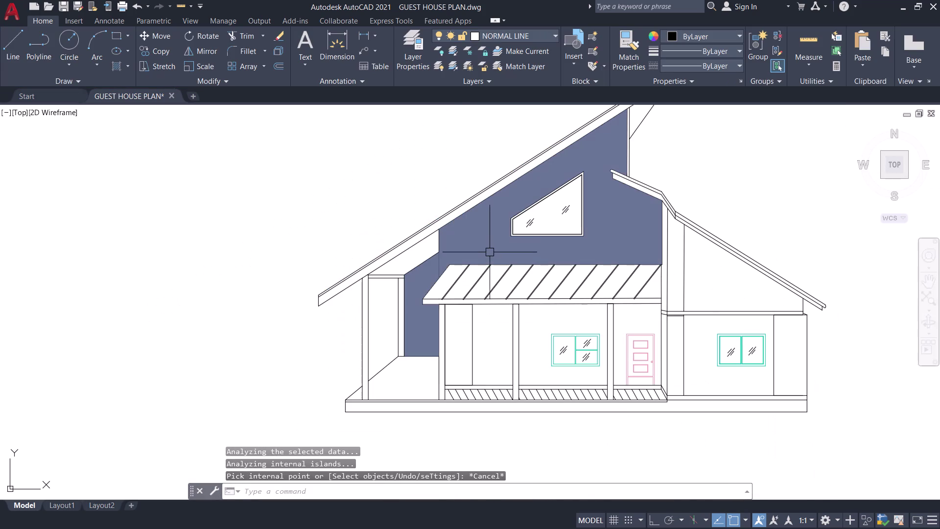
Save, undo twice, and erase the window-selected leftover line.
key(ctrl+s)
key(ctrl+s)
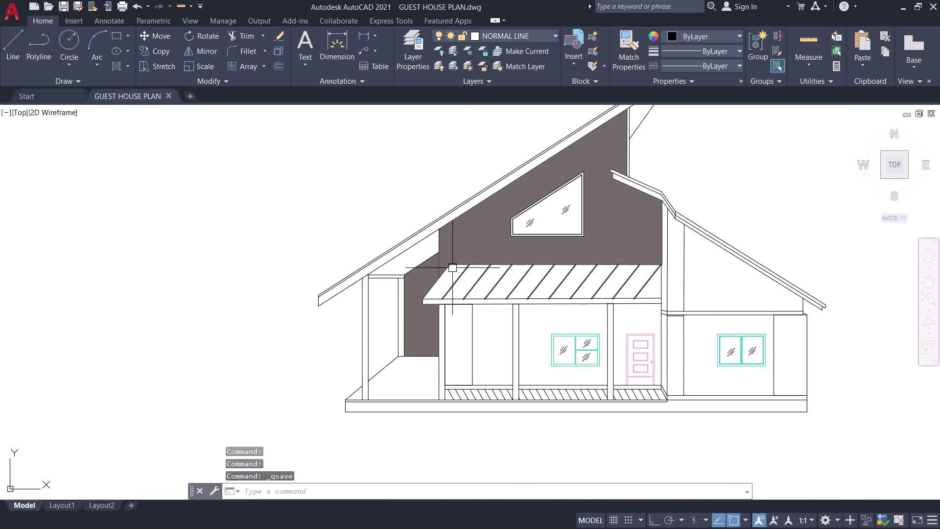
key(ctrl+z)
key(ctrl+z)
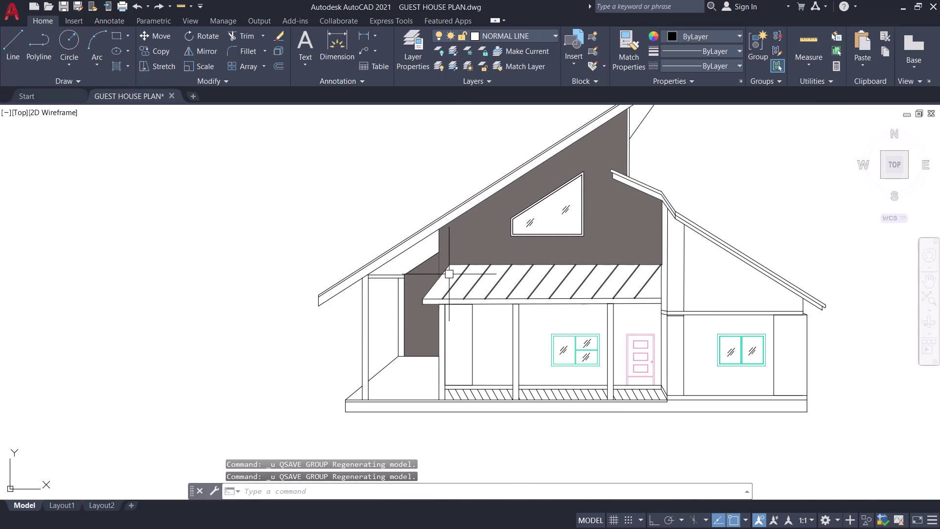
click(427, 279)
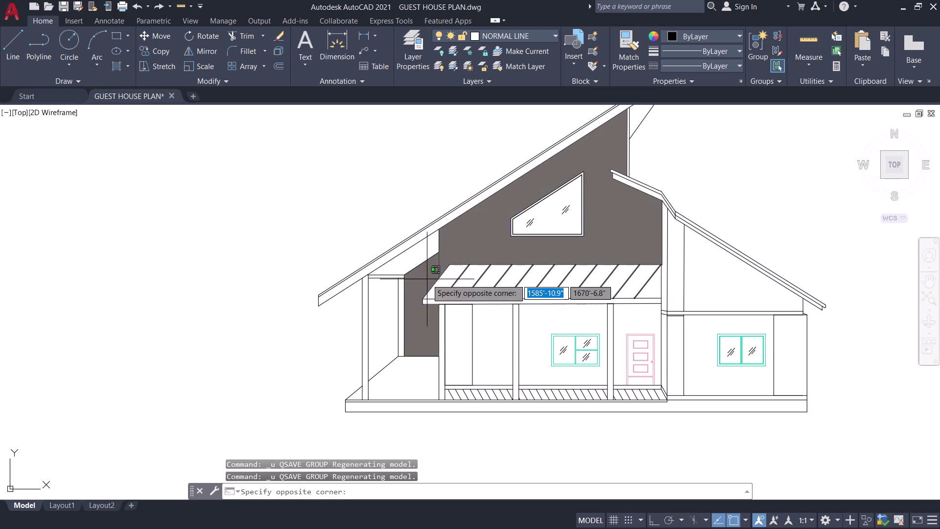
text(E)
key(space)
Extend the vertical wall edge up to the roof line with EX.
scroll(up, 3)
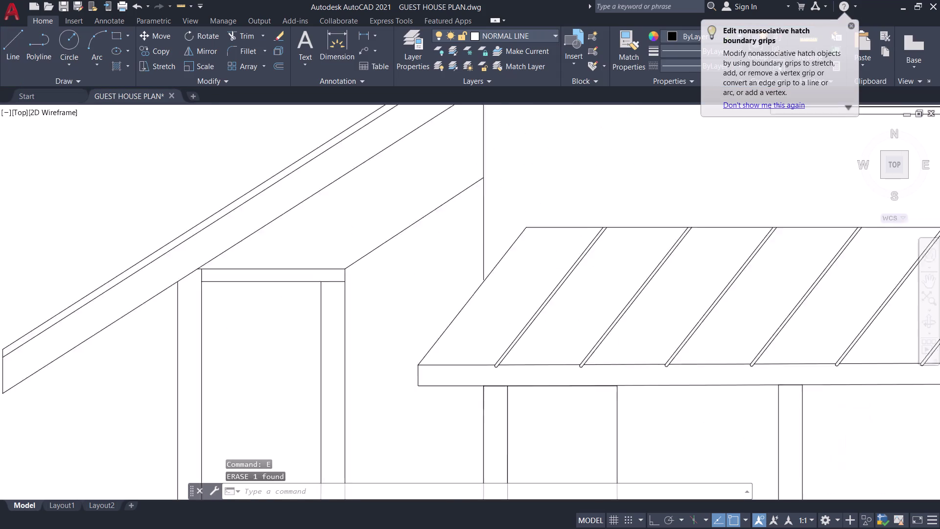
scroll(up, 3)
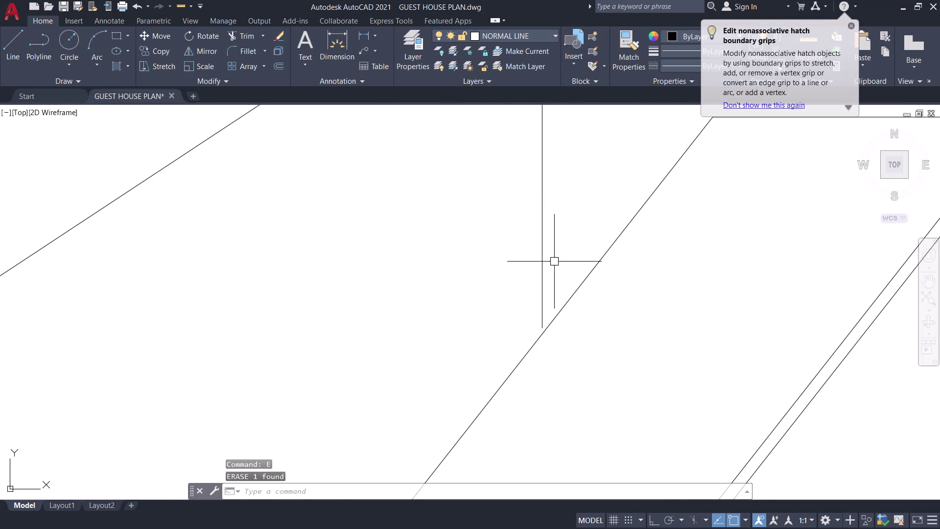
text(EX)
key(space)
click(544, 255)
scroll(down, 3)
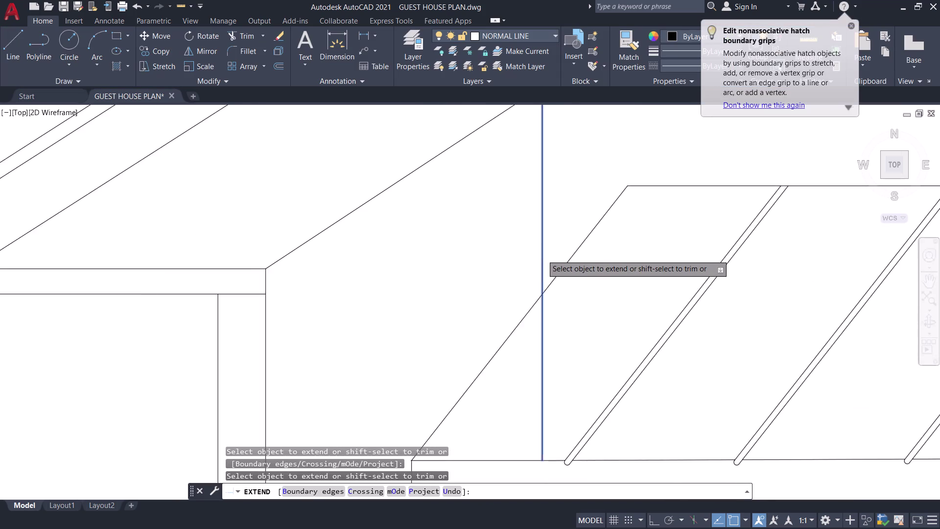
key(Escape)
Pan back to the porch and upper wall, starting and cancelling GROUP.
scroll(down, 3)
middle_drag(513, 260, 506, 266)
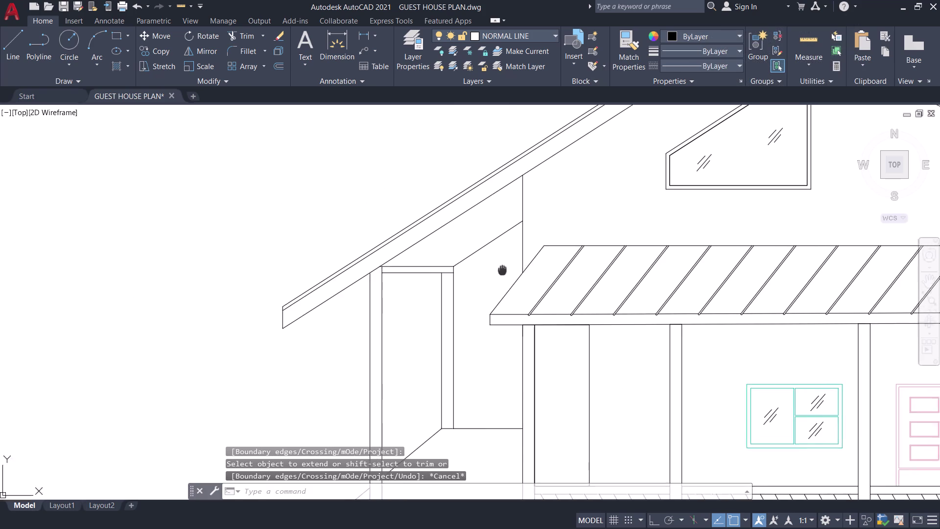
middle_drag(506, 267, 418, 333)
text(G)
key(space)
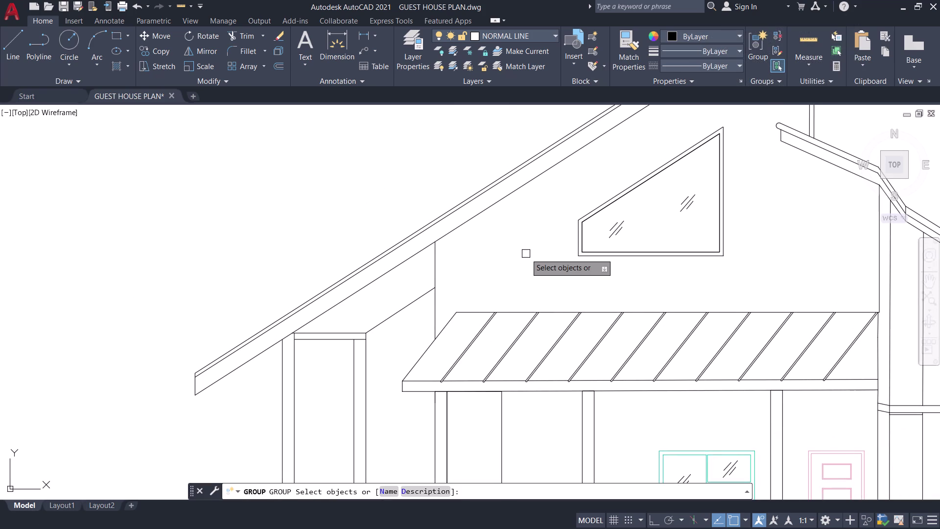
key(Escape)
Start another hatch and open the colour book, trying the DIC 516 grey.
text(H)
key(space)
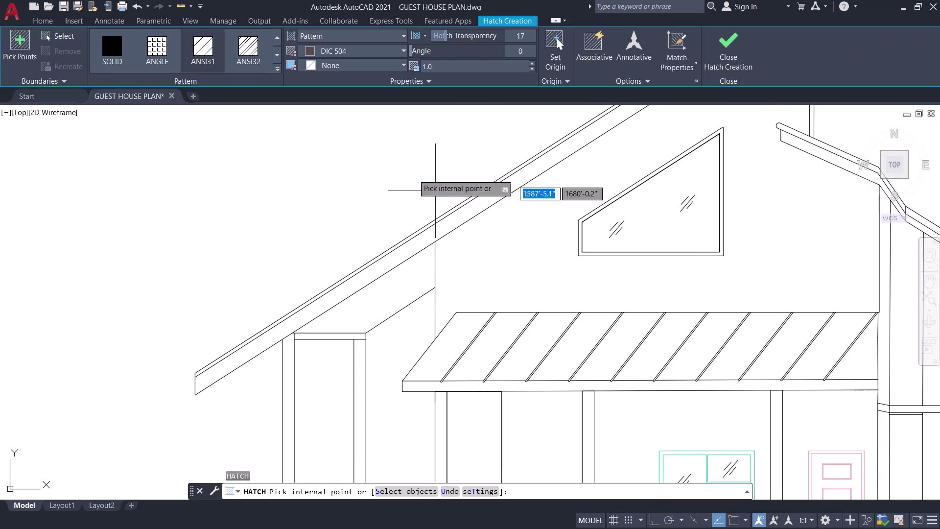
click(370, 52)
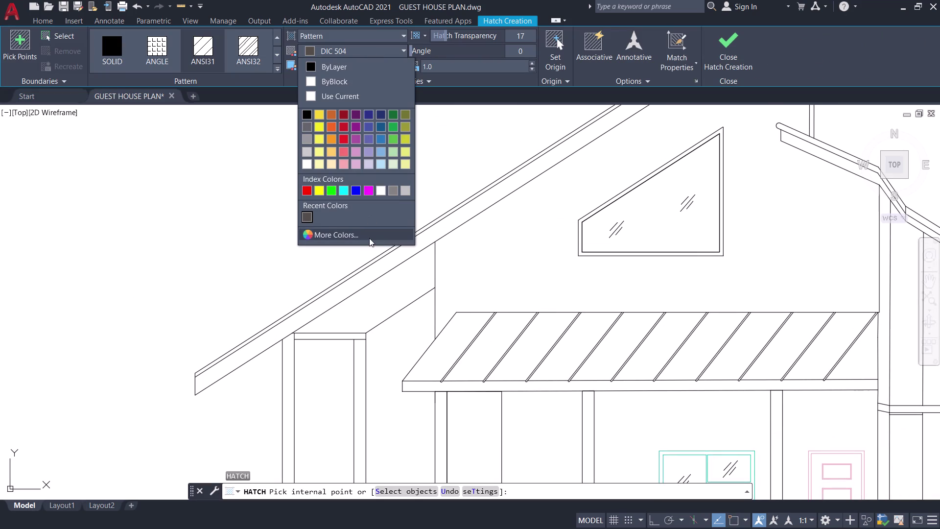
click(369, 238)
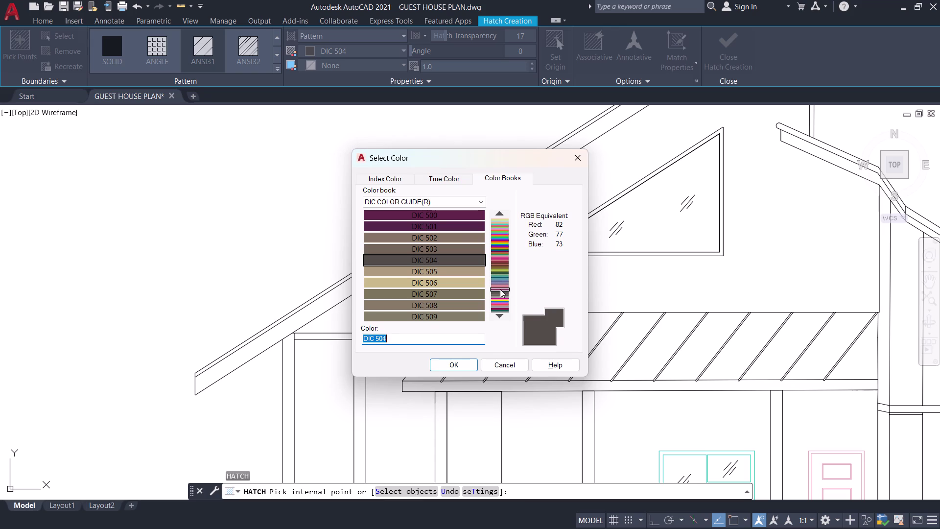
click(499, 313)
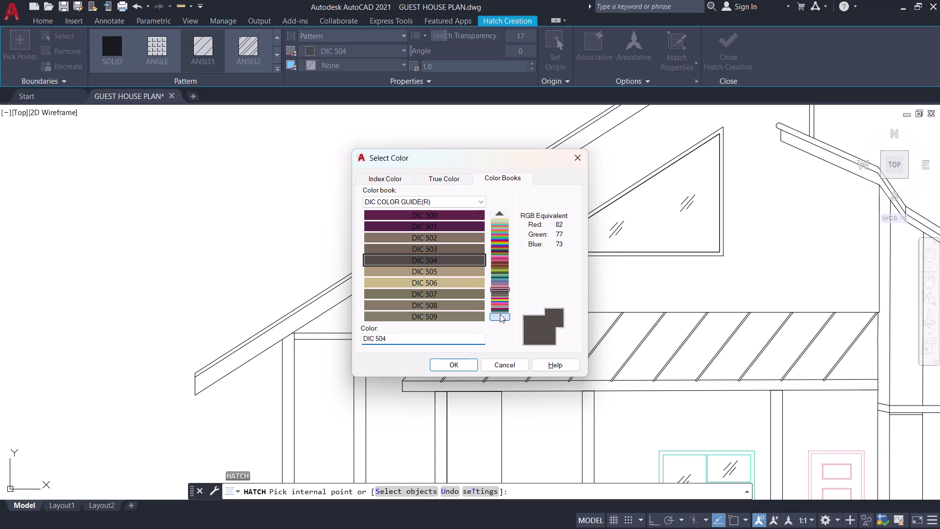
click(448, 224)
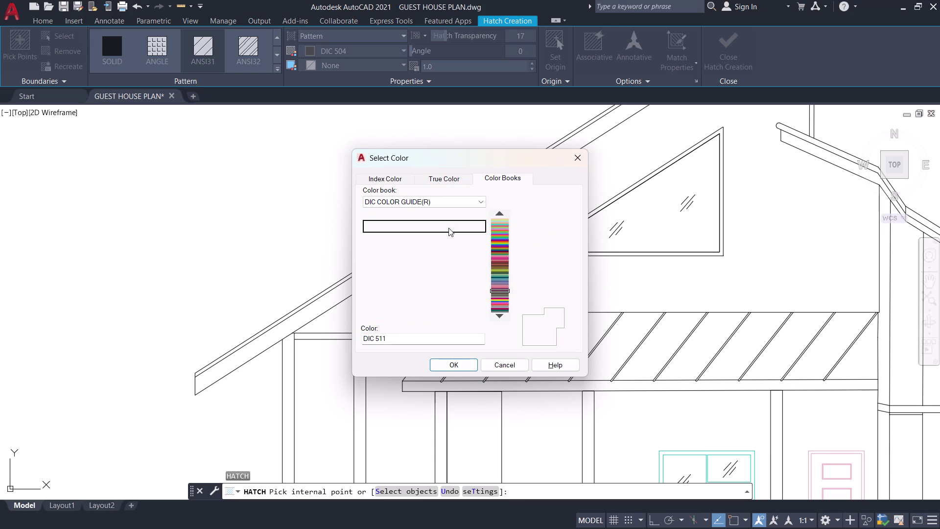
click(445, 284)
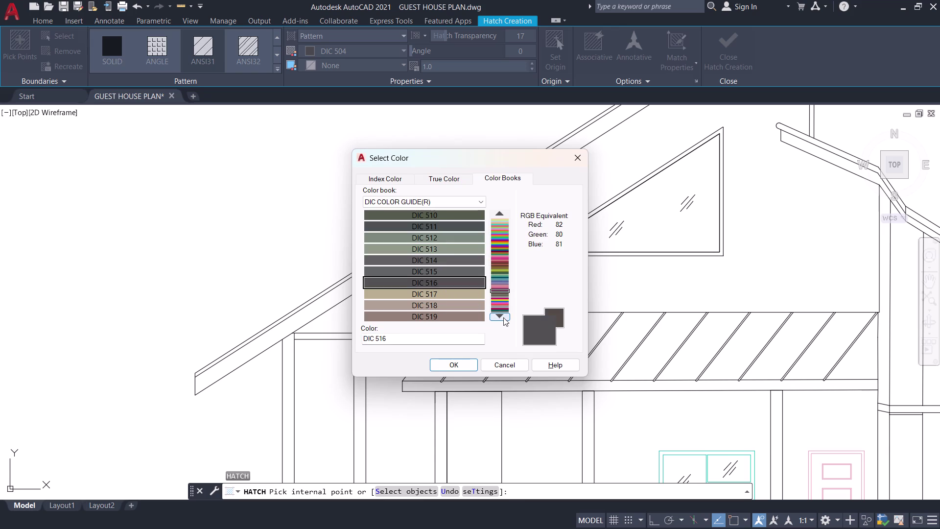
Page through the DIC swatches to the 549–557 greys and select DIC 556.
click(502, 317)
click(469, 275)
click(470, 283)
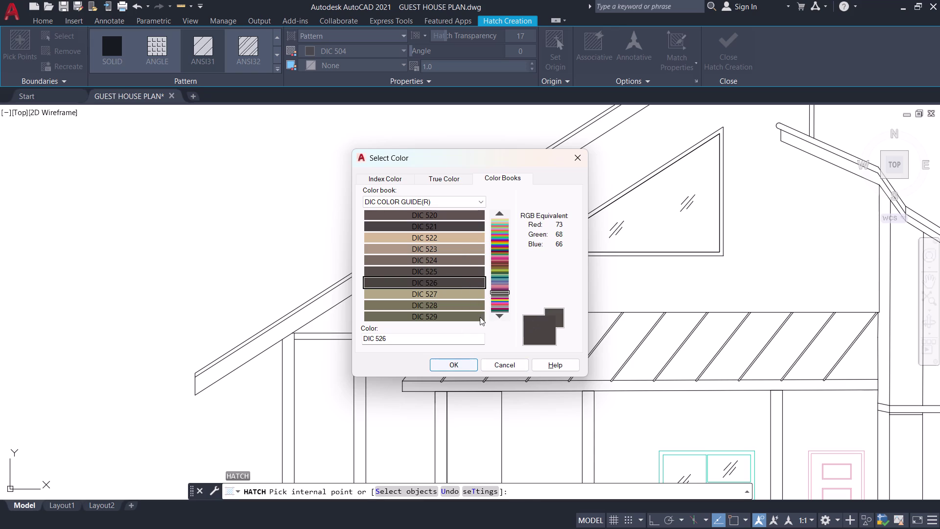
click(498, 313)
click(498, 312)
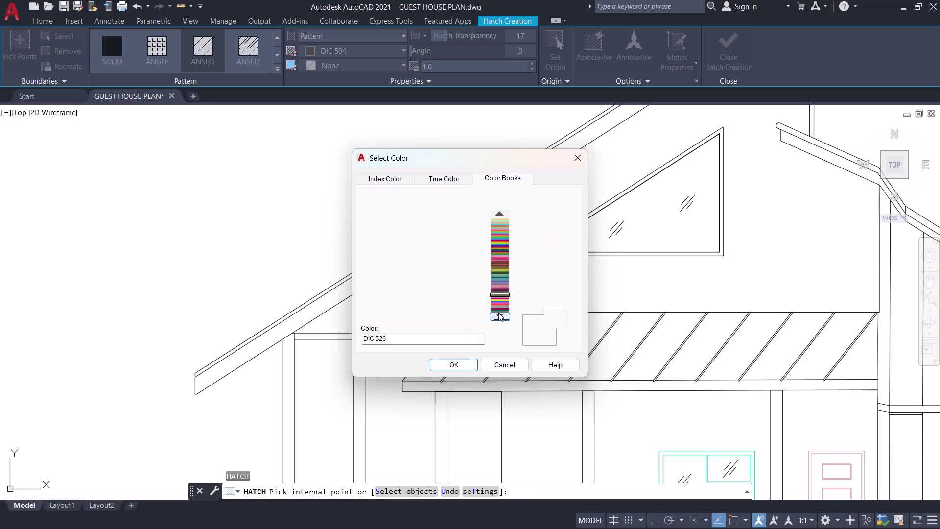
click(499, 312)
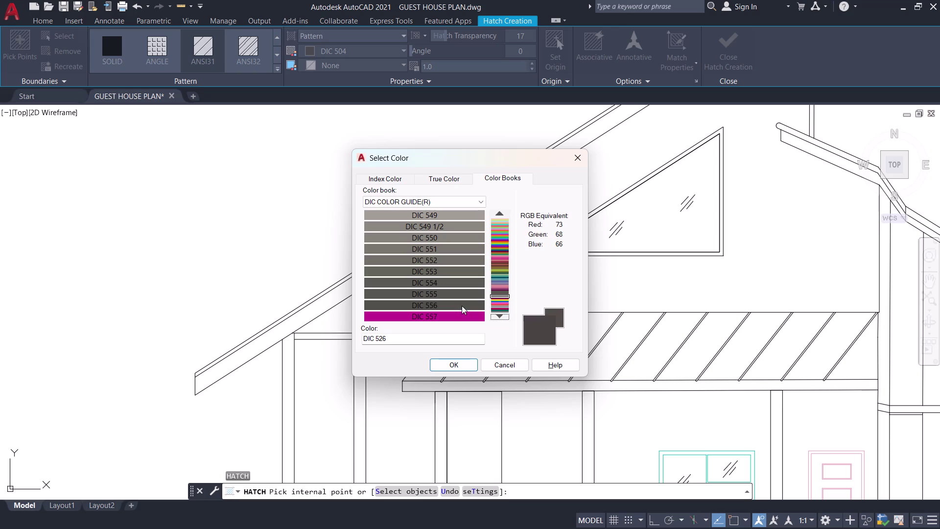
click(462, 303)
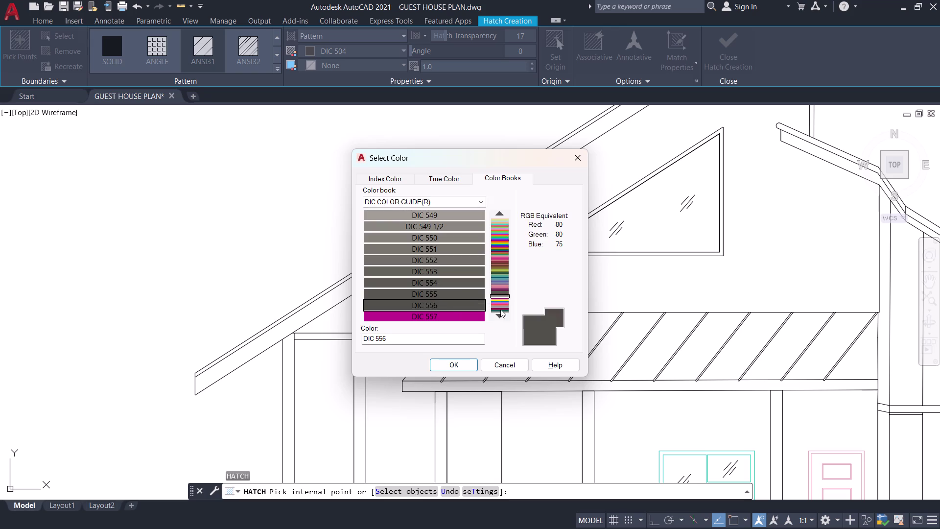
Browse neighbouring DIC grey swatches, then return to DIC 556 and confirm it.
click(505, 309)
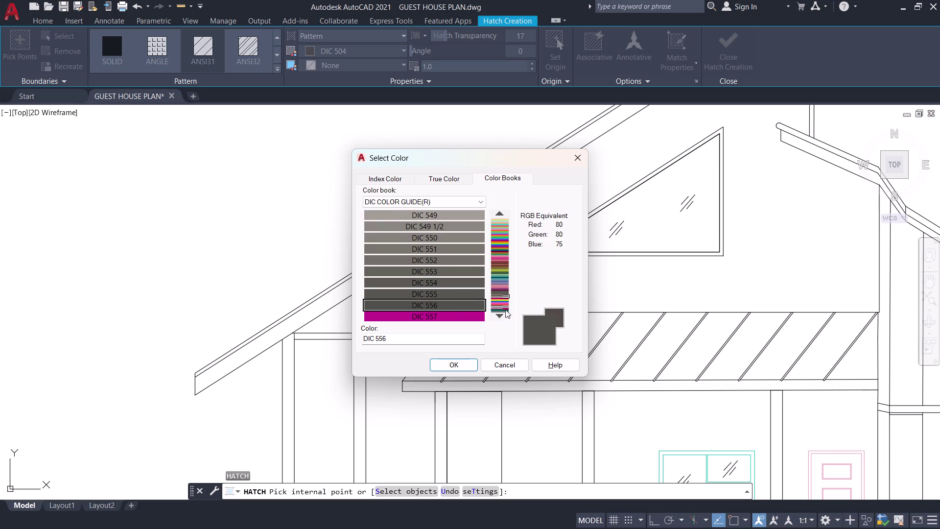
click(500, 313)
click(500, 313)
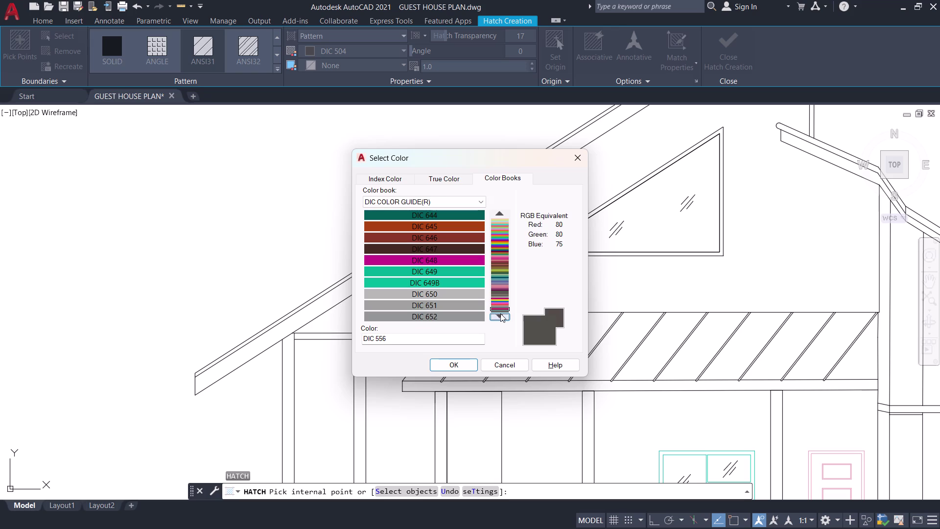
click(505, 212)
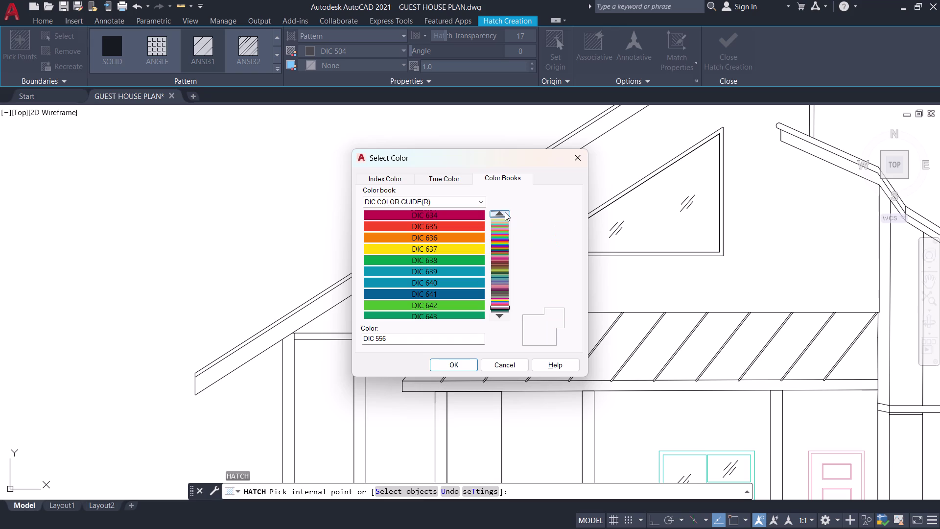
click(504, 212)
click(505, 212)
click(505, 212)
triple_click(505, 212)
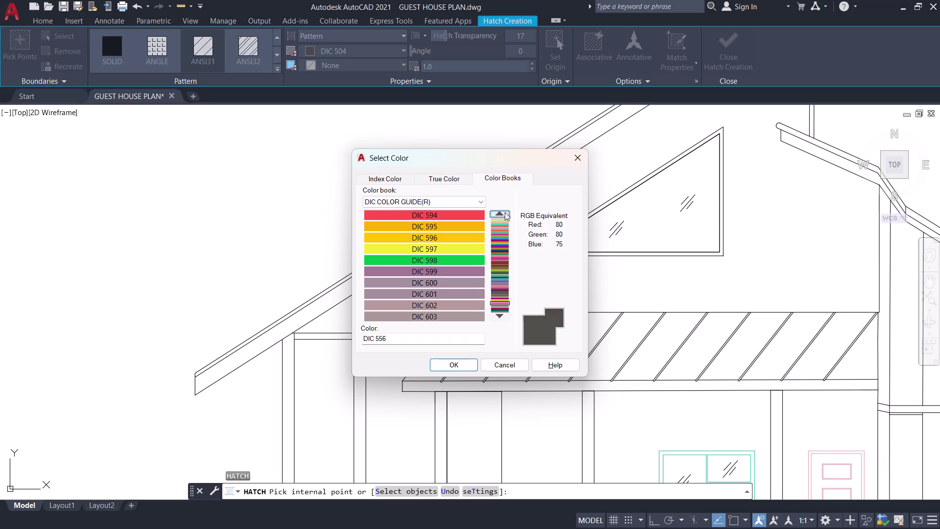
click(505, 212)
click(505, 212)
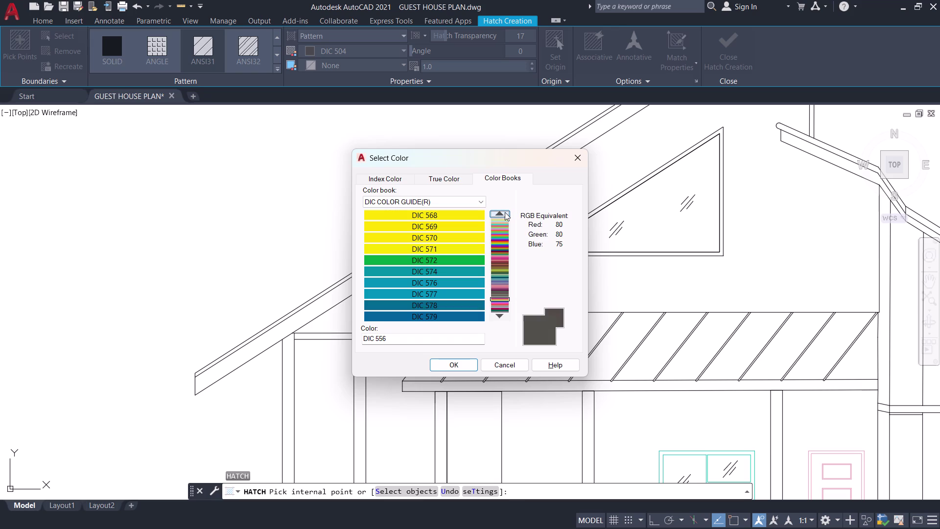
click(505, 212)
click(505, 212)
click(505, 212)
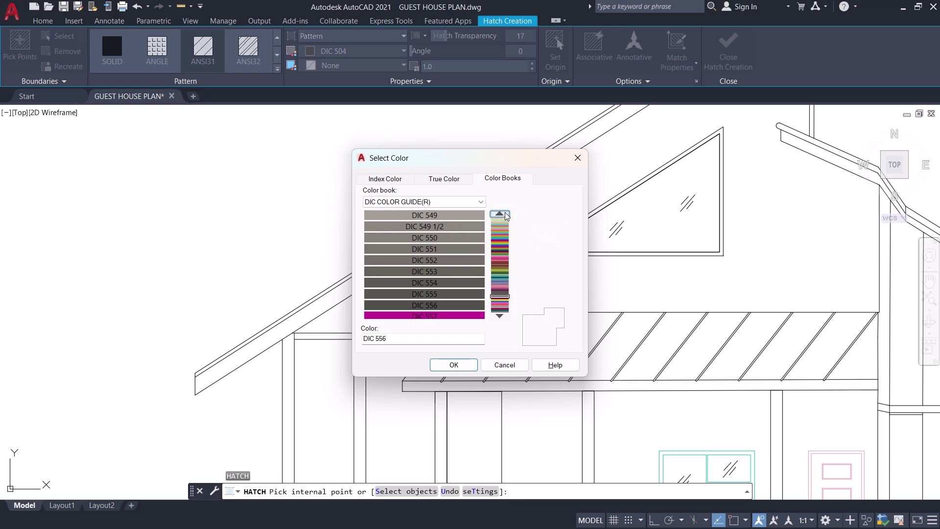
click(505, 212)
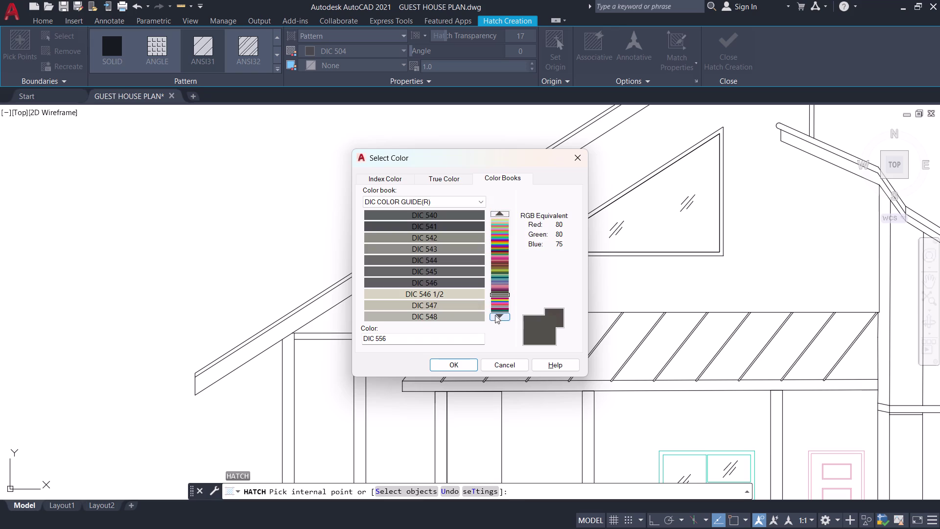
click(498, 310)
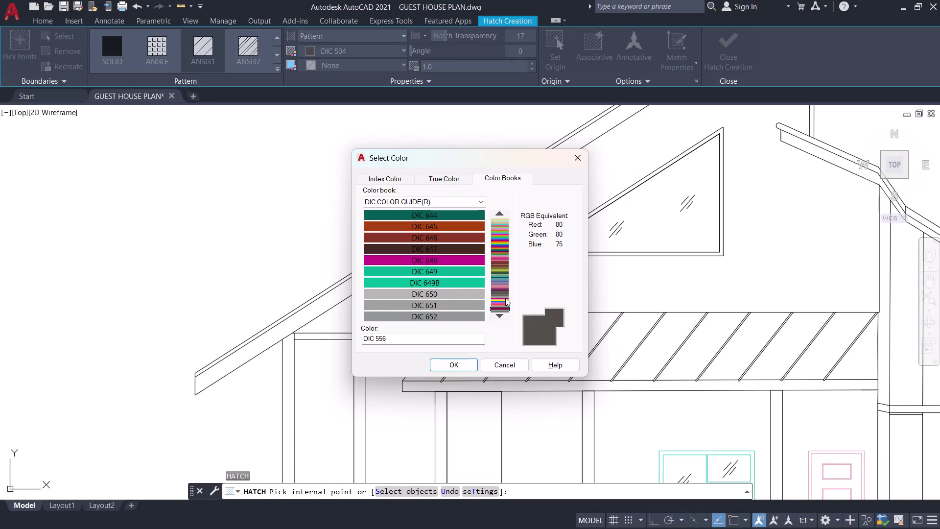
click(504, 294)
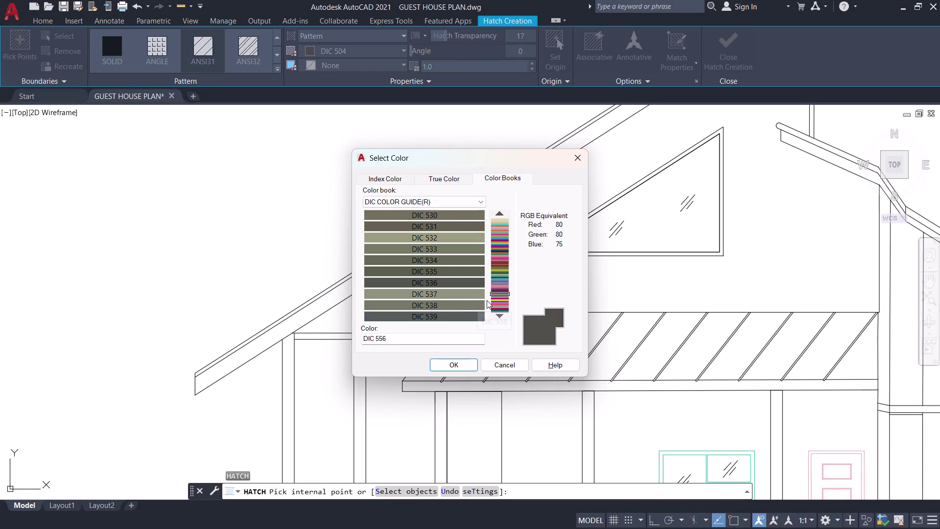
click(496, 317)
click(505, 211)
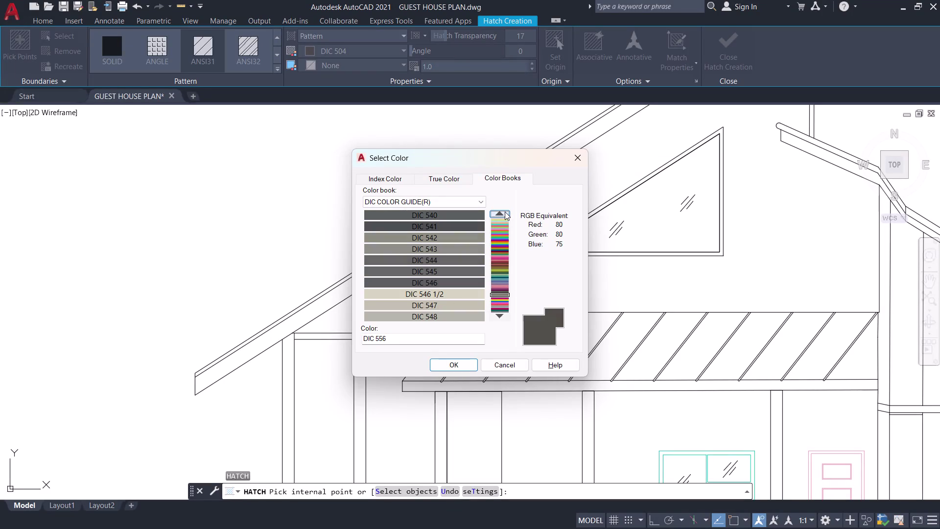
click(505, 211)
click(505, 211)
click(505, 212)
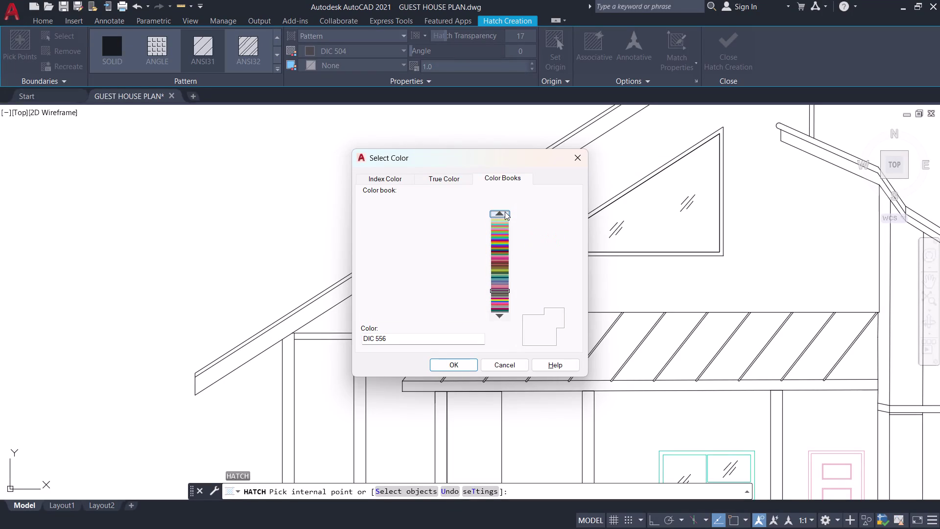
click(505, 211)
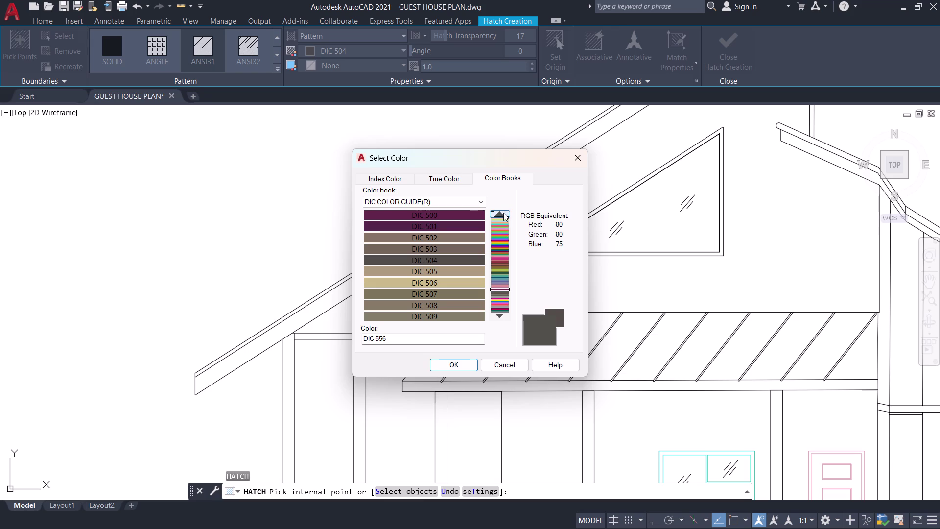
click(503, 213)
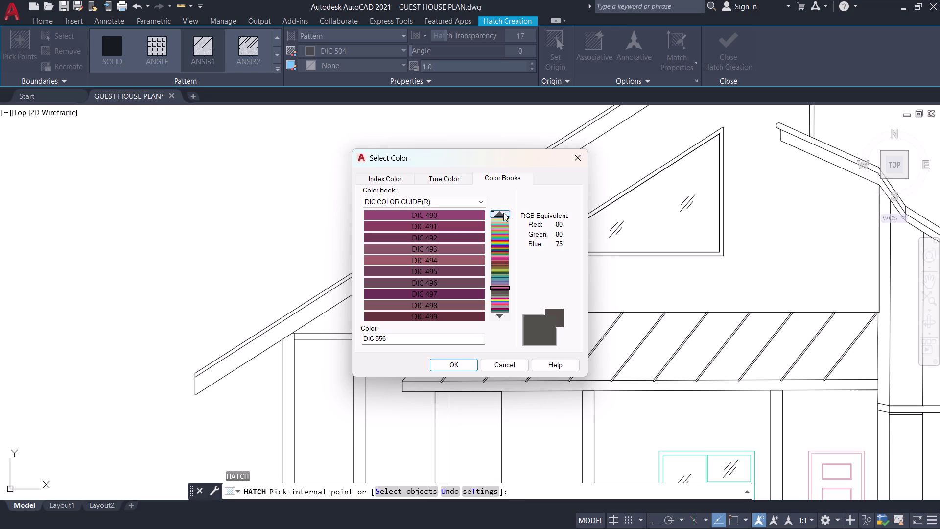
click(503, 212)
click(503, 212)
click(503, 213)
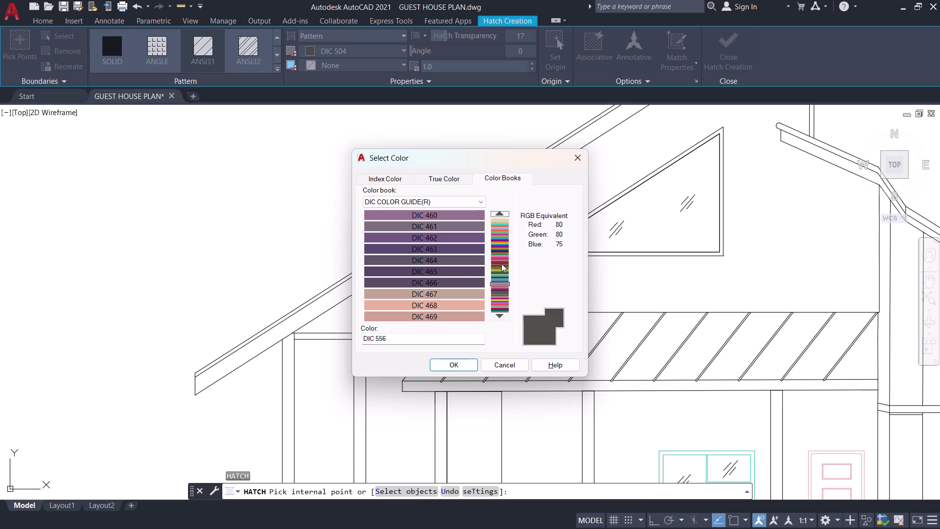
double_click(497, 316)
click(497, 316)
click(498, 316)
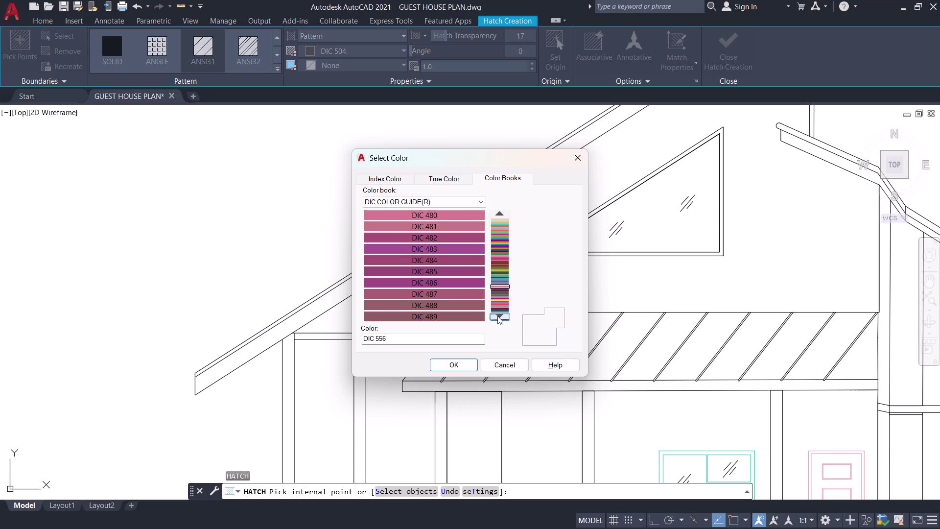
click(498, 315)
click(497, 316)
click(497, 316)
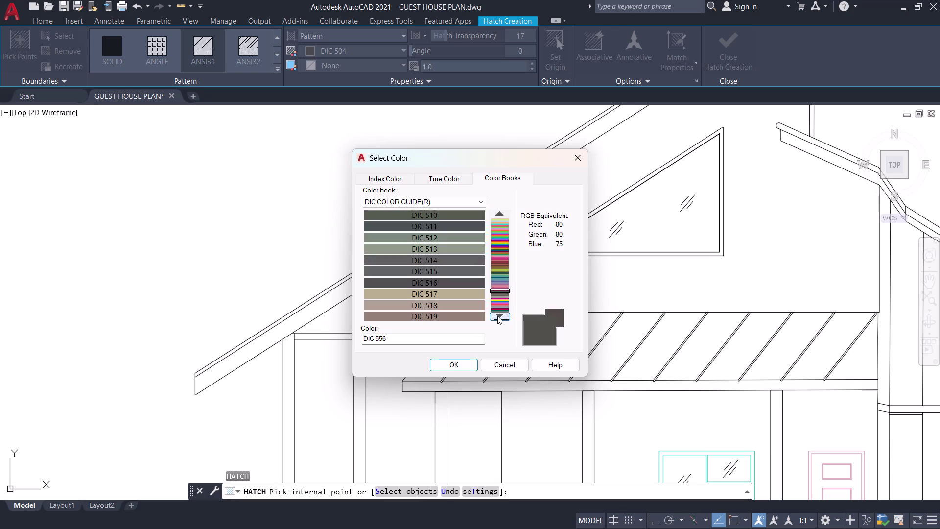
click(497, 315)
click(497, 316)
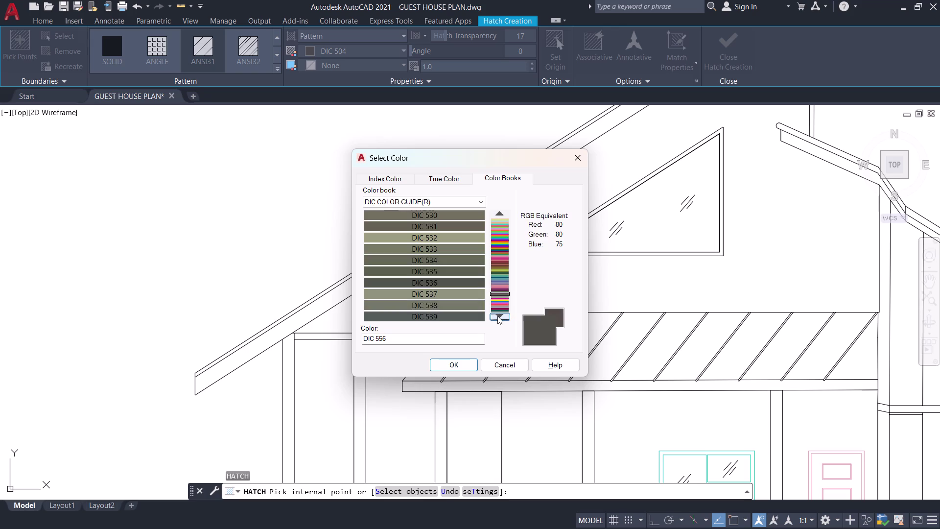
click(498, 316)
click(497, 316)
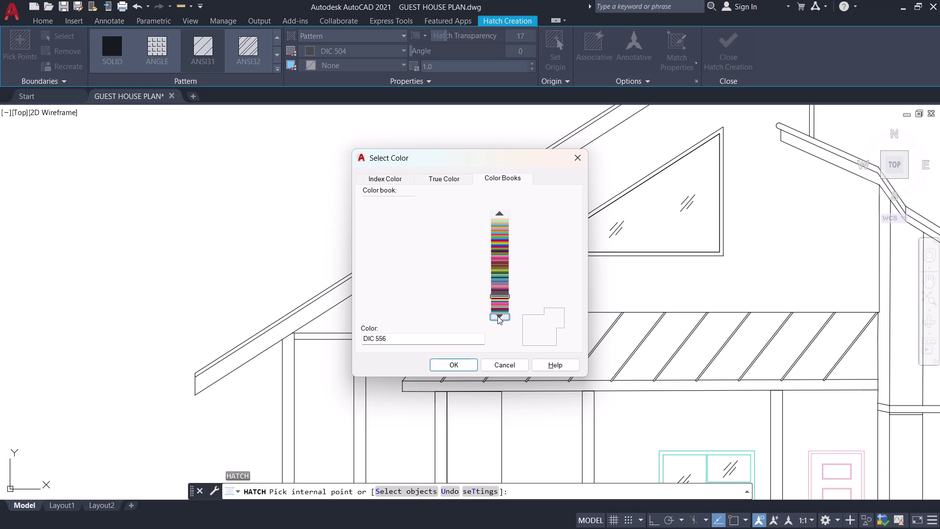
click(467, 304)
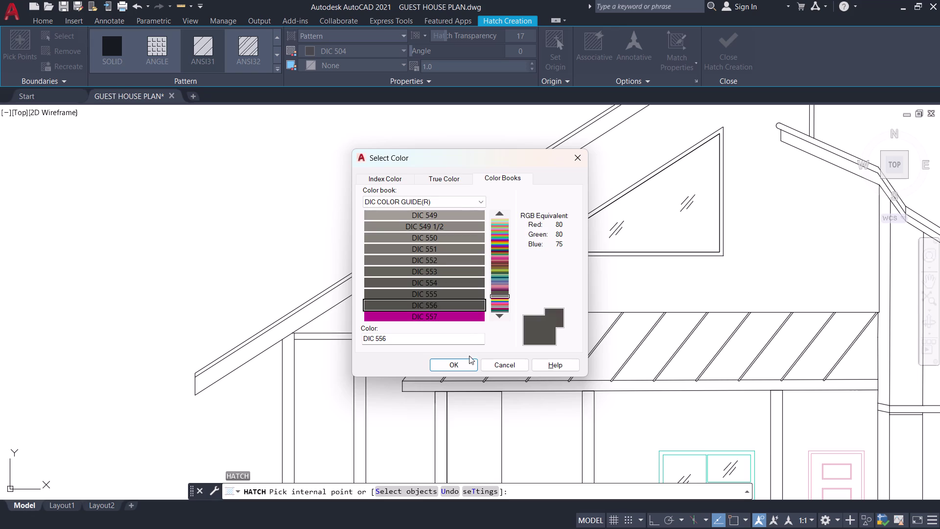
click(459, 365)
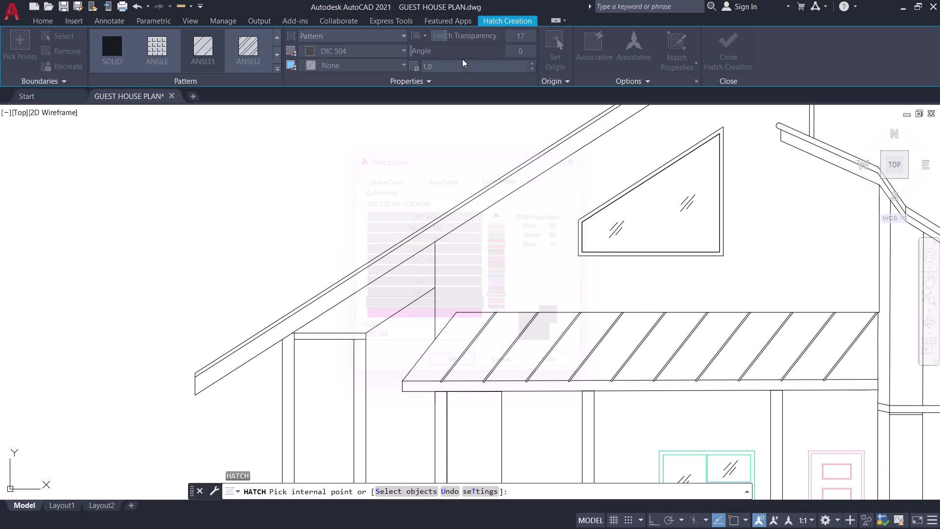
Fill the upper wall around the triangular window with DIC 556.
drag(445, 33, 435, 33)
drag(447, 36, 435, 34)
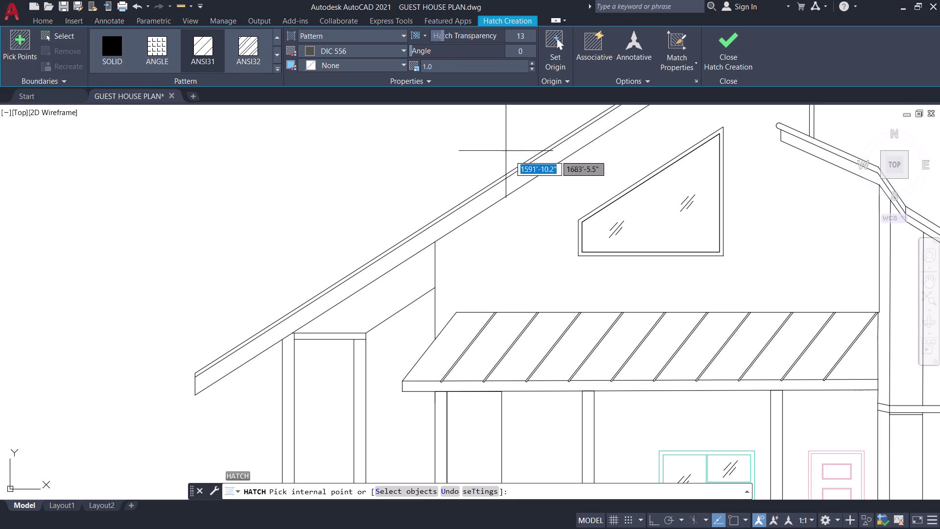
click(540, 255)
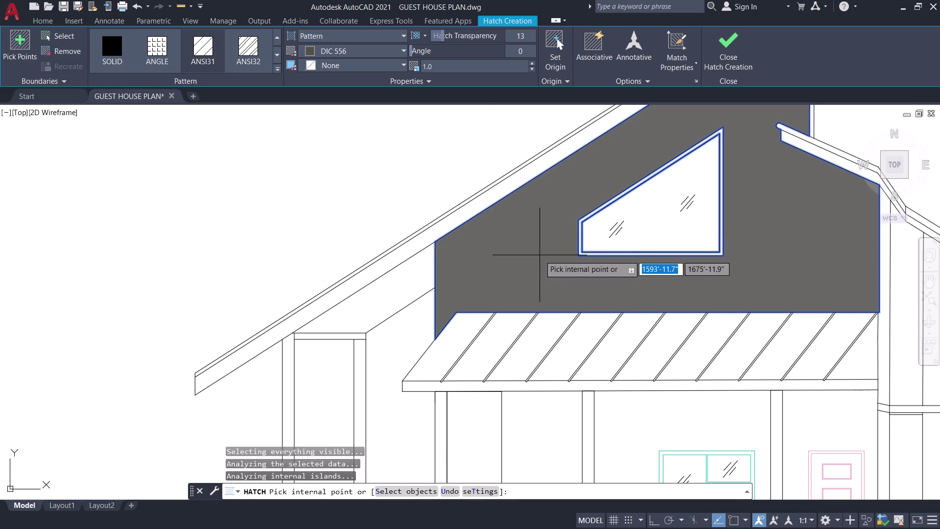
scroll(down, 3)
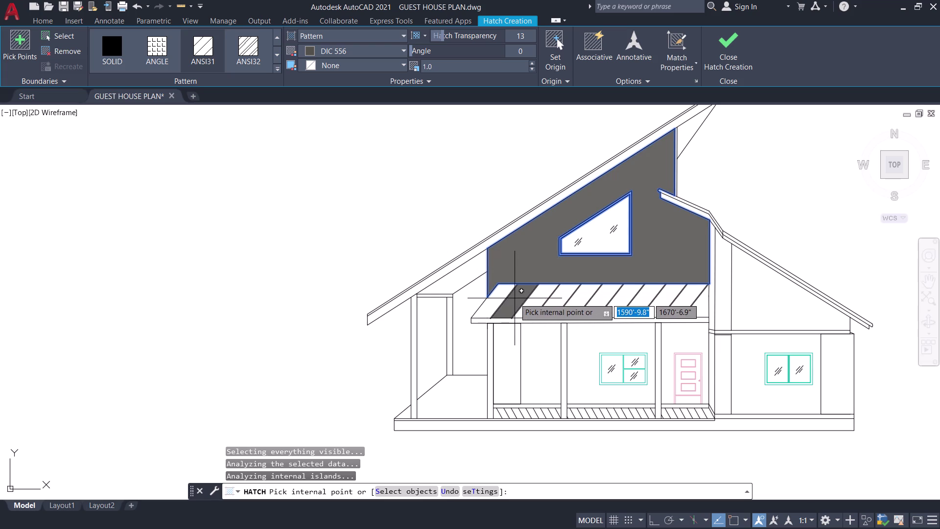
scroll(up, 3)
Fill three porch roof panels, then undo those fills.
click(471, 292)
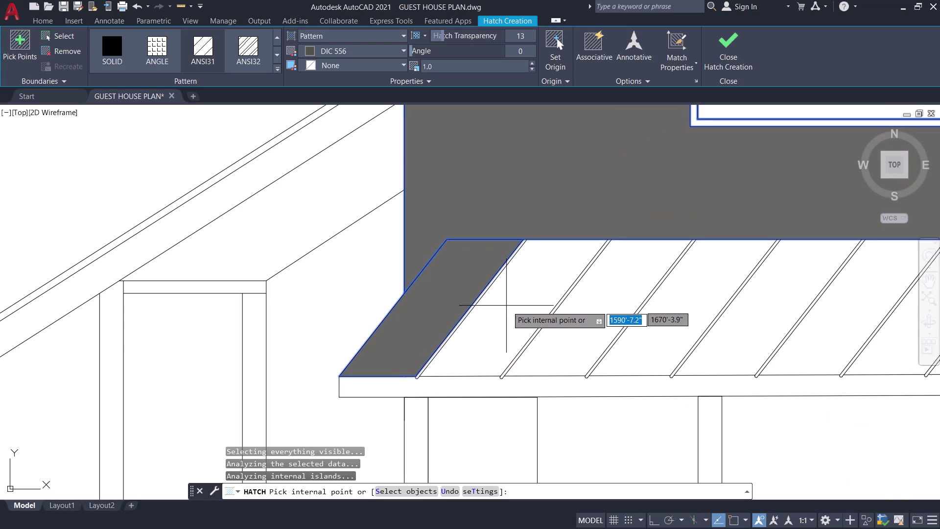
click(507, 306)
click(577, 322)
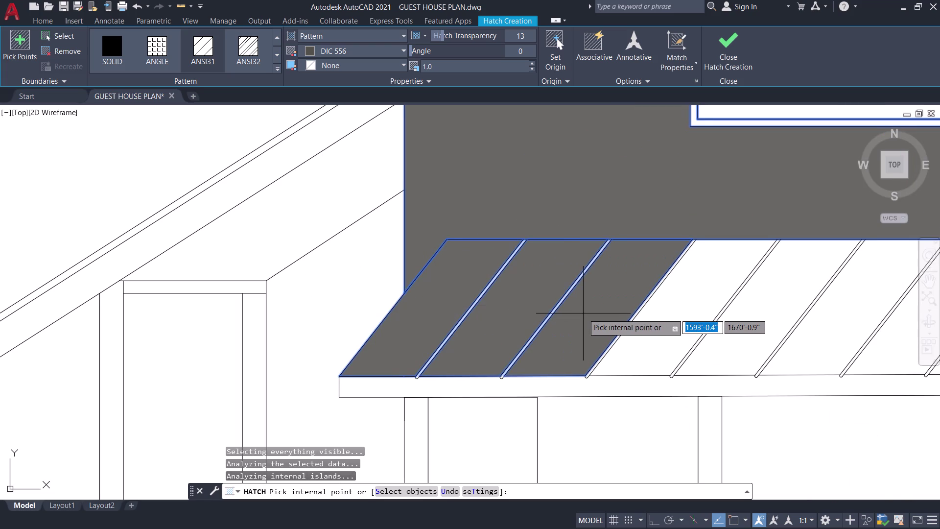
key(ctrl+z)
key(ctrl+z)
key(ctrl+z)
scroll(down, 3)
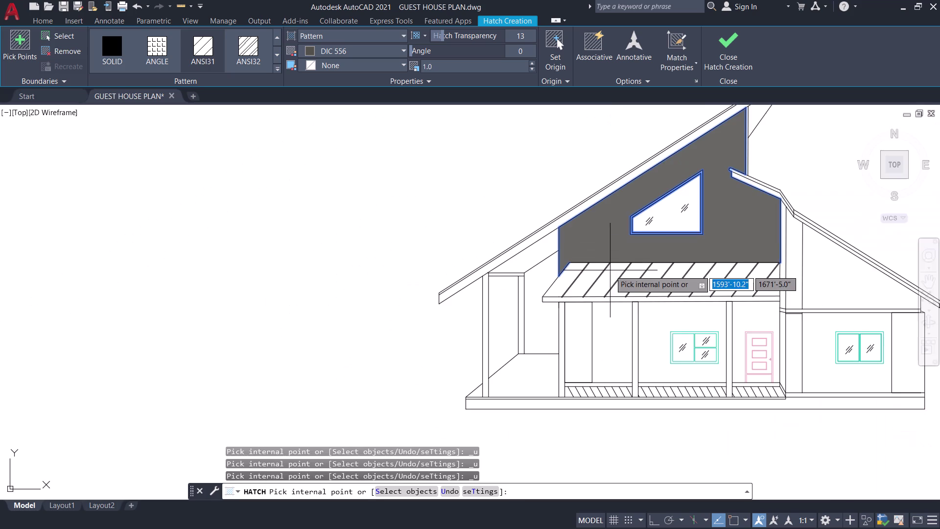
scroll(up, 3)
Add the narrow right wall strip and upper right wall area, then close Hatch Creation.
middle_drag(822, 260, 733, 277)
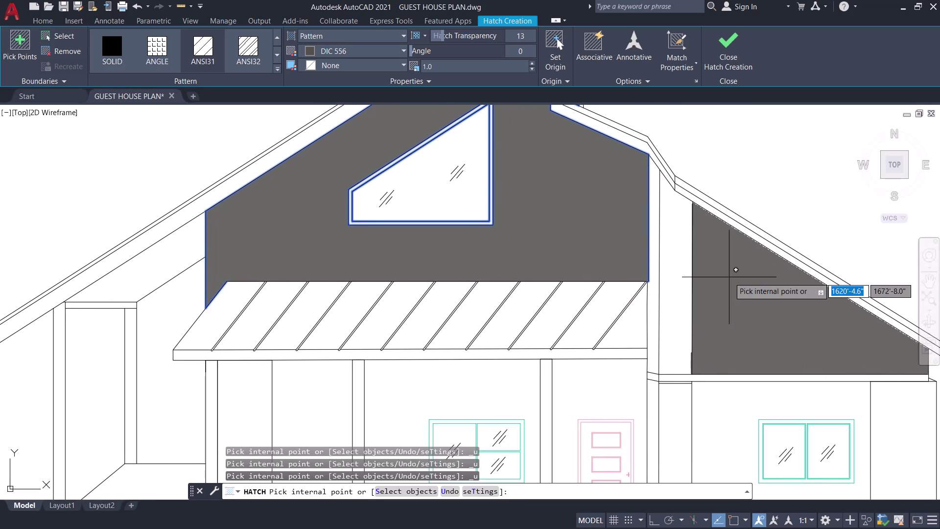
click(729, 277)
click(673, 267)
scroll(up, 3)
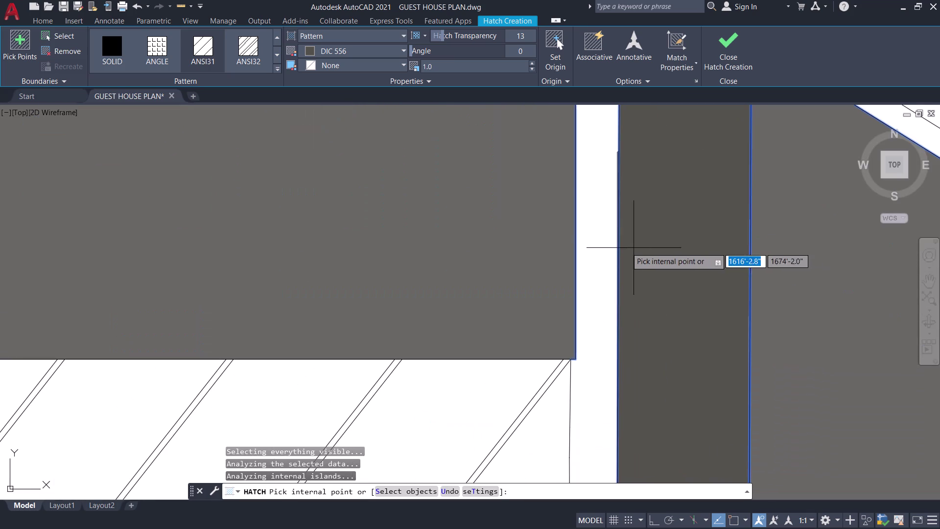
click(601, 236)
scroll(down, 3)
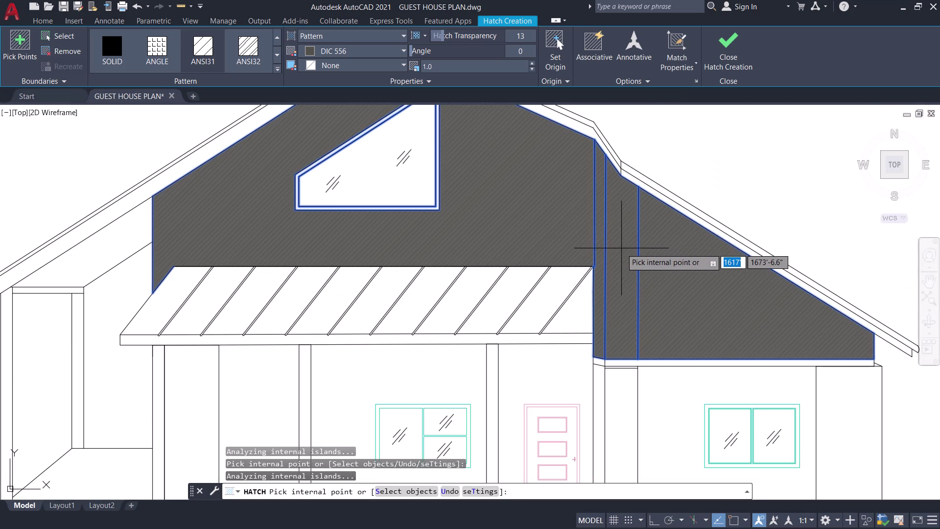
key(ctrl+z)
click(735, 45)
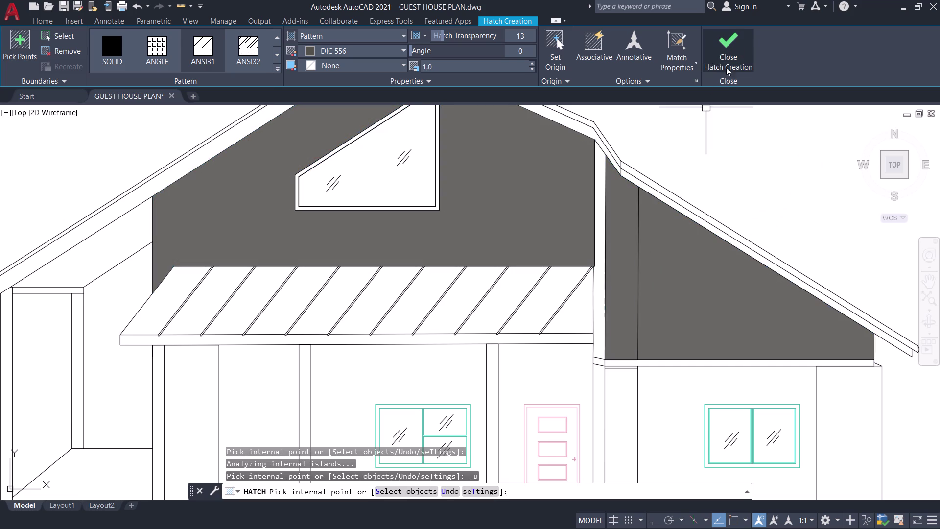
Restart the hatch and set its transparency to 23.
key(h)
key(space)
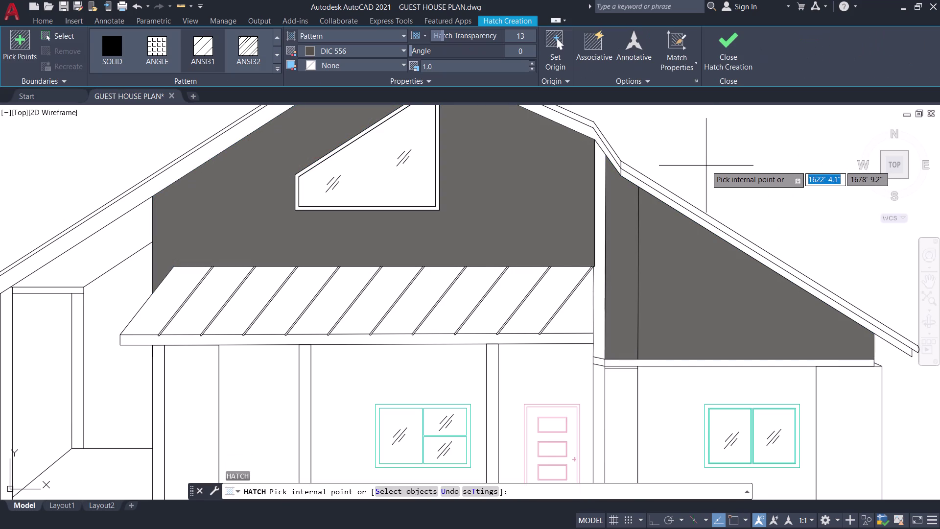
scroll(down, 3)
middle_drag(706, 166, 699, 265)
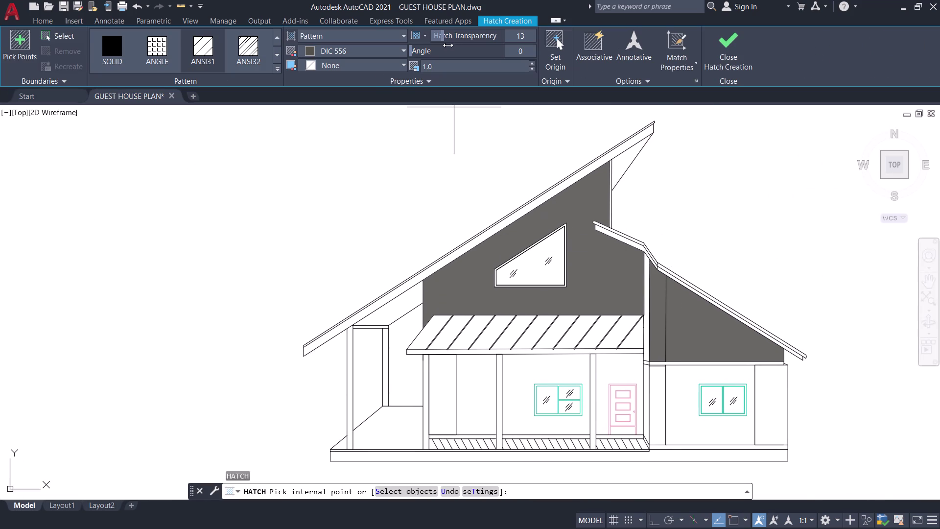
drag(444, 35, 472, 41)
drag(471, 40, 483, 42)
scroll(up, 3)
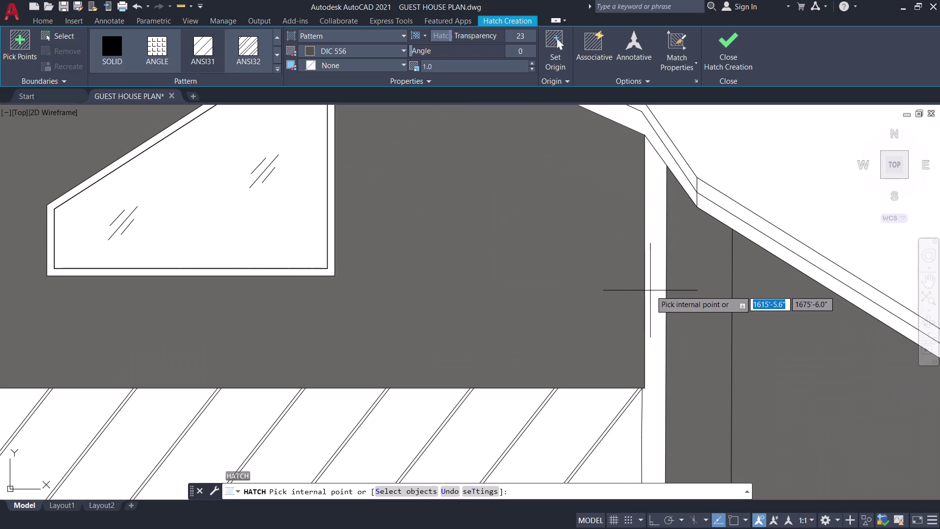
Fill the narrow strip between the two upper wall panels and complete the hatch.
middle_drag(653, 308, 648, 196)
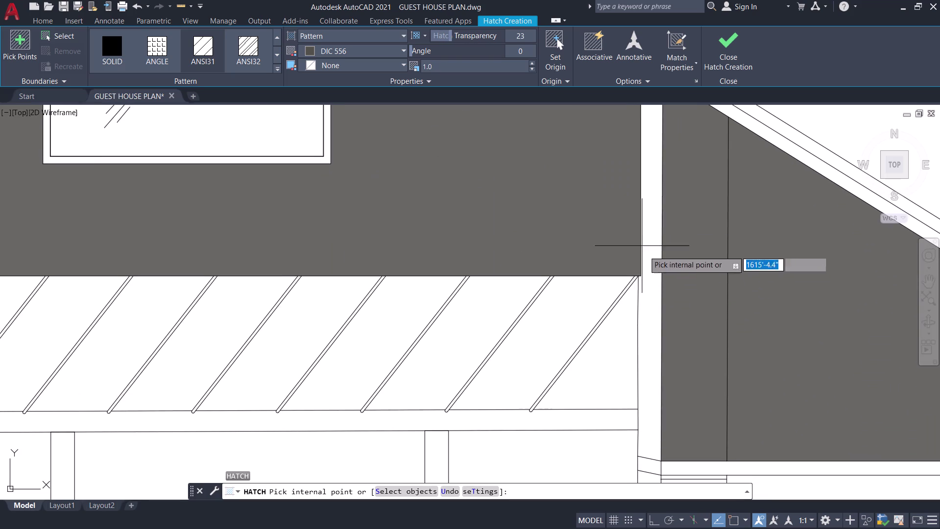
click(652, 280)
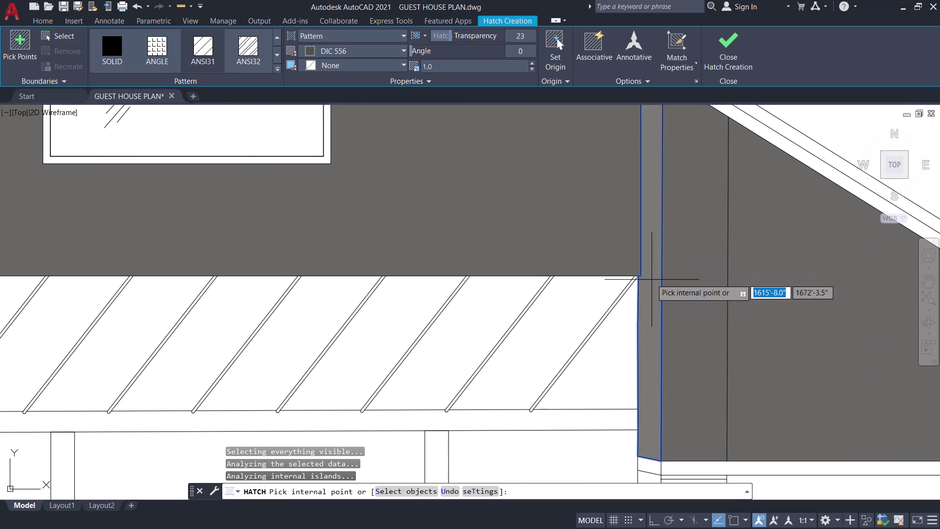
scroll(down, 3)
middle_drag(505, 307, 623, 311)
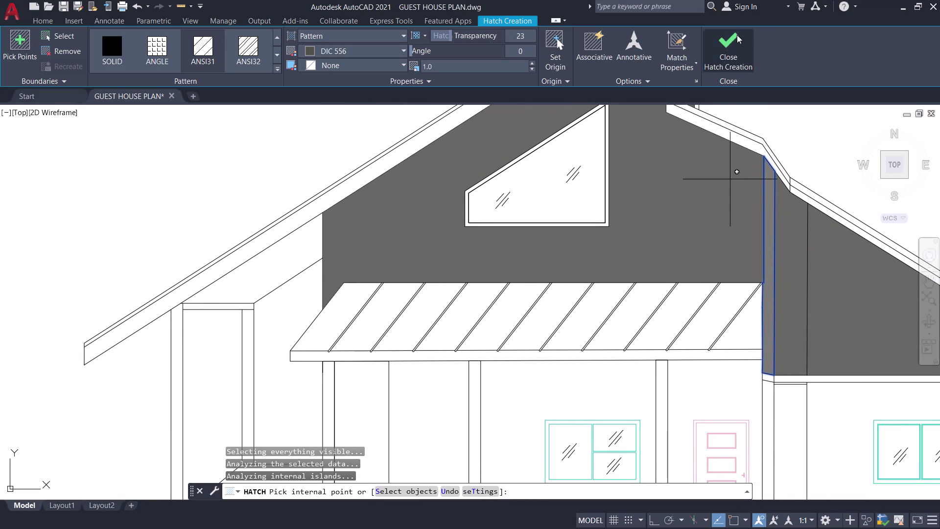
click(725, 39)
scroll(down, 3)
middle_drag(794, 149, 782, 226)
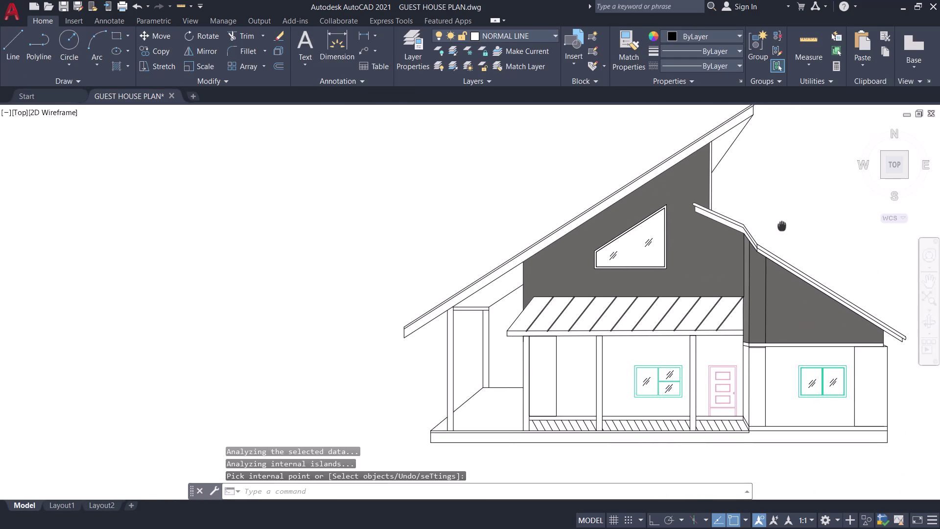
Start a new hatch and open the full Select Color dialog for its colour.
middle_drag(782, 225, 831, 180)
scroll(up, 3)
scroll(up, 3)
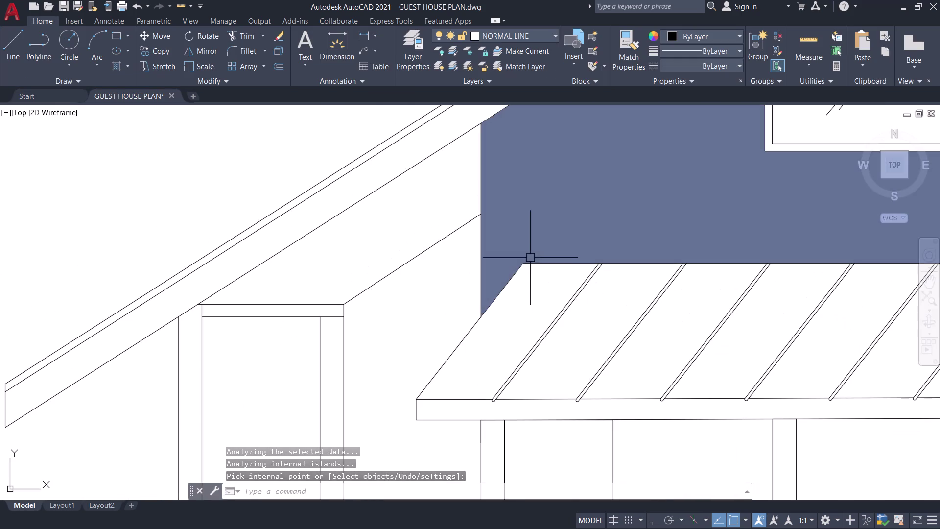
text(H)
key(space)
click(380, 51)
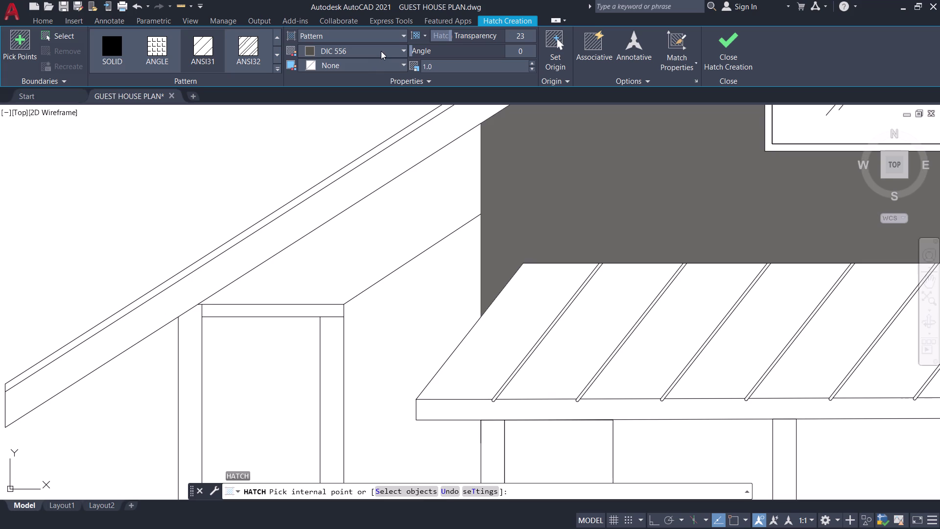
click(379, 238)
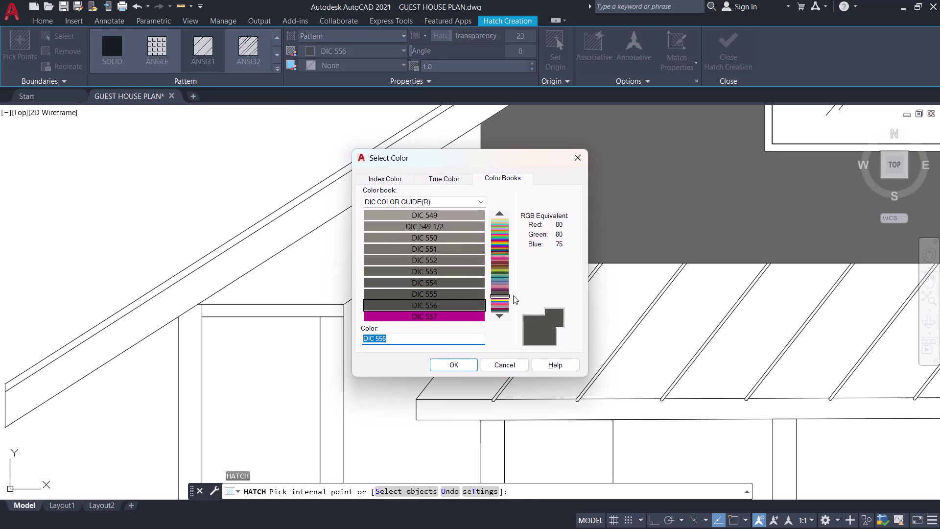
Browse the colour book, trying the DIC 555, DIC 647 and DIC 516 swatches.
click(469, 291)
scroll(down, 3)
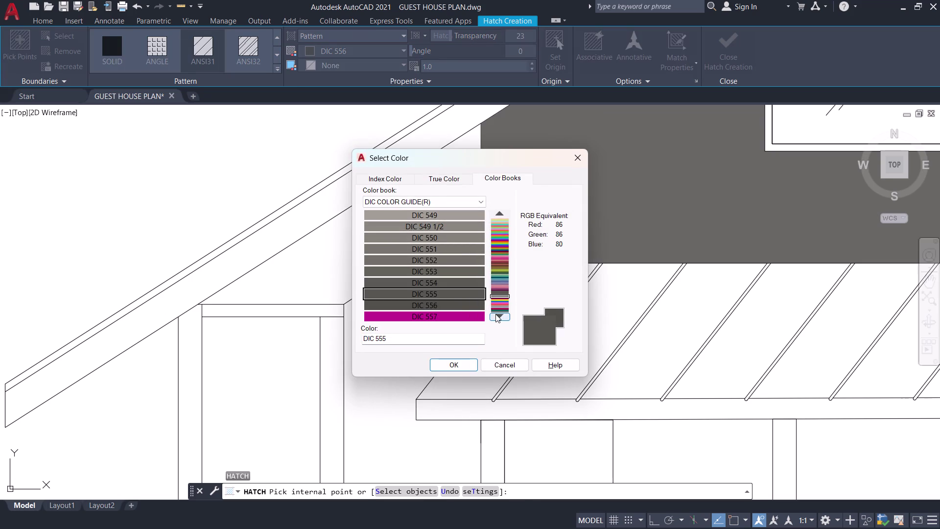
click(496, 315)
click(499, 314)
click(501, 309)
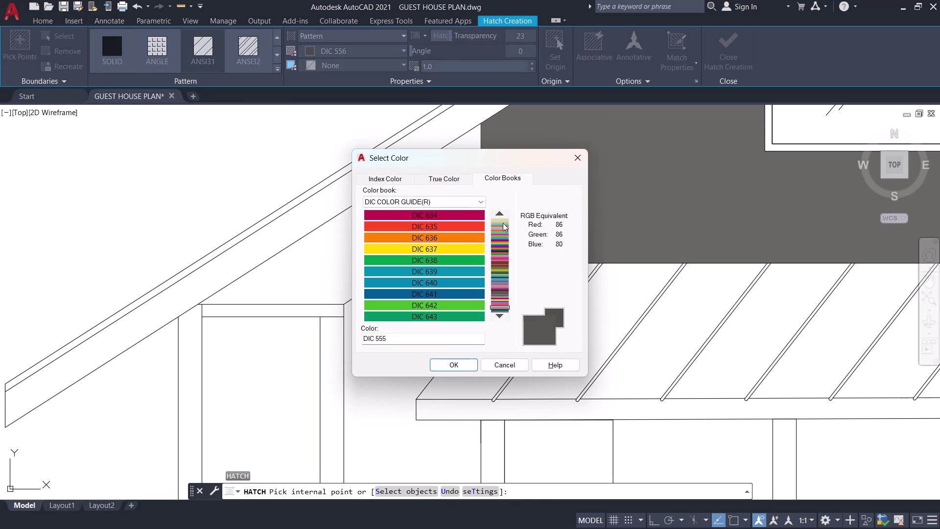
click(500, 250)
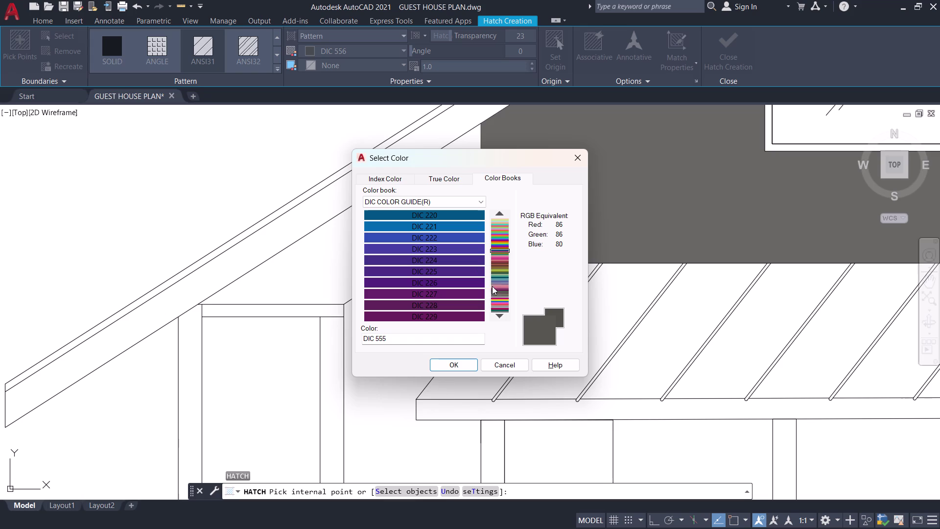
click(494, 311)
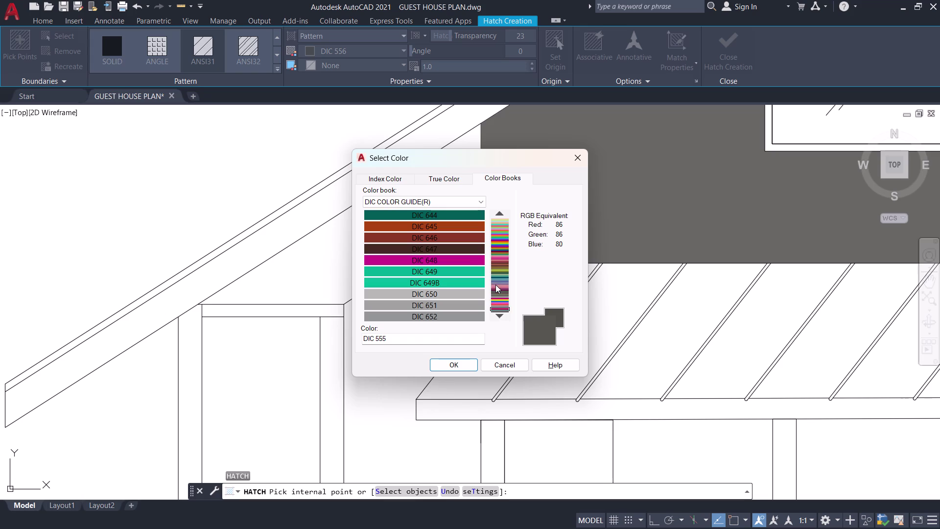
click(479, 246)
click(504, 287)
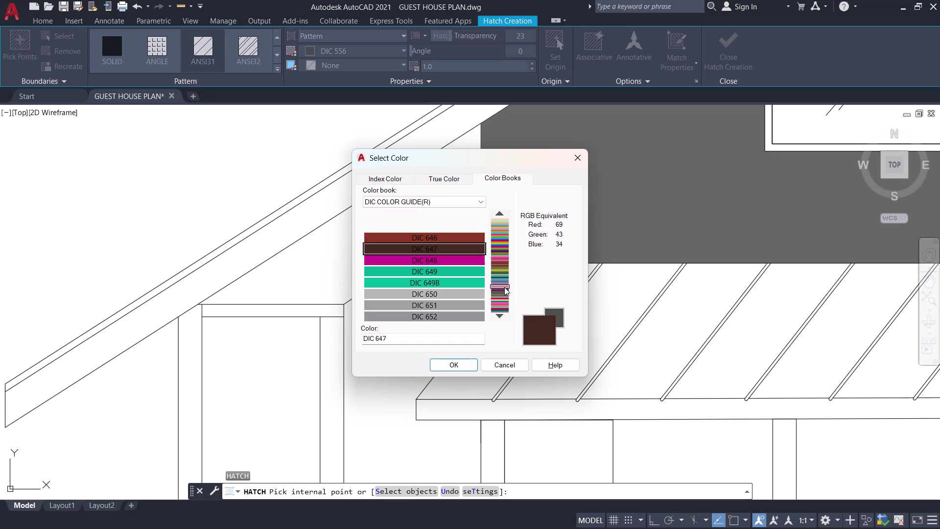
click(495, 293)
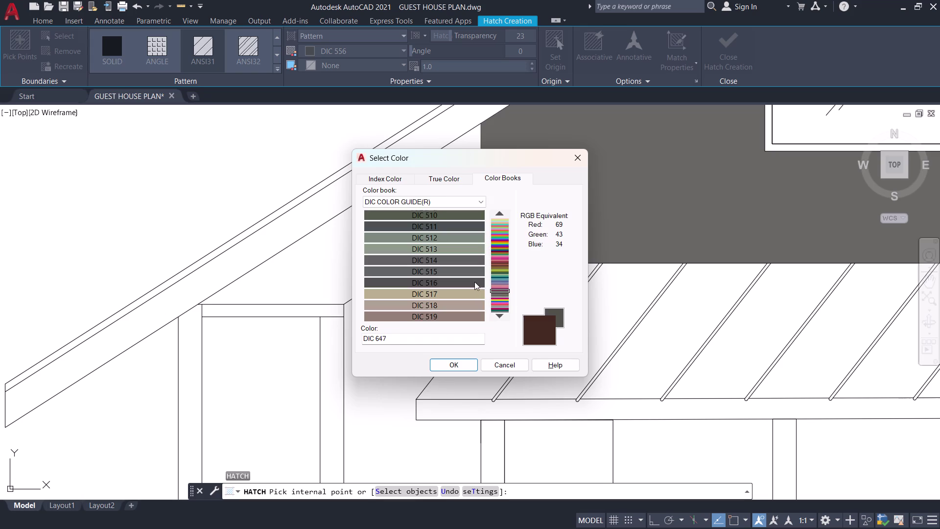
click(474, 281)
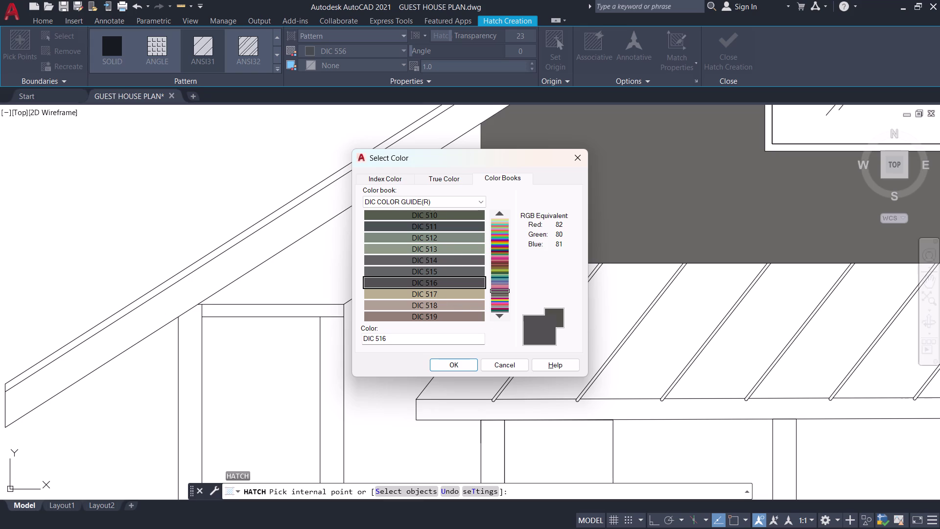
Browse the darker greys (DIC 526, 521), then close the chooser keeping DIC 556.
click(501, 315)
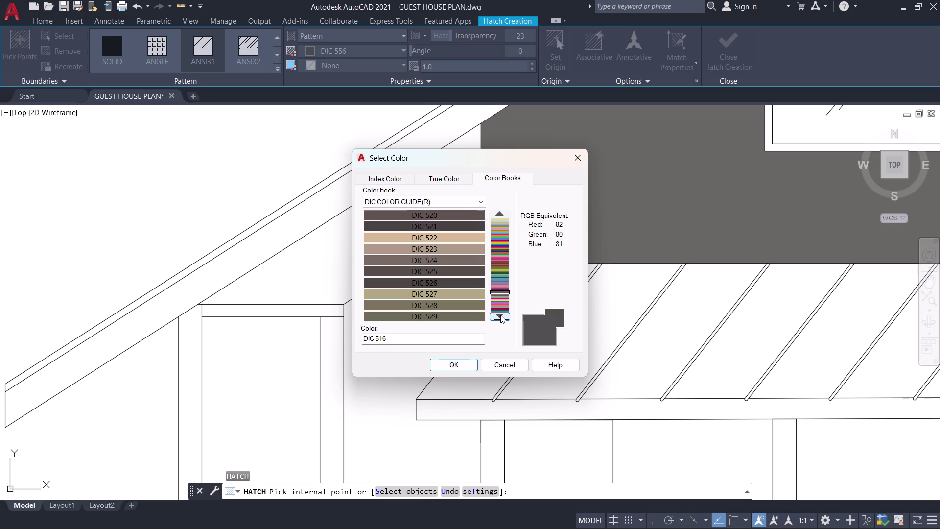
click(465, 277)
click(468, 269)
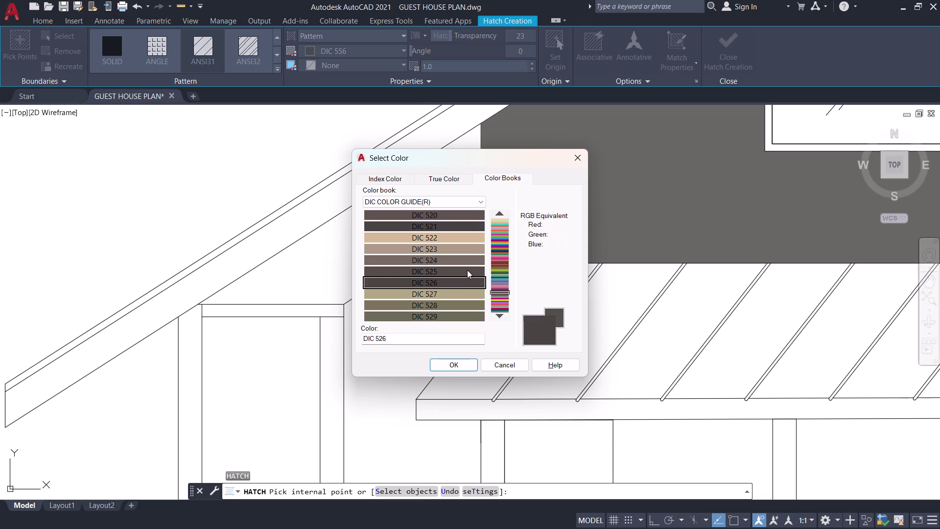
click(463, 226)
double_click(497, 317)
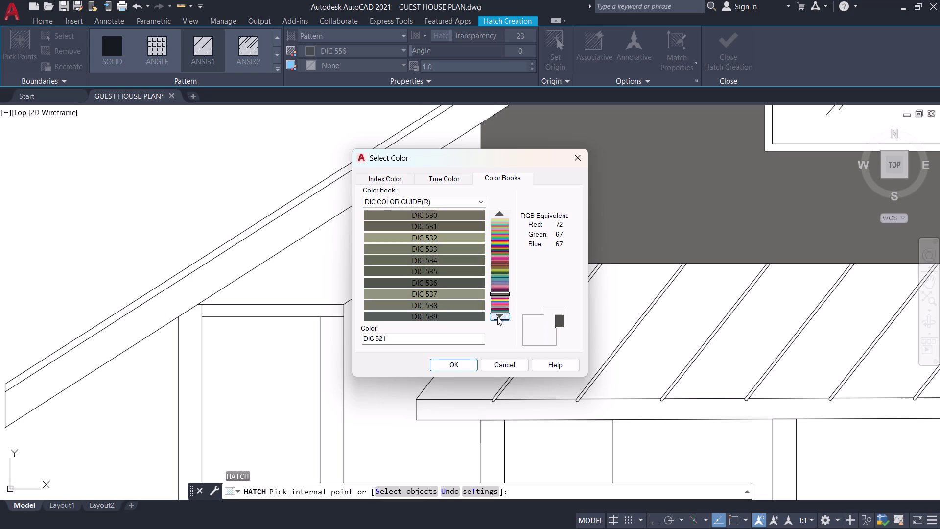
click(500, 317)
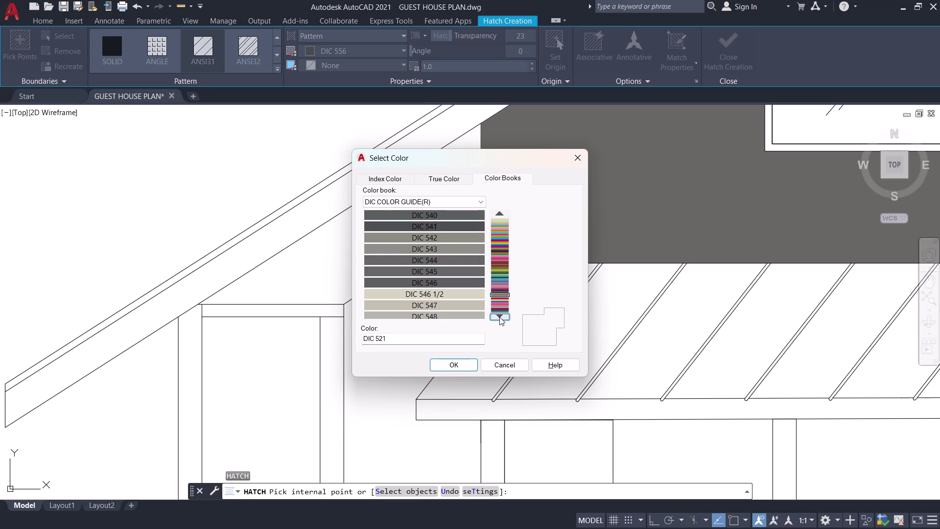
click(500, 316)
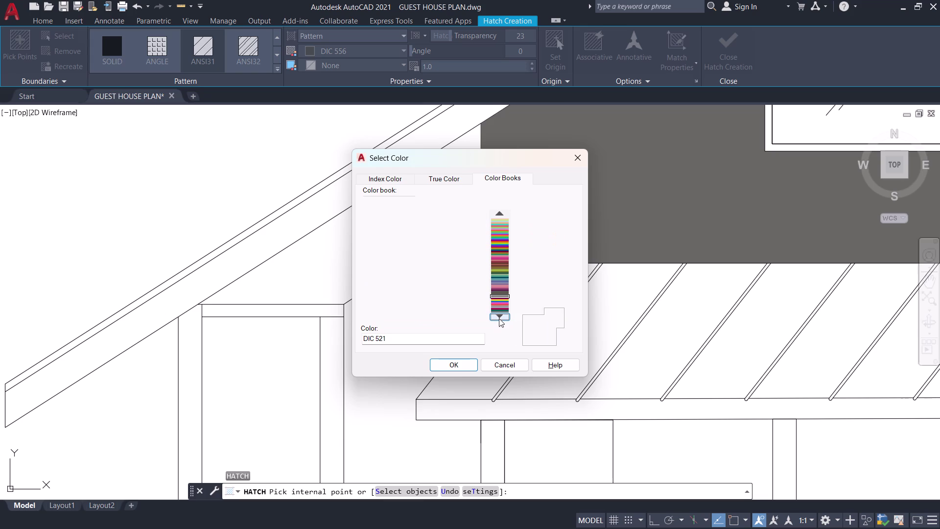
click(498, 317)
click(499, 212)
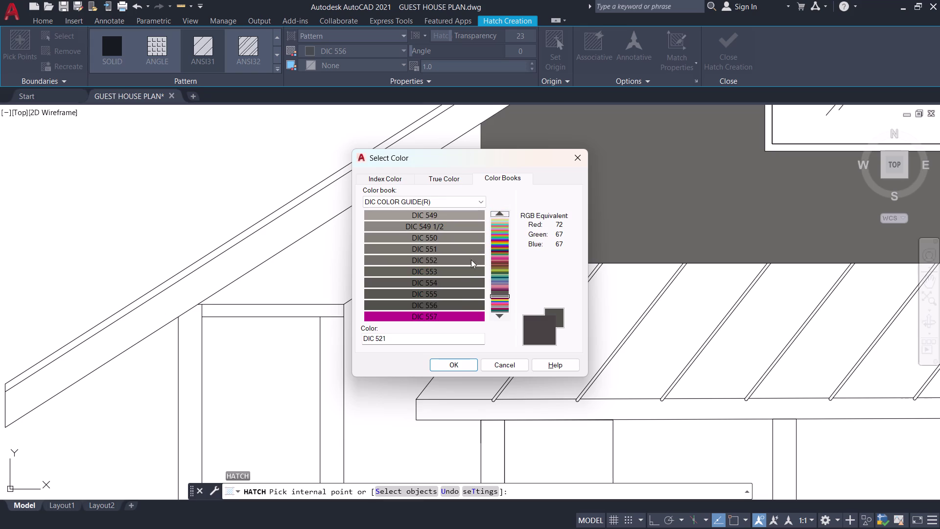
click(459, 304)
click(464, 366)
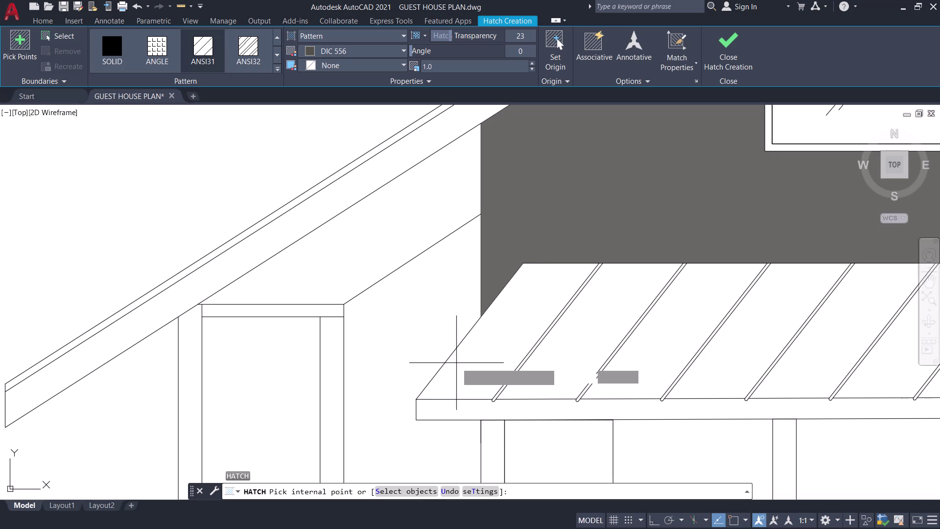
Set hatch transparency to 0 and fill the first five porch roof boards.
drag(456, 36, 441, 38)
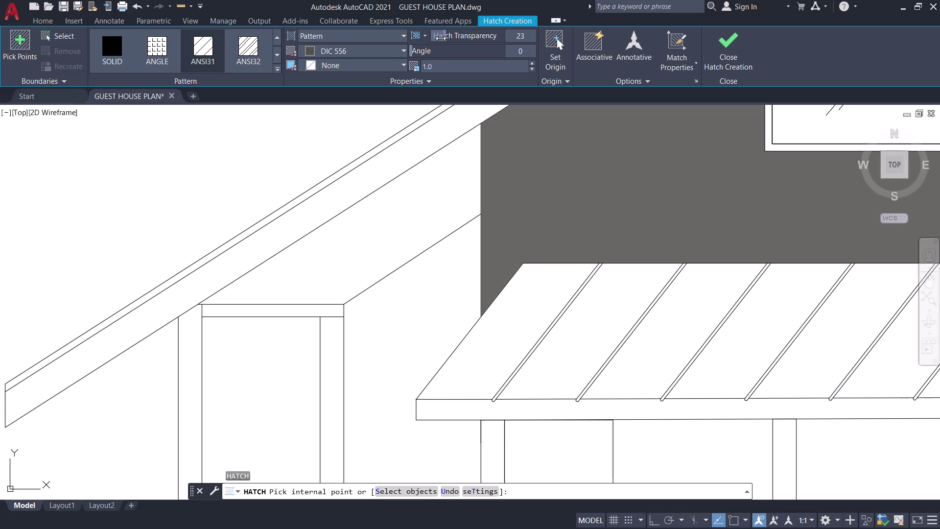
drag(441, 38, 401, 43)
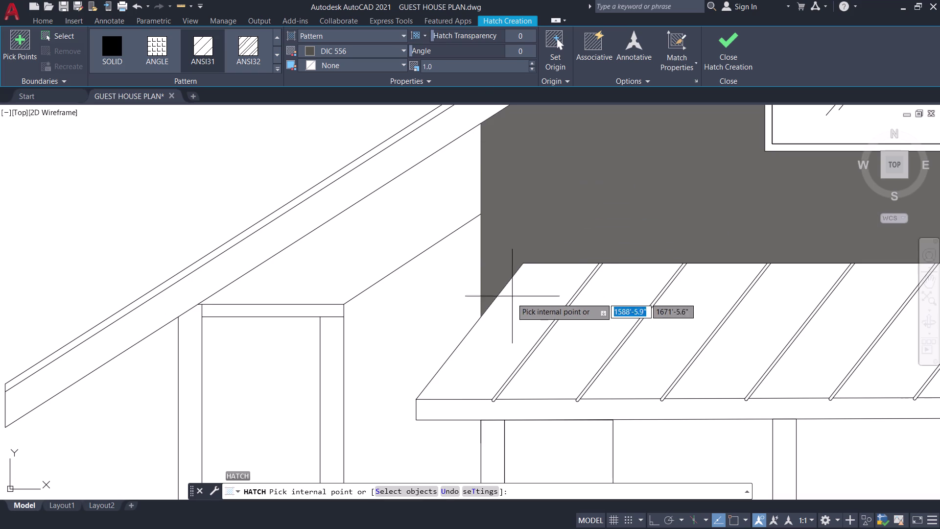
click(521, 313)
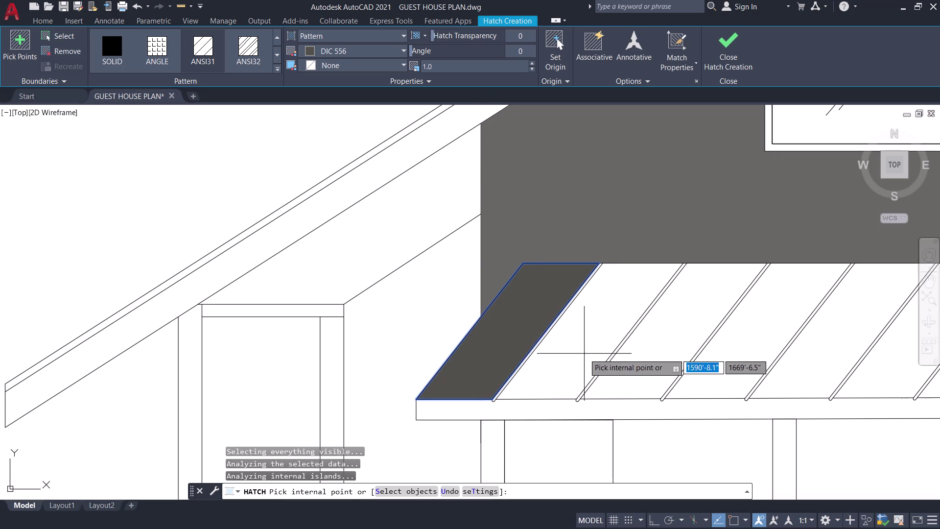
click(587, 354)
scroll(down, 3)
middle_drag(580, 349, 508, 343)
click(544, 352)
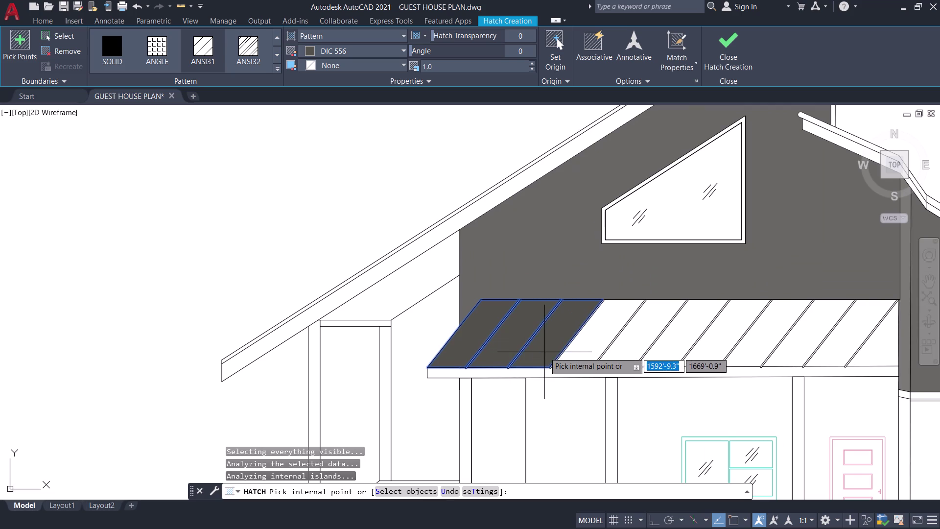
click(588, 348)
click(636, 347)
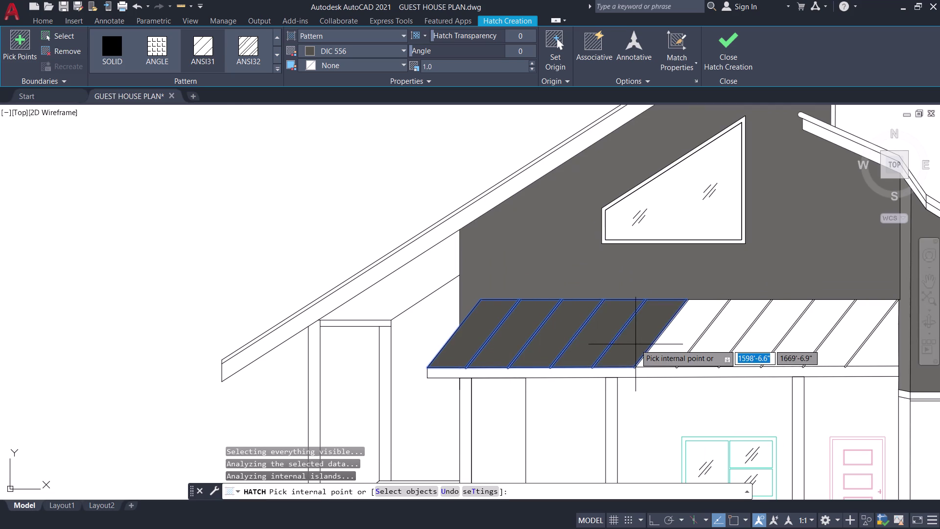
Fill the remaining porch roof panels along the roof.
scroll(up, 3)
scroll(down, 3)
click(670, 345)
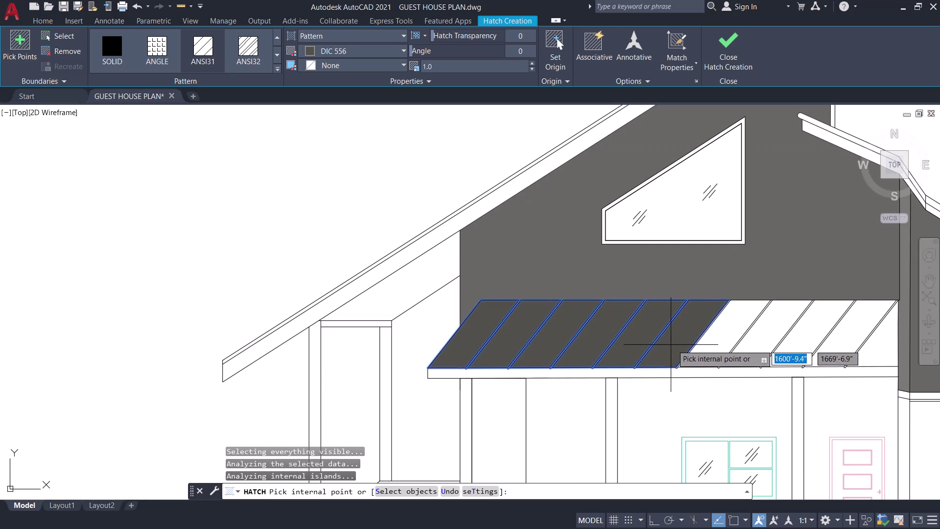
click(709, 345)
middle_drag(710, 346, 580, 335)
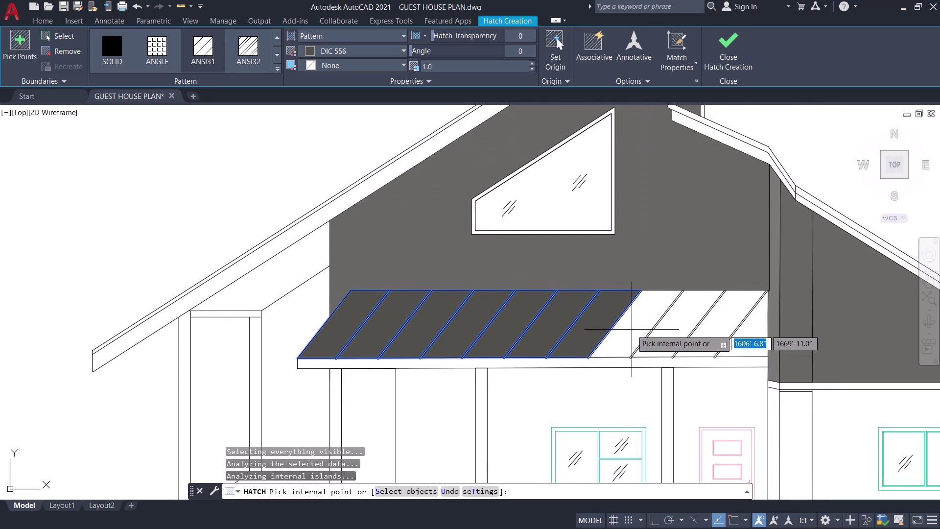
click(631, 329)
click(672, 330)
click(716, 331)
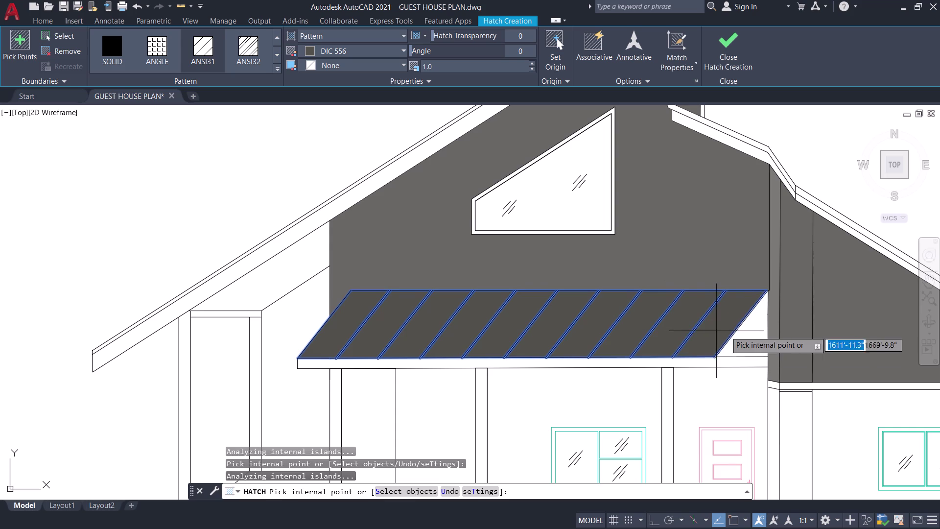
click(750, 339)
Pick one more roof area and complete the porch roof hatch.
scroll(down, 3)
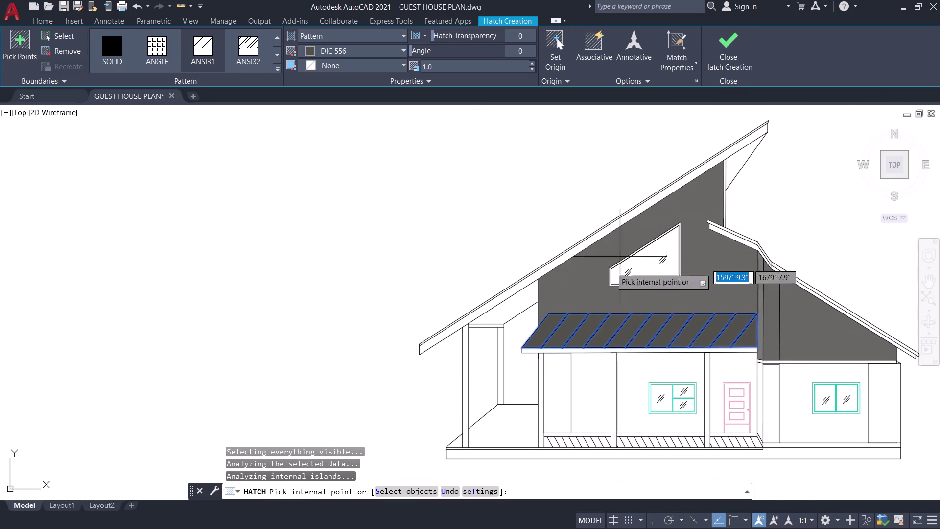
scroll(up, 3)
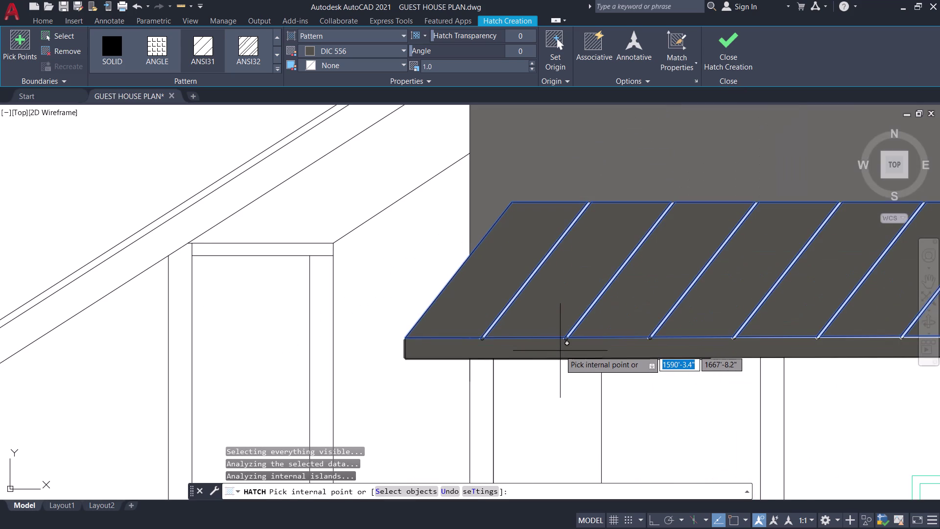
click(560, 351)
scroll(down, 3)
scroll(down, 3)
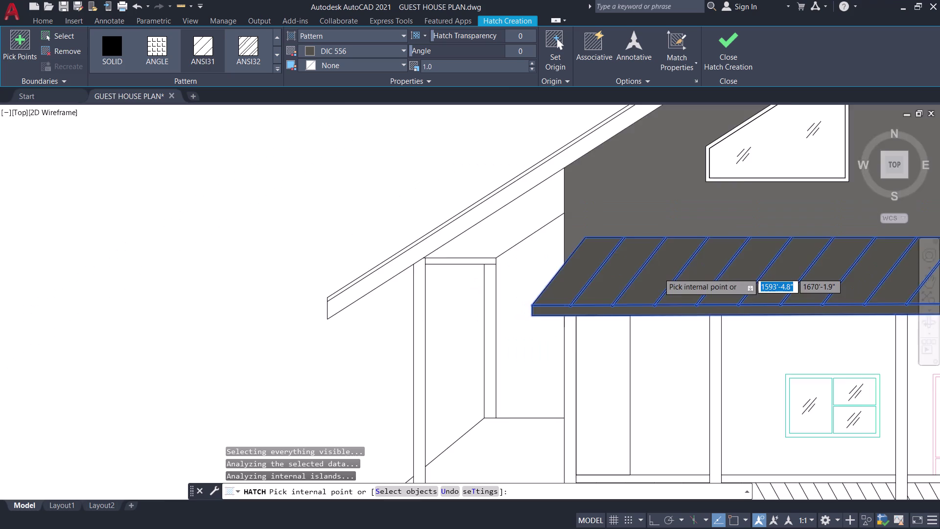
middle_drag(658, 273, 580, 318)
click(735, 42)
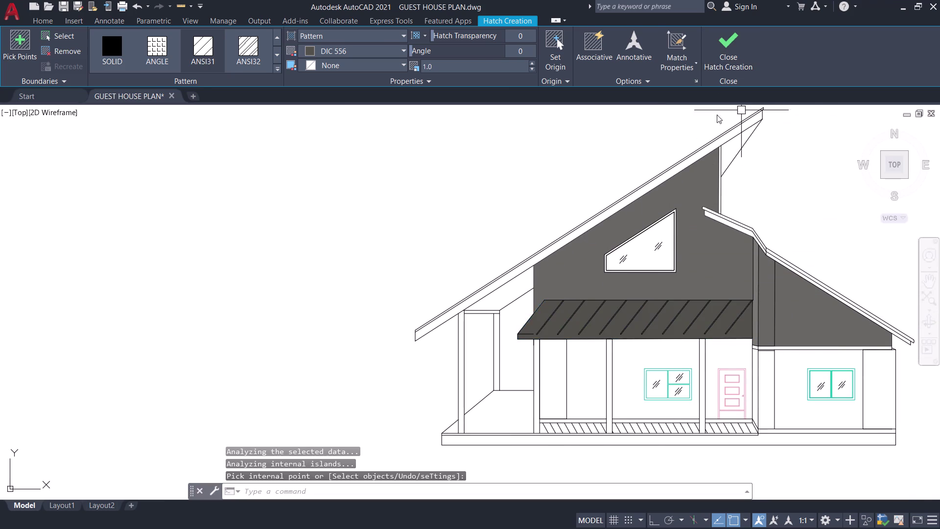
scroll(down, 3)
scroll(up, 3)
scroll(down, 3)
middle_drag(640, 277, 598, 317)
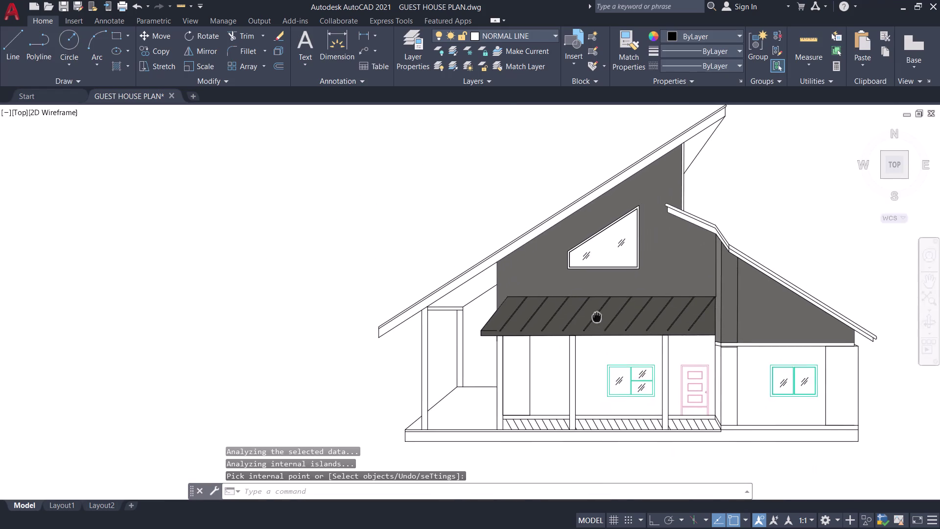
Erase the dark fill on the porch roof's front edge strip.
middle_drag(598, 317, 596, 317)
scroll(up, 3)
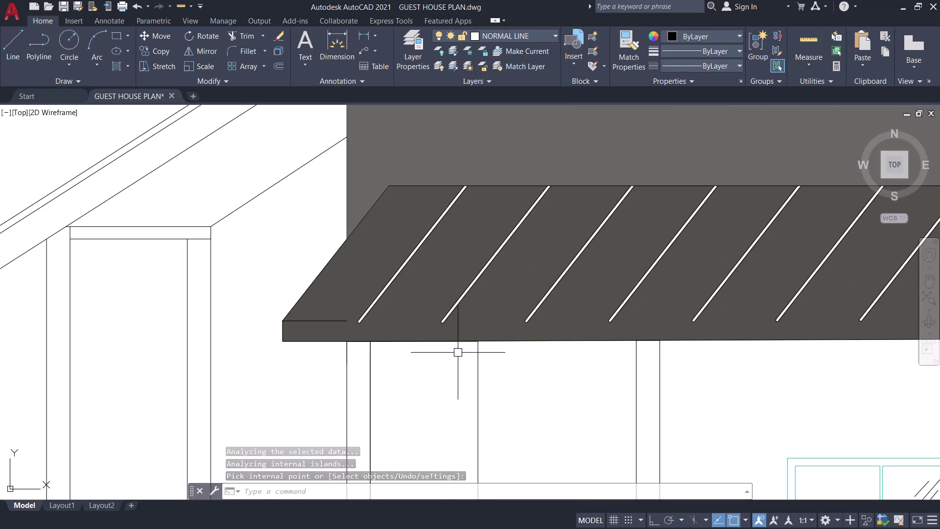
key(Escape)
scroll(down, 3)
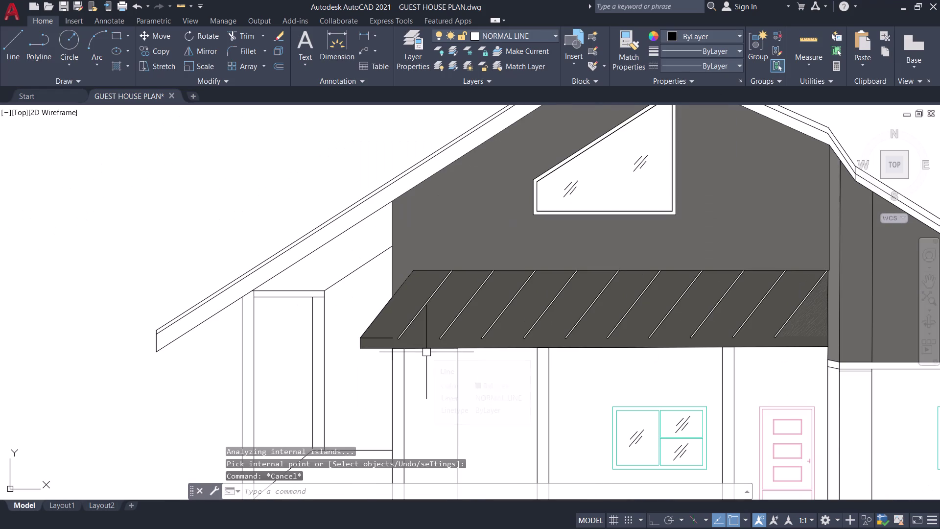
middle_drag(427, 352, 541, 355)
scroll(up, 3)
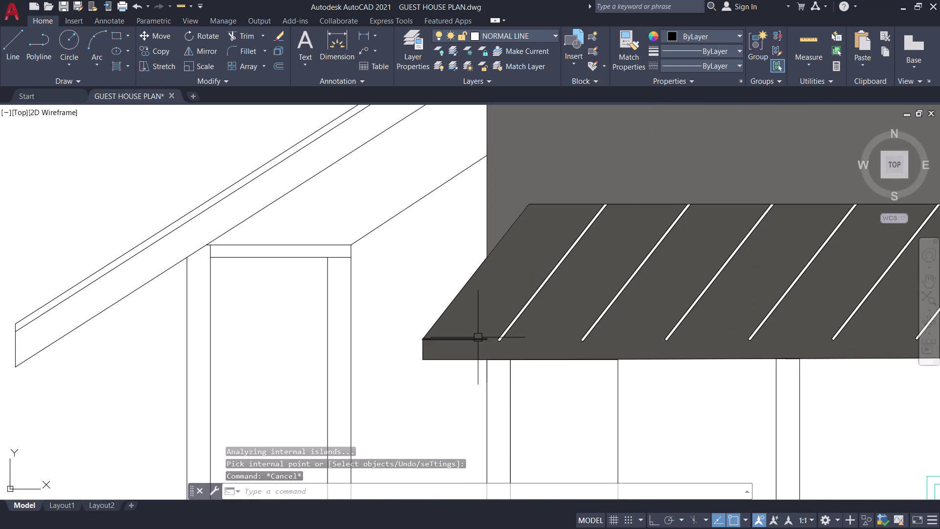
click(483, 347)
key(e)
key(space)
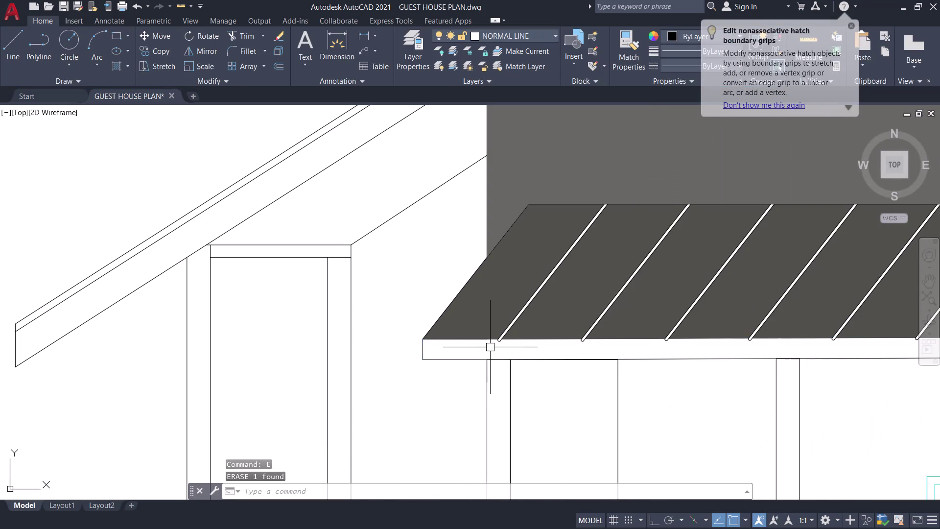
Draw a line along the front edge from its left corner to its right corner.
scroll(up, 3)
key(l)
key(space)
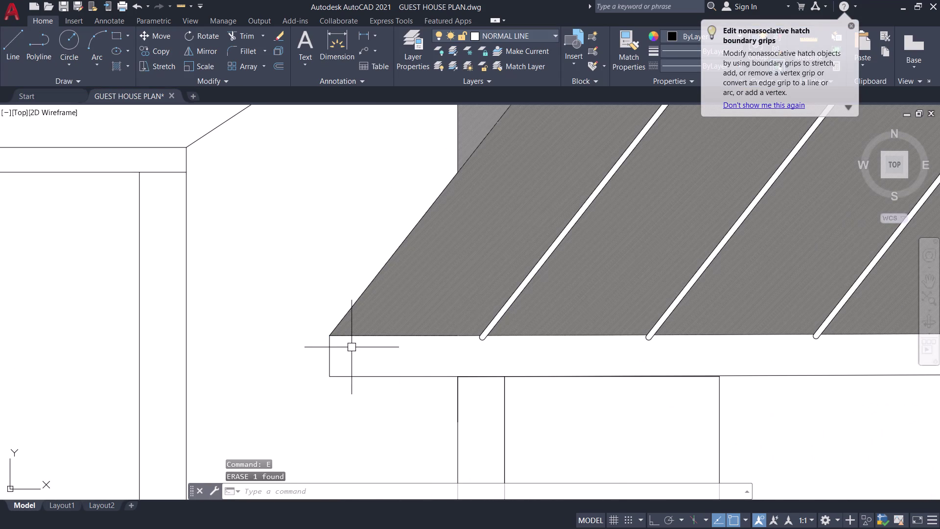
click(331, 339)
scroll(down, 3)
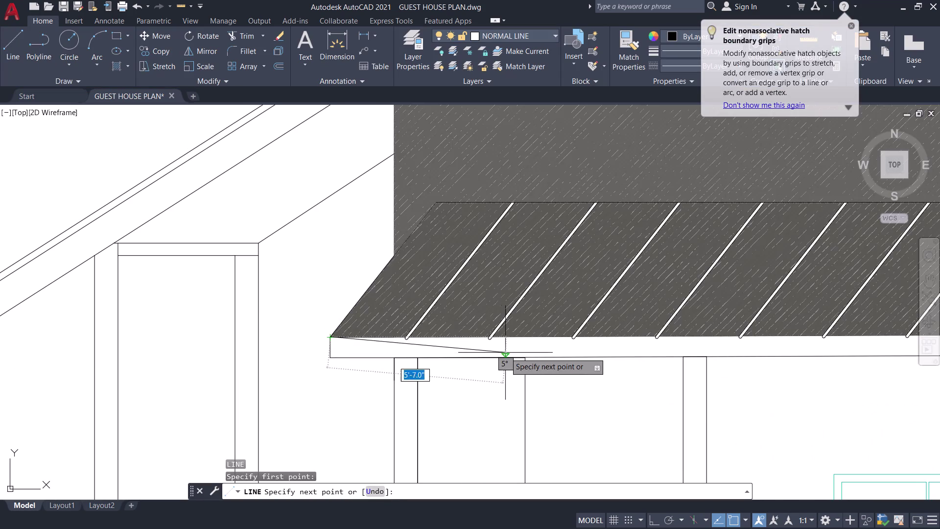
scroll(down, 3)
middle_drag(503, 353, 330, 389)
scroll(up, 3)
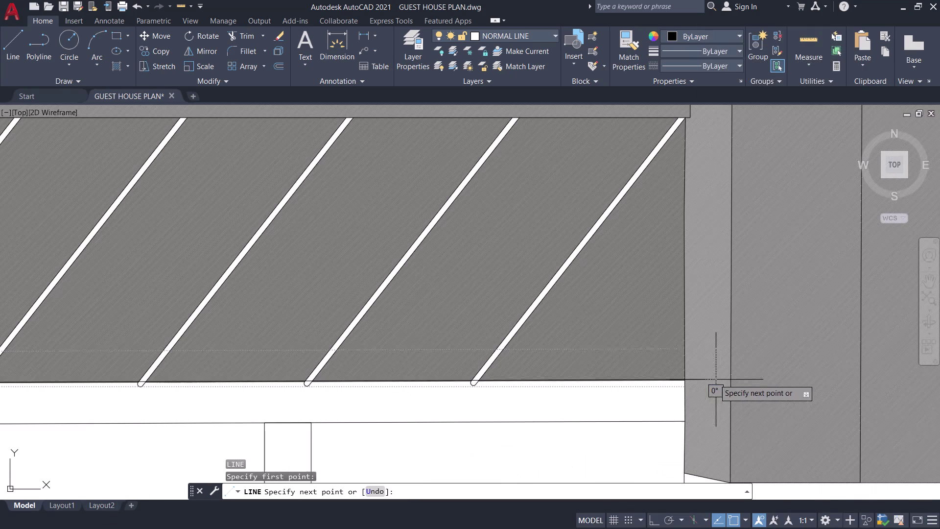
click(685, 380)
key(space)
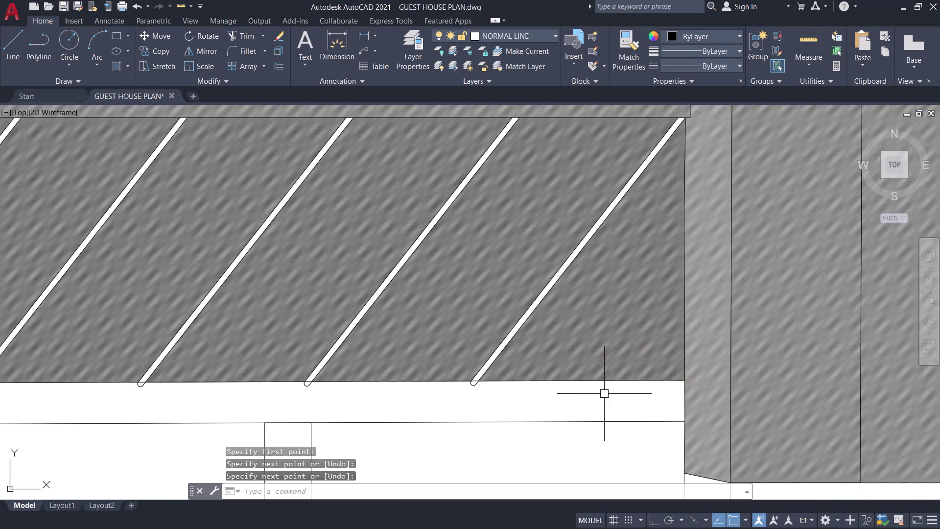
scroll(down, 3)
middle_drag(599, 394, 824, 367)
scroll(down, 3)
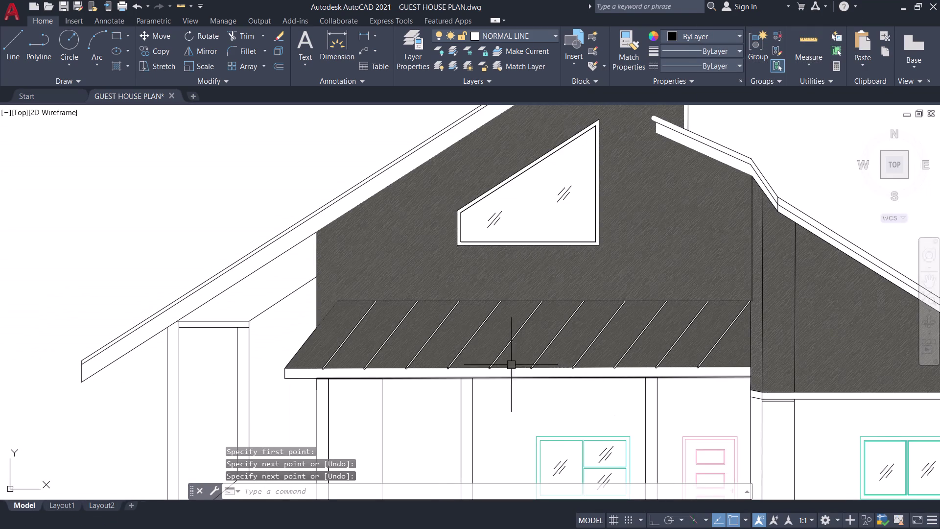
Start a new hatch and open its colour choices.
text(H)
key(space)
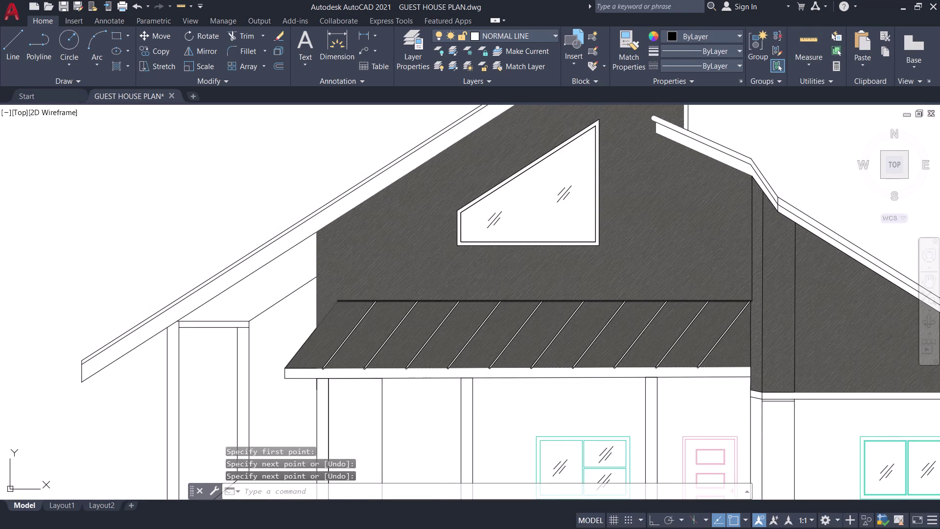
click(364, 50)
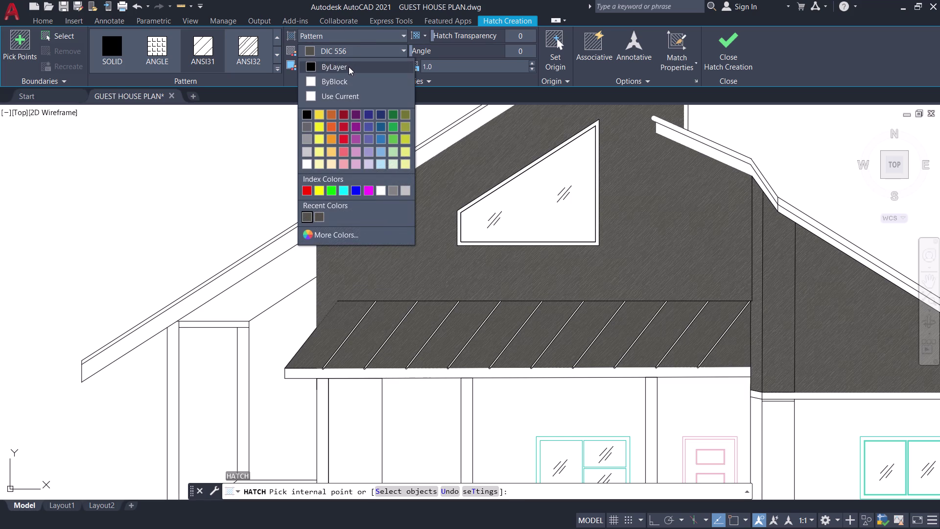
Set the hatch colour to True Color 45,45,42.
click(337, 233)
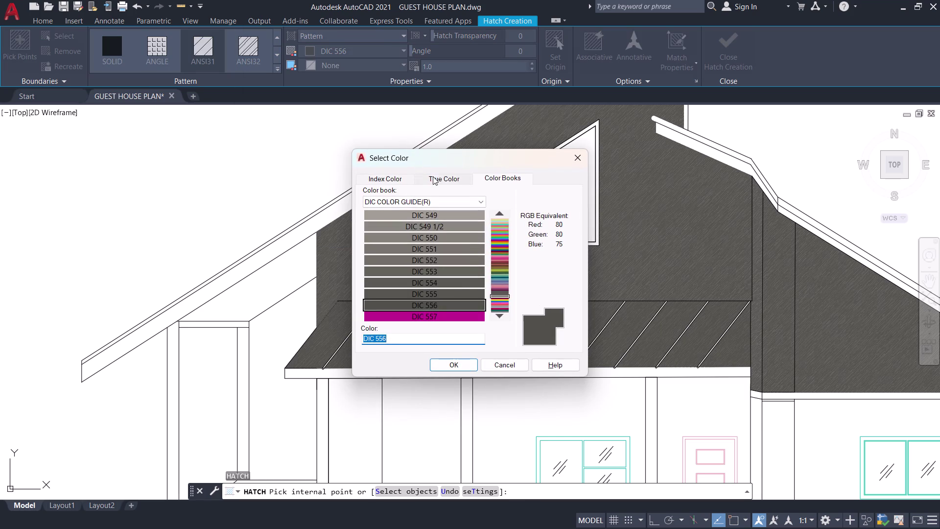
click(433, 176)
drag(499, 288, 510, 306)
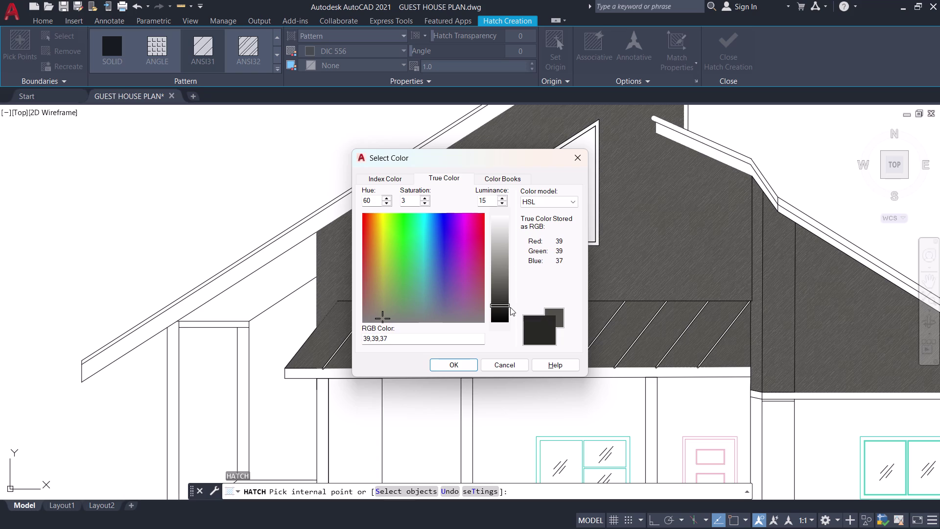
drag(510, 307, 510, 304)
click(469, 361)
Apply the ANSI31 diagonal-line pattern to the front edge strip.
scroll(up, 3)
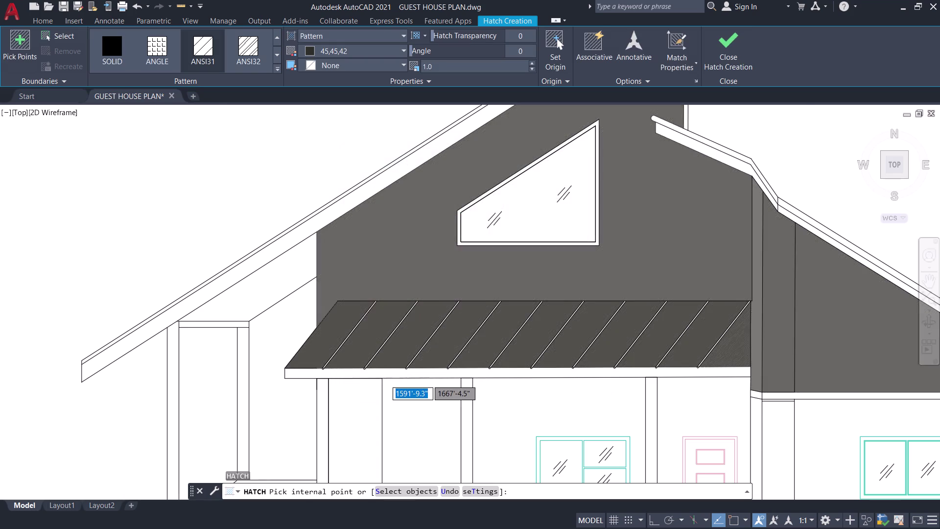
scroll(up, 3)
click(383, 365)
scroll(down, 3)
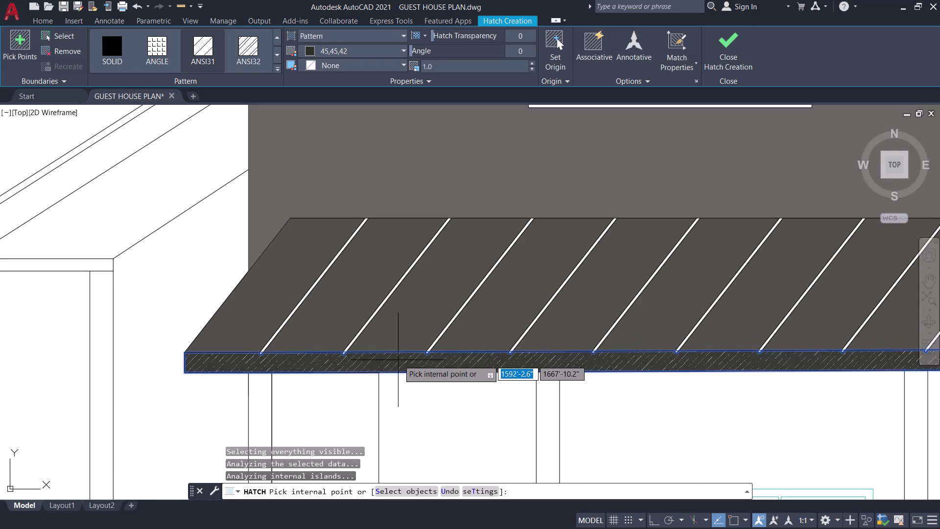
click(727, 57)
scroll(down, 3)
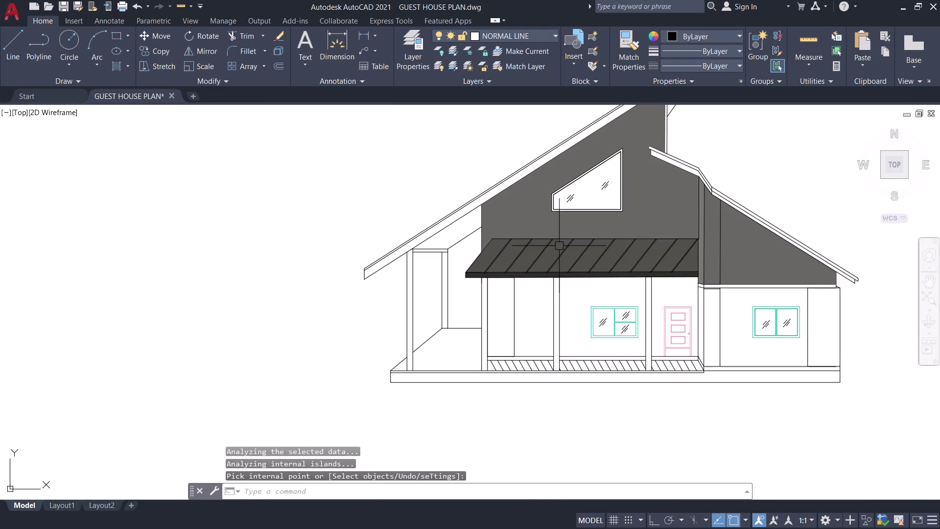
Try a pick-point hatch under the left roof, then cancel the failed fill.
middle_drag(459, 292, 459, 355)
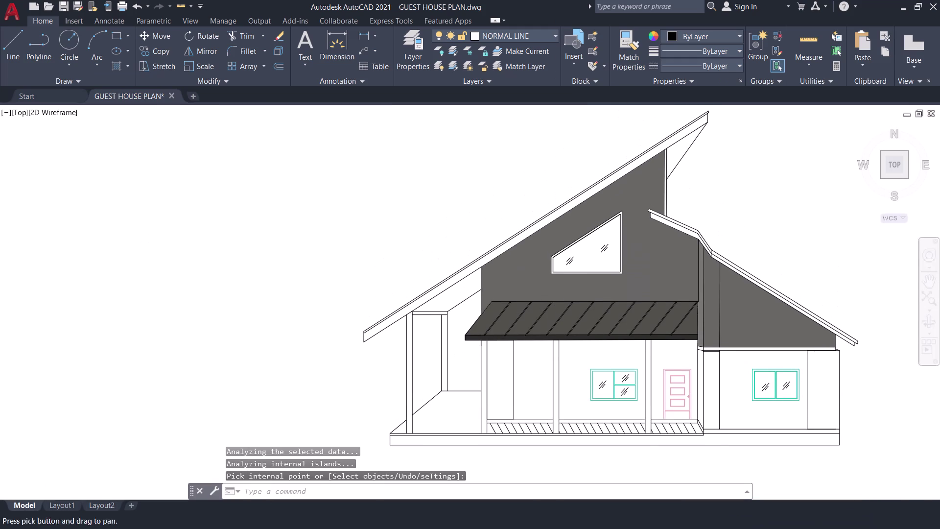
scroll(up, 3)
key(space)
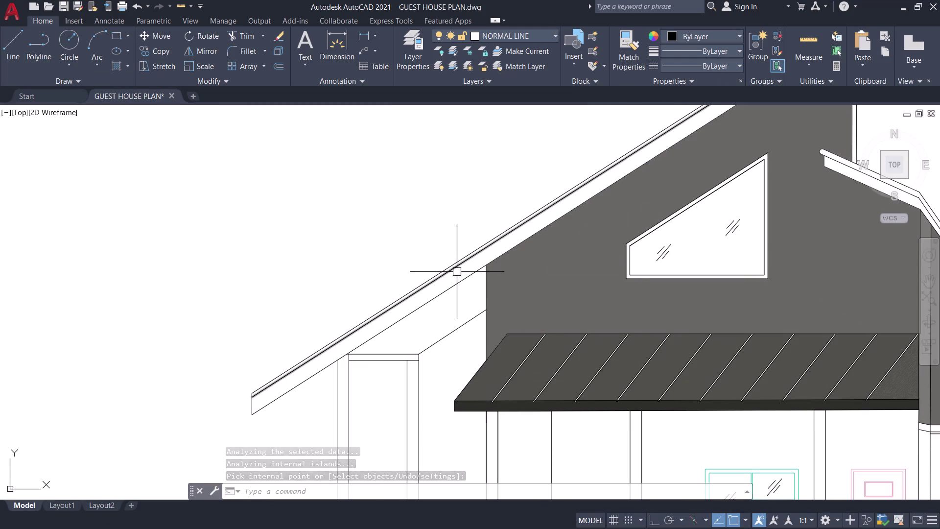
scroll(up, 3)
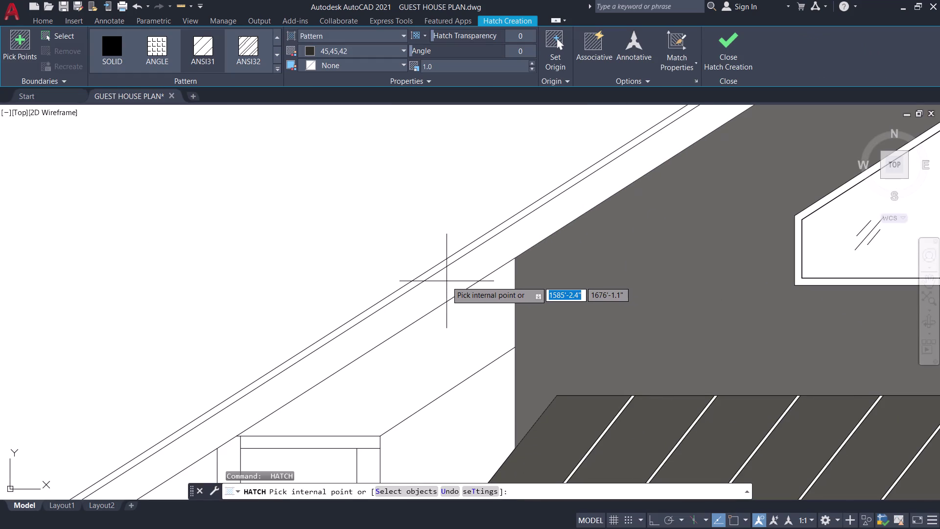
click(446, 281)
click(447, 277)
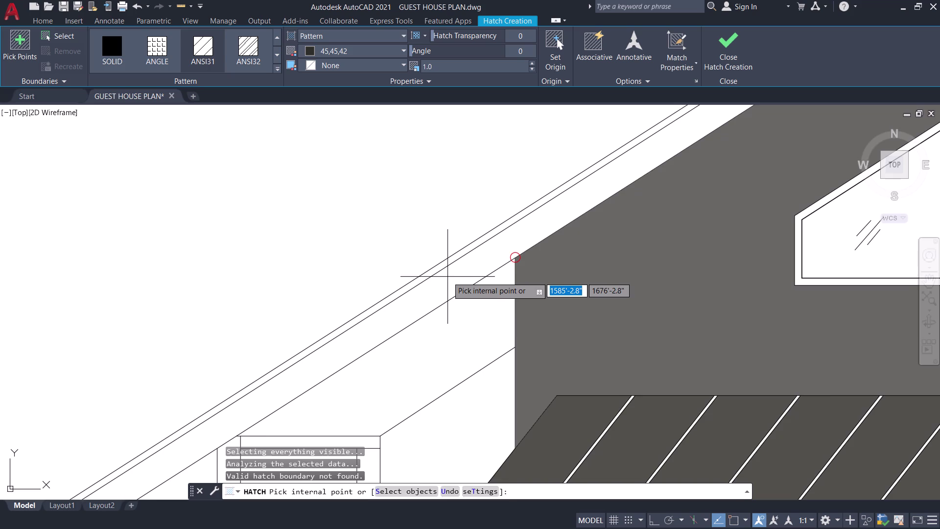
scroll(down, 3)
key(Escape)
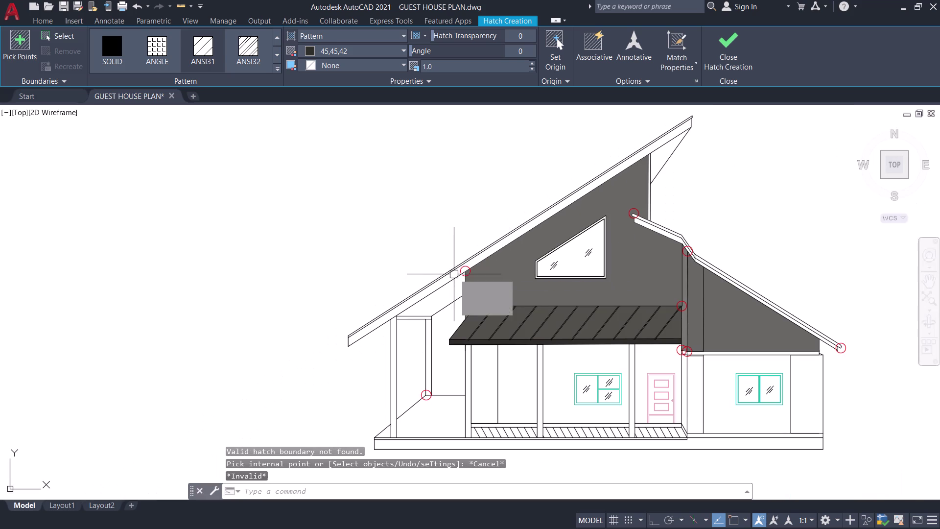
Join the left roof edge line with the adjacent wall fill.
scroll(up, 3)
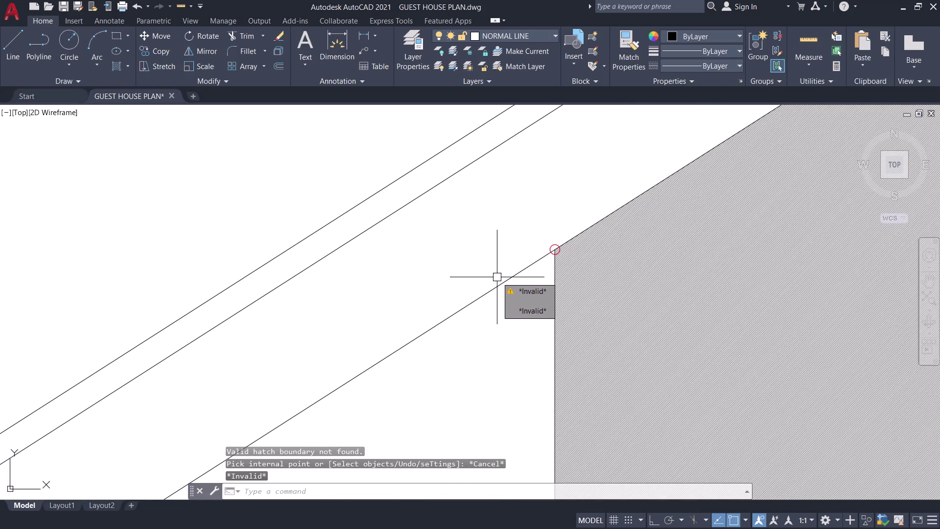
click(499, 282)
click(555, 278)
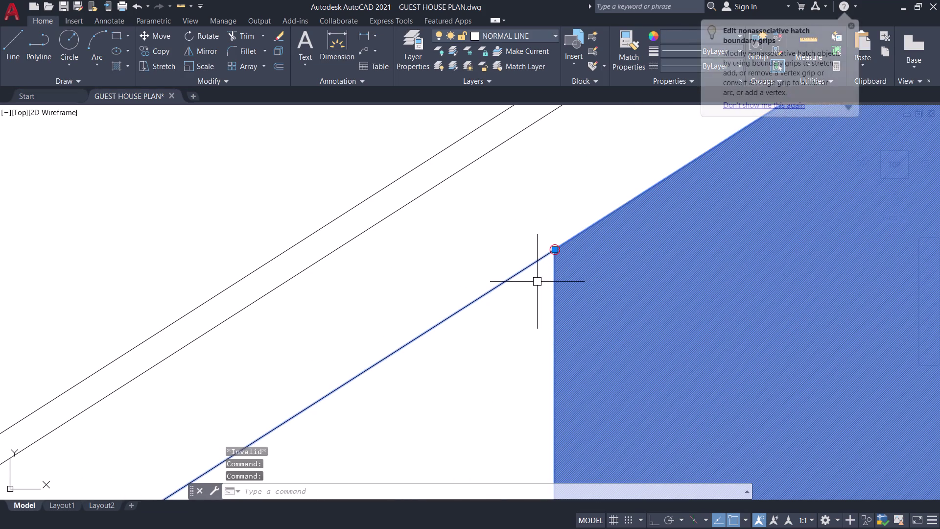
key(j)
key(space)
Start a new hatch and try picking inside the sloped roof edge strip.
scroll(down, 3)
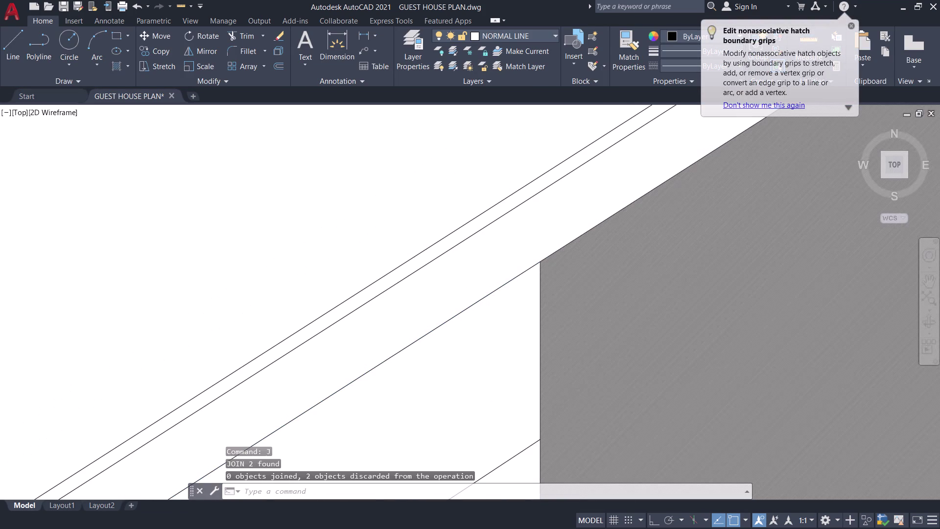
scroll(down, 3)
middle_drag(484, 274, 551, 257)
key(h)
key(space)
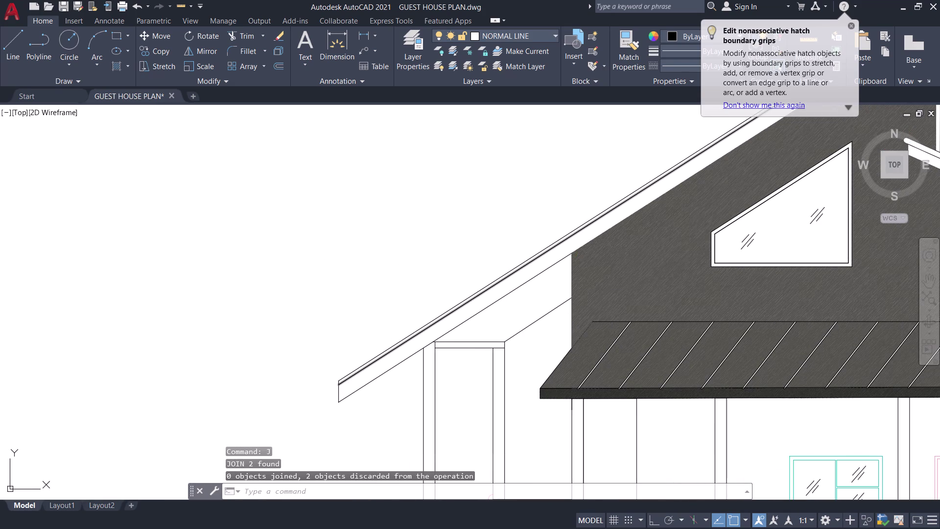
scroll(up, 3)
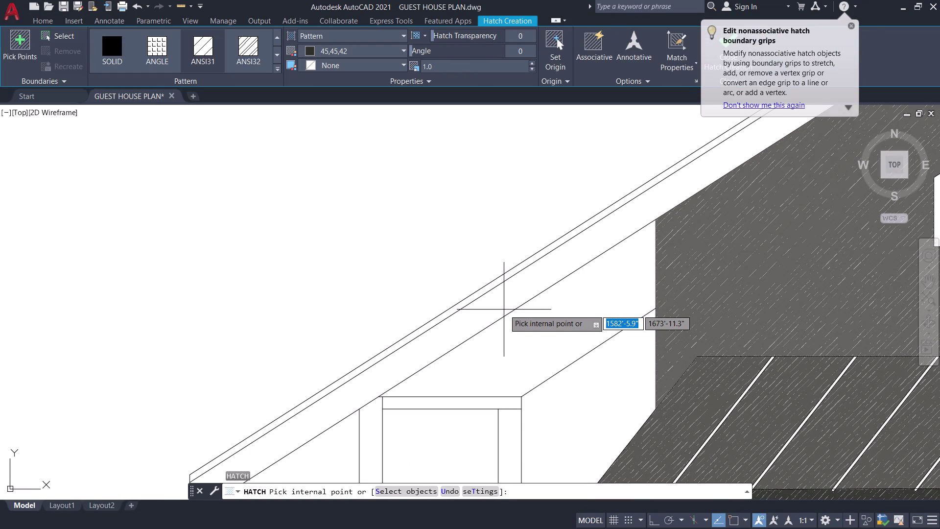
click(499, 296)
scroll(down, 3)
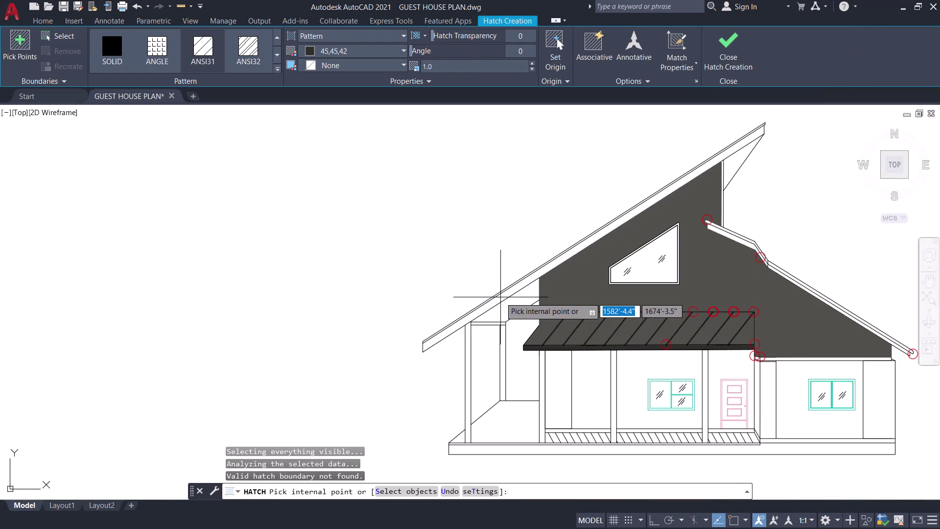
scroll(up, 3)
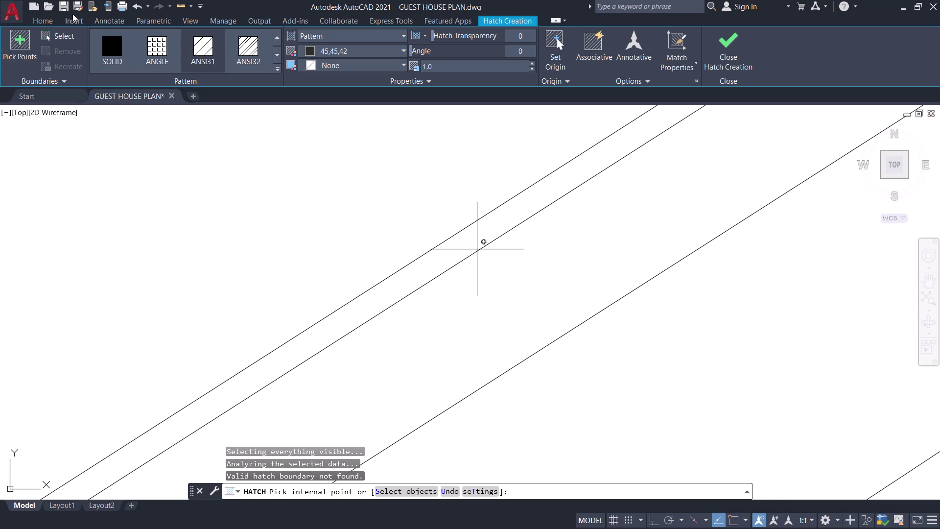
Hatch the roof wedge dark grey by selecting the two roof edge lines as boundary.
click(60, 34)
scroll(down, 3)
scroll(down, 3)
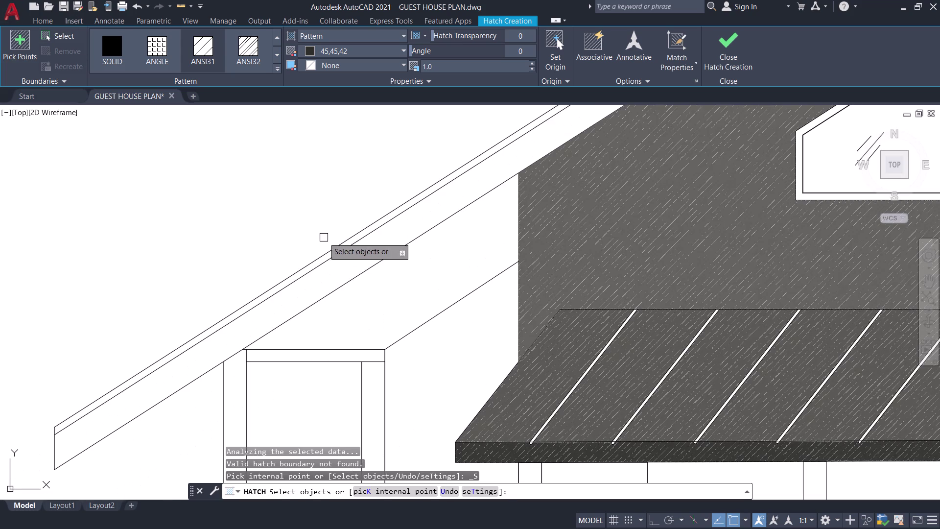
click(341, 252)
click(359, 275)
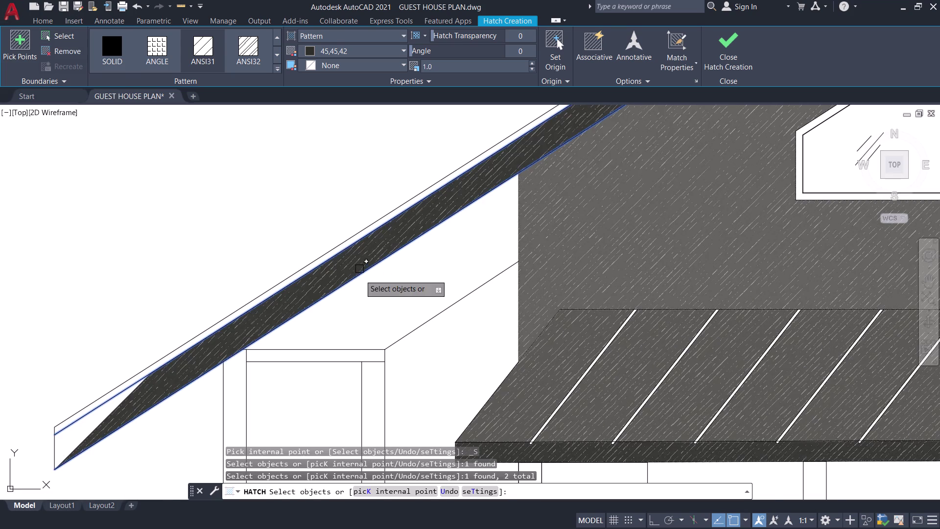
scroll(down, 3)
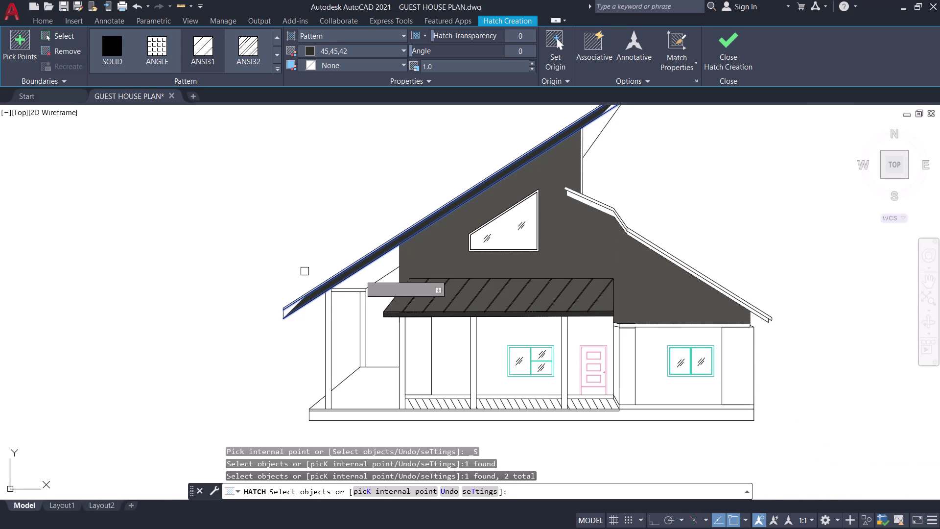
scroll(up, 3)
middle_drag(286, 294, 306, 273)
scroll(up, 3)
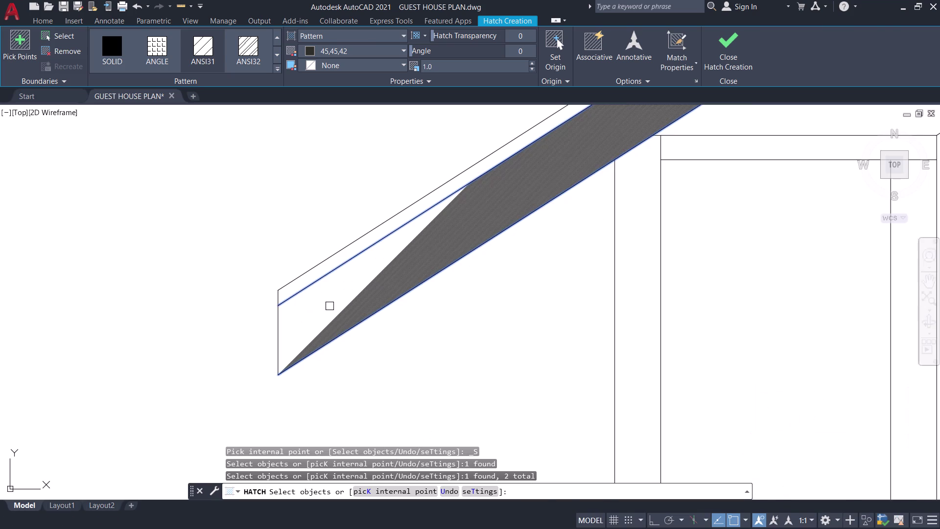
click(329, 307)
click(333, 285)
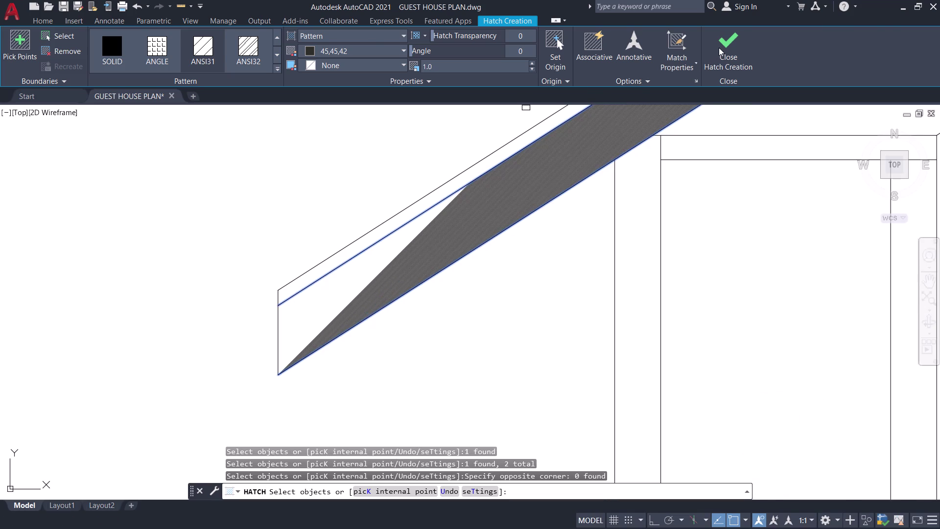
click(719, 48)
click(336, 313)
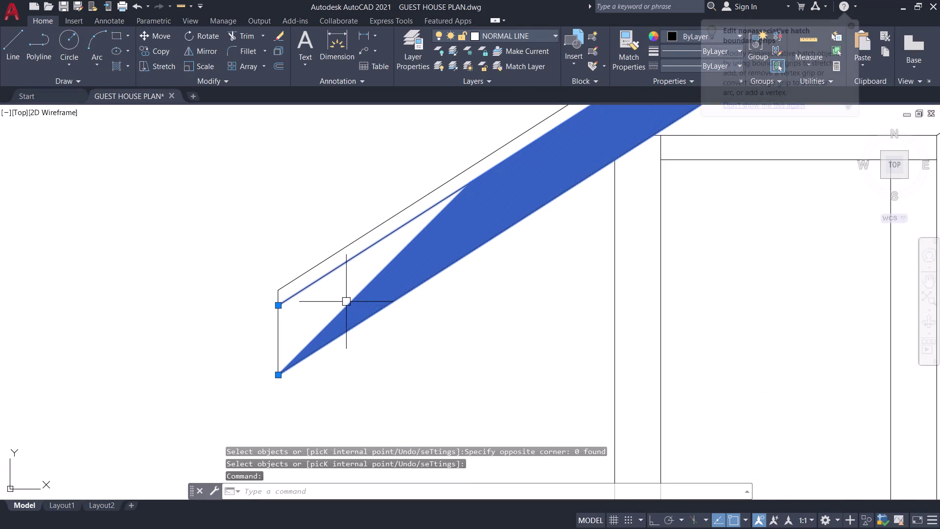
key(Escape)
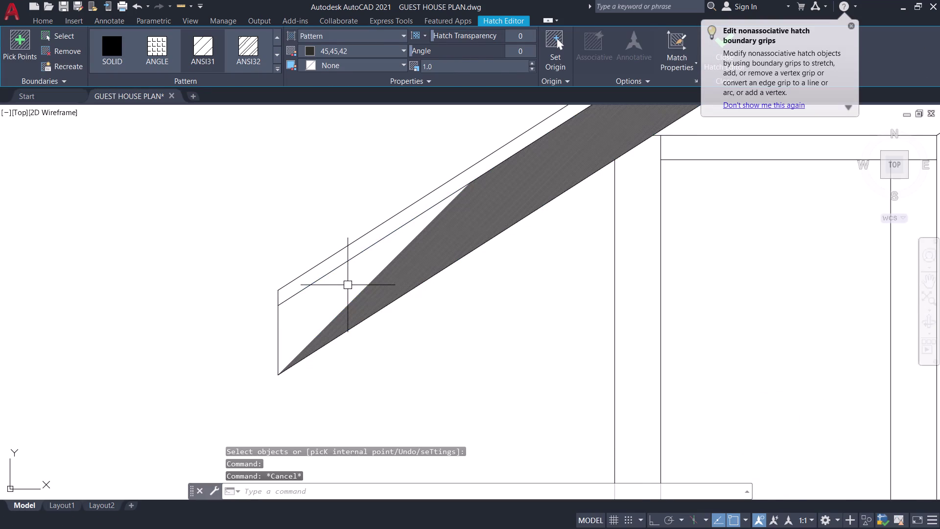
Retry a pick-point hatch on the rest of the roof strip and cancel when no boundary is found.
scroll(down, 3)
scroll(down, 3)
middle_drag(339, 238, 227, 376)
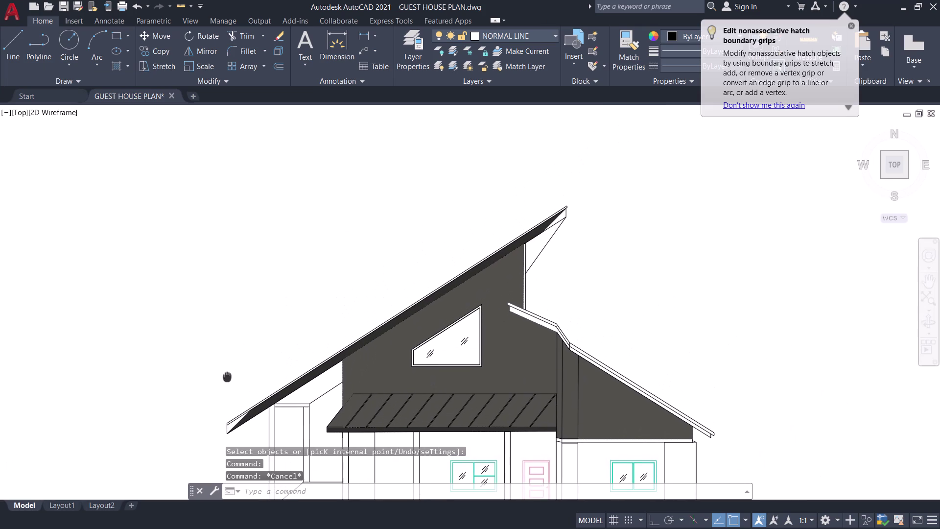
middle_drag(228, 375, 227, 377)
middle_drag(344, 289, 485, 219)
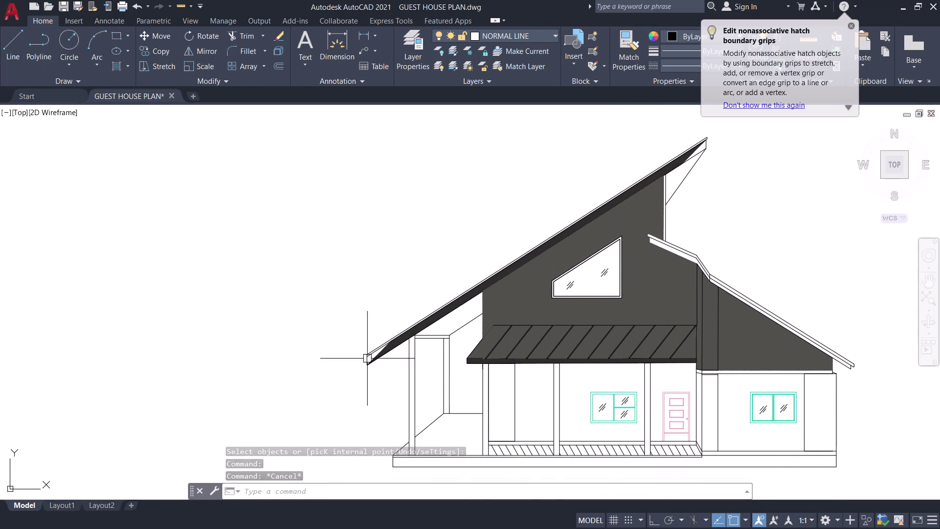
scroll(up, 3)
middle_drag(336, 306, 324, 280)
text(H)
key(space)
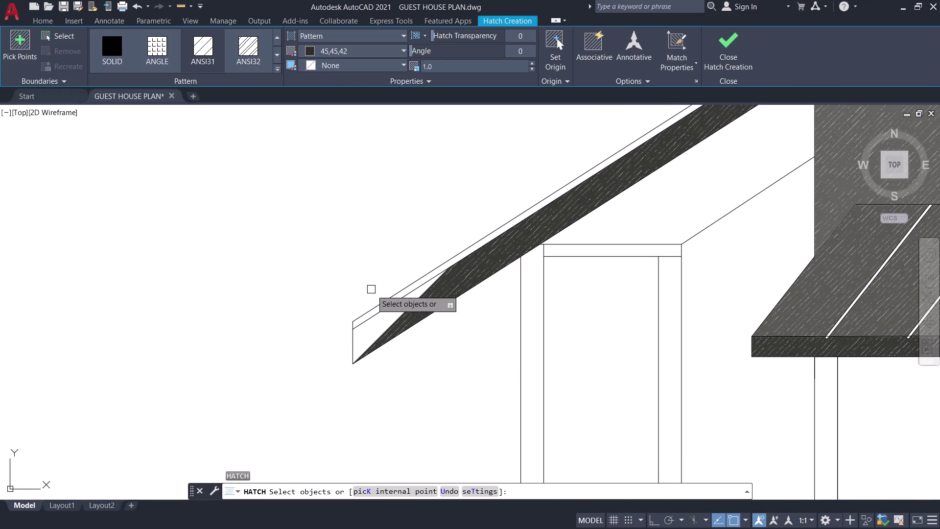
click(25, 37)
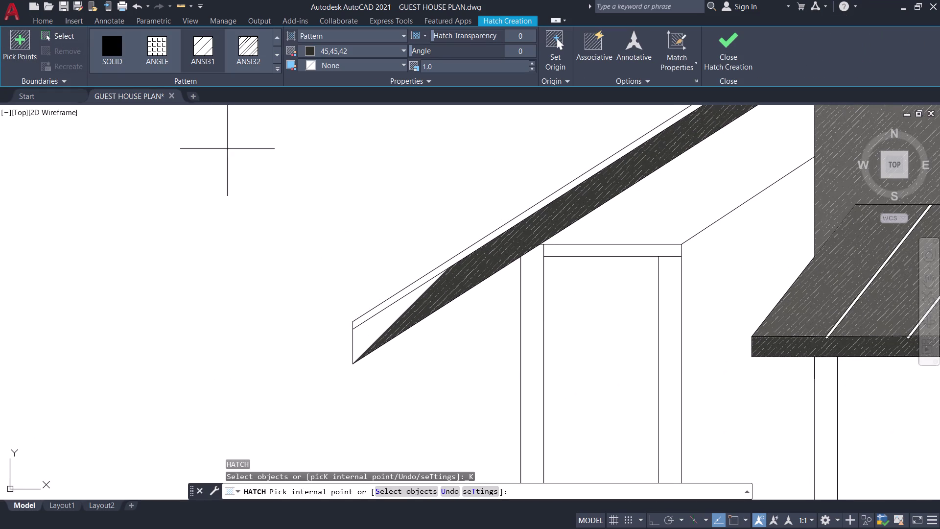
click(393, 308)
click(393, 316)
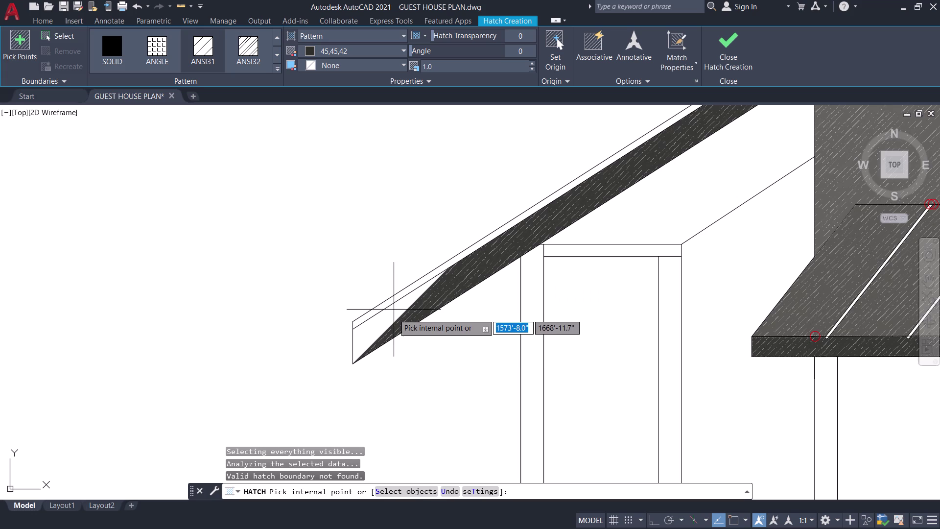
scroll(up, 3)
click(364, 319)
key(space)
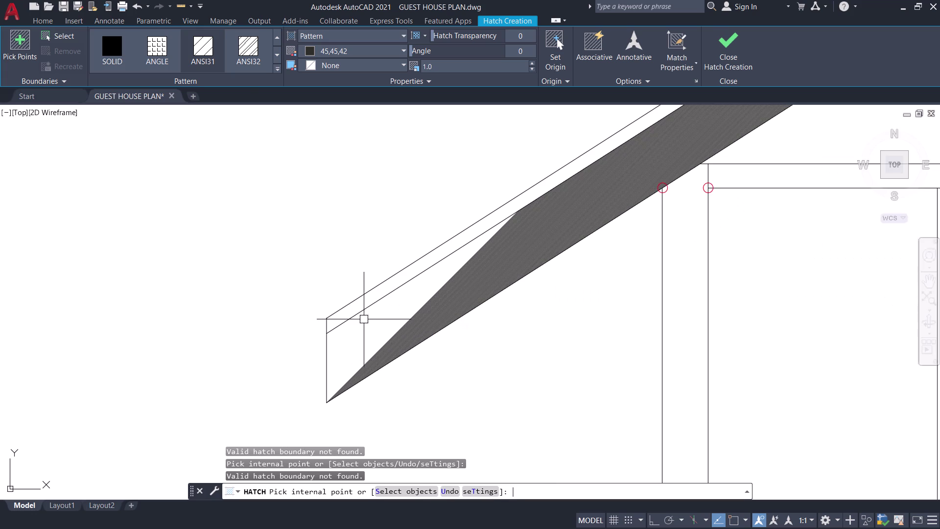
scroll(down, 3)
scroll(up, 3)
scroll(up, 3)
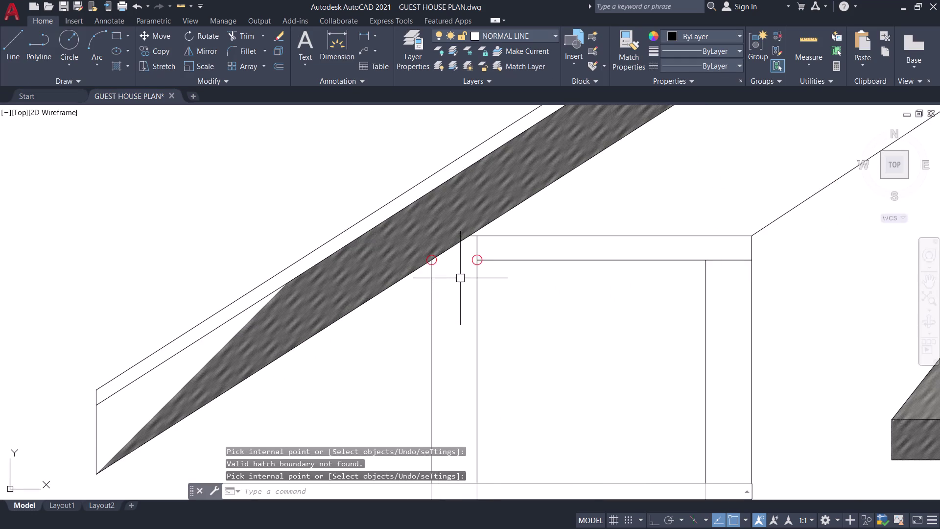
scroll(down, 3)
middle_drag(447, 257, 404, 314)
scroll(down, 3)
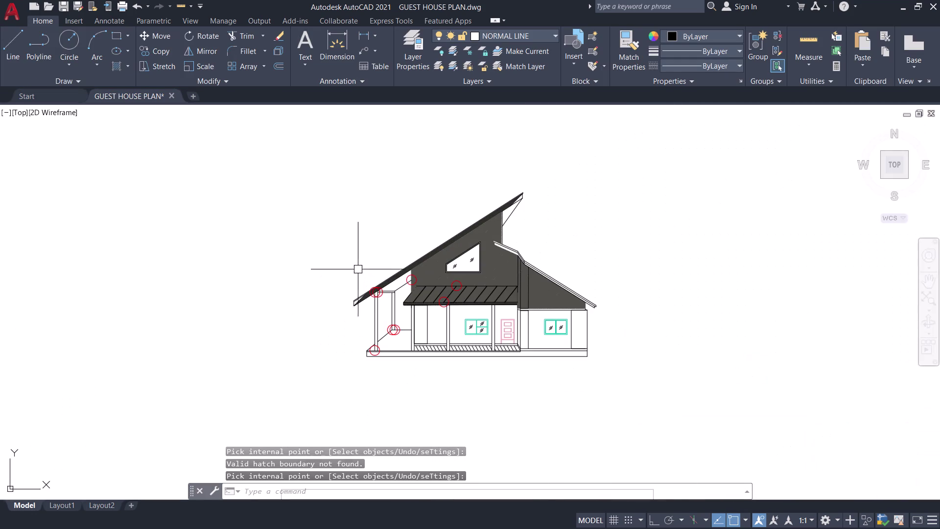
Window-select the whole elevation and JOIN its loose lines into polylines.
drag(696, 164, 695, 171)
click(267, 371)
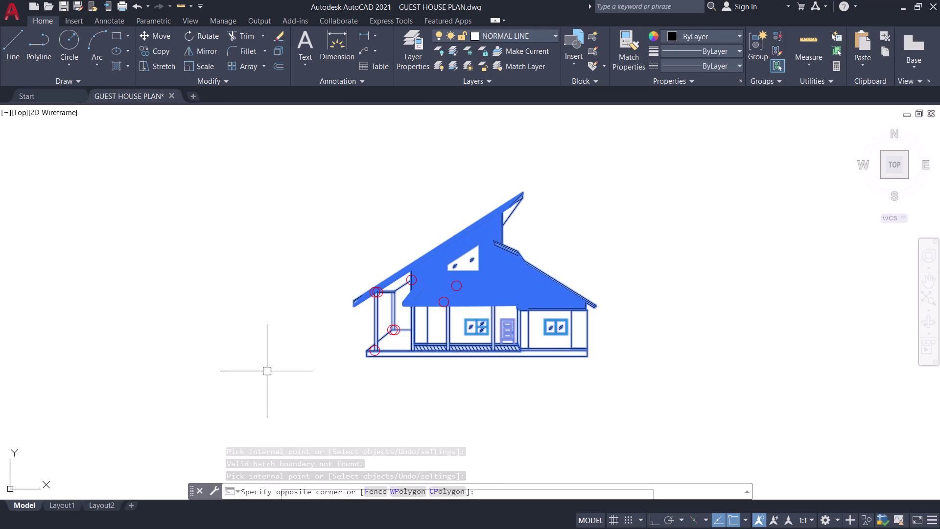
text(J)
key(space)
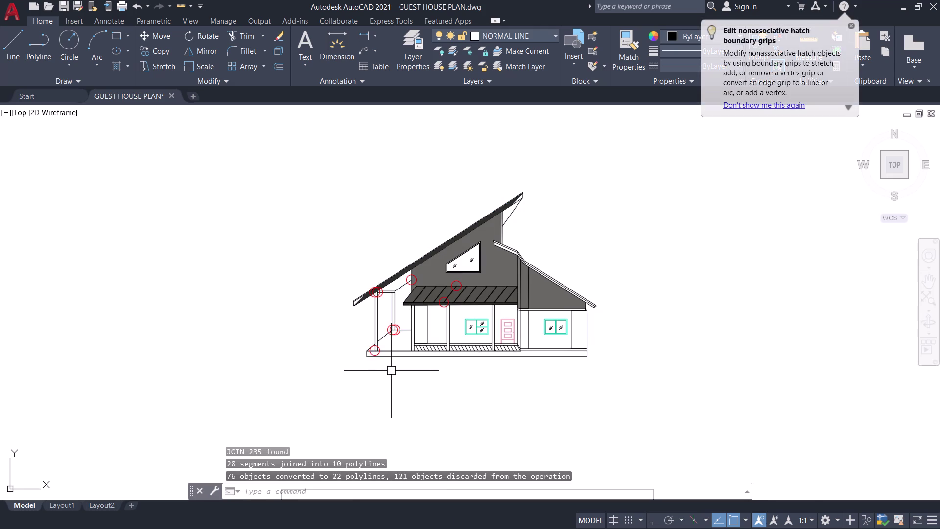
scroll(up, 3)
scroll(down, 3)
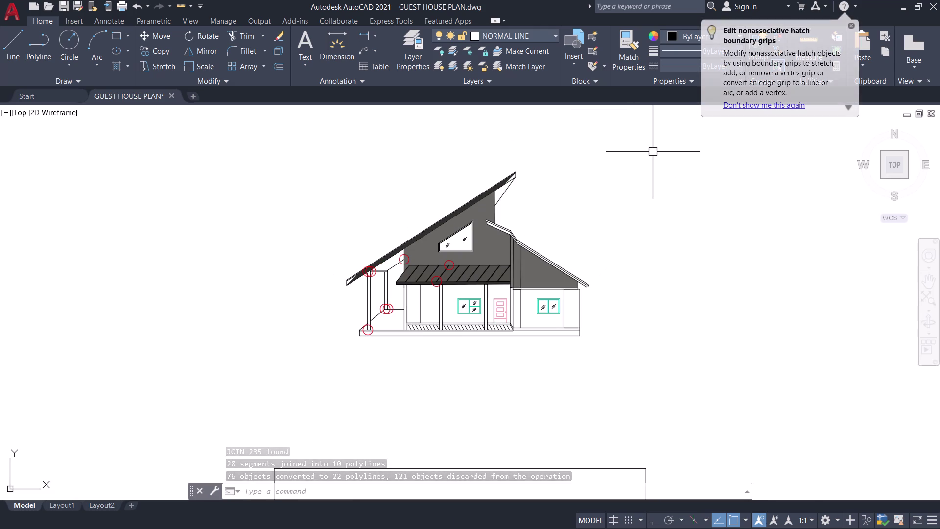
scroll(up, 3)
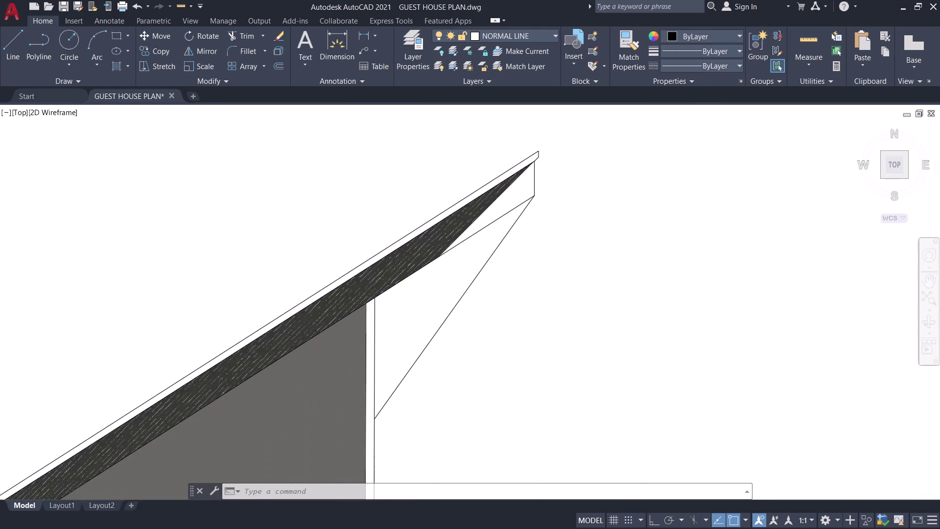
Hatch the left sloped roof edge strip dark by picking inside it.
text(H)
key(space)
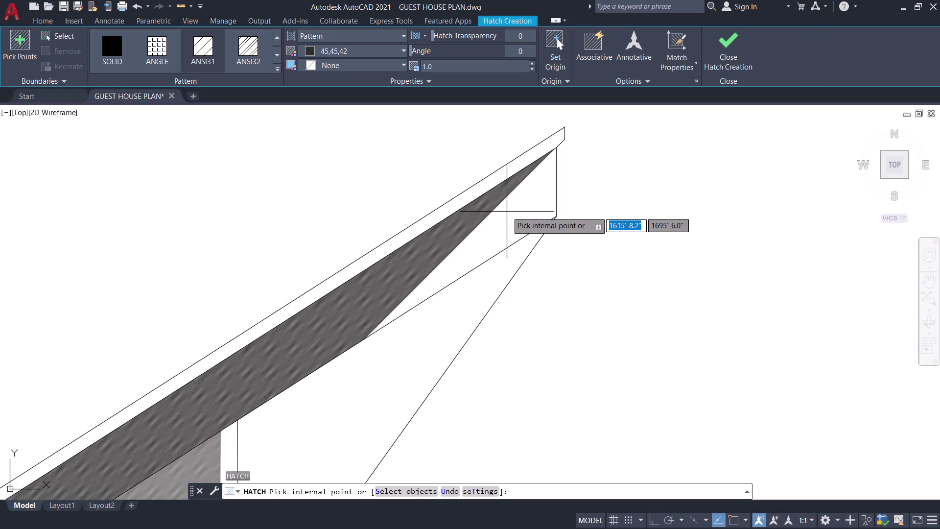
click(513, 220)
scroll(down, 3)
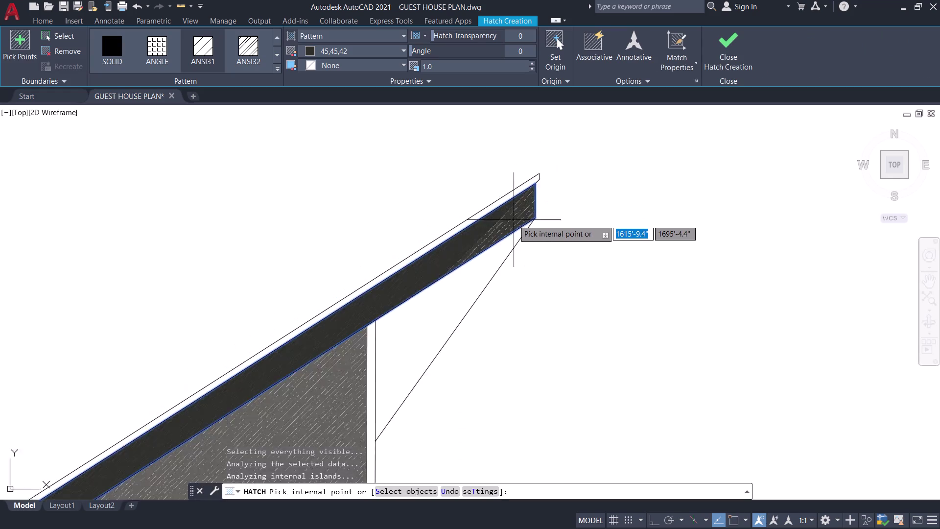
scroll(down, 3)
scroll(down, 3)
middle_drag(539, 251, 749, 181)
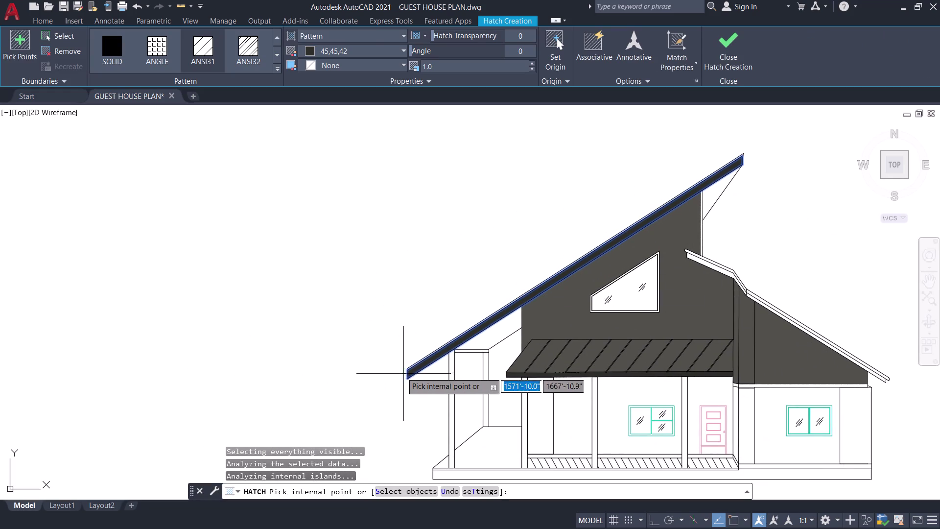
key(Escape)
scroll(up, 3)
scroll(down, 3)
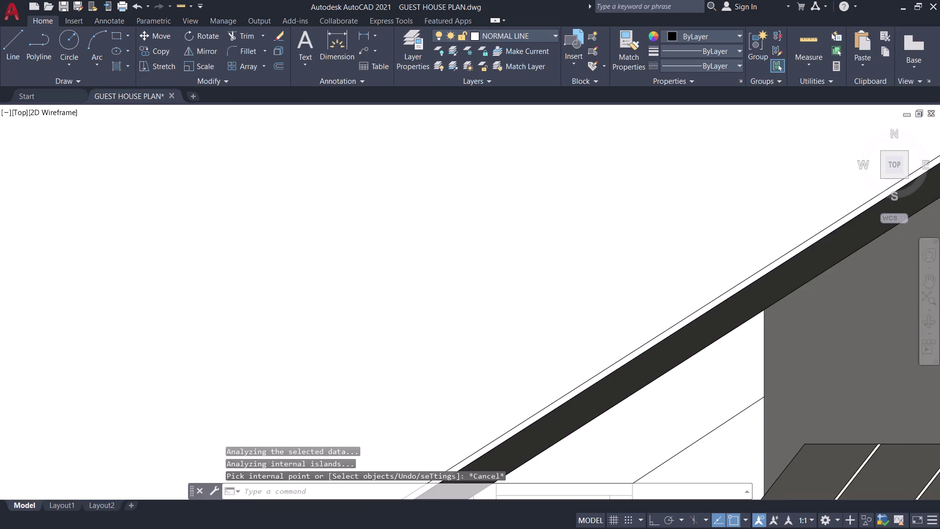
middle_drag(440, 304, 418, 267)
scroll(down, 3)
middle_drag(419, 267, 349, 280)
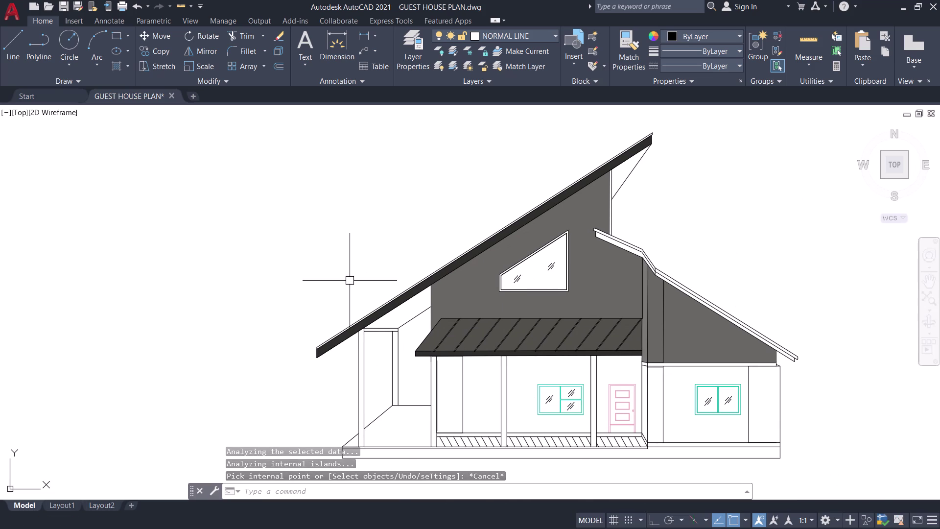
Hatch the thin upper roof fascia strip using the recent dark colour.
text(H)
key(space)
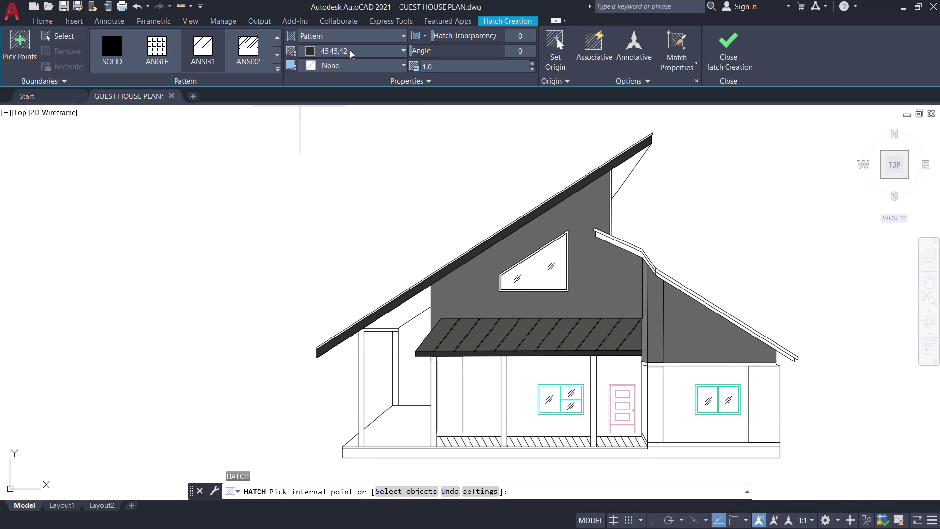
click(350, 49)
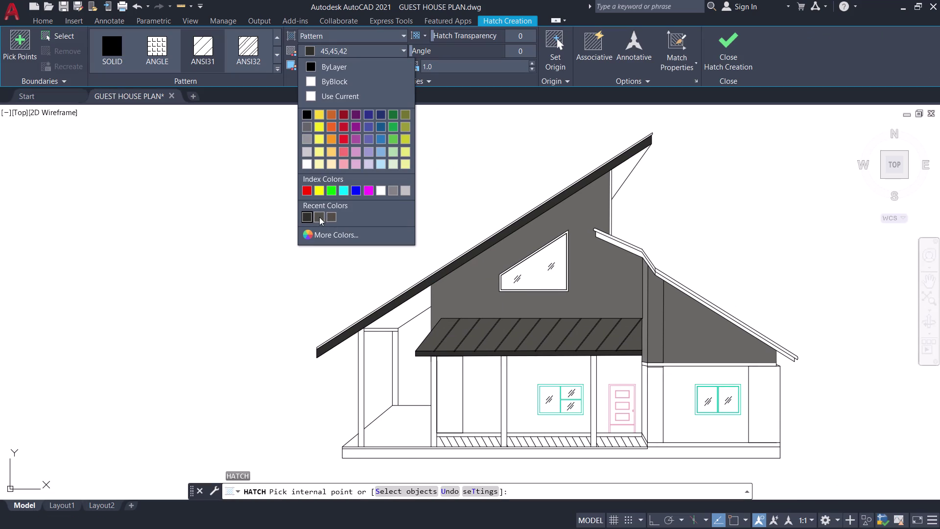
click(330, 219)
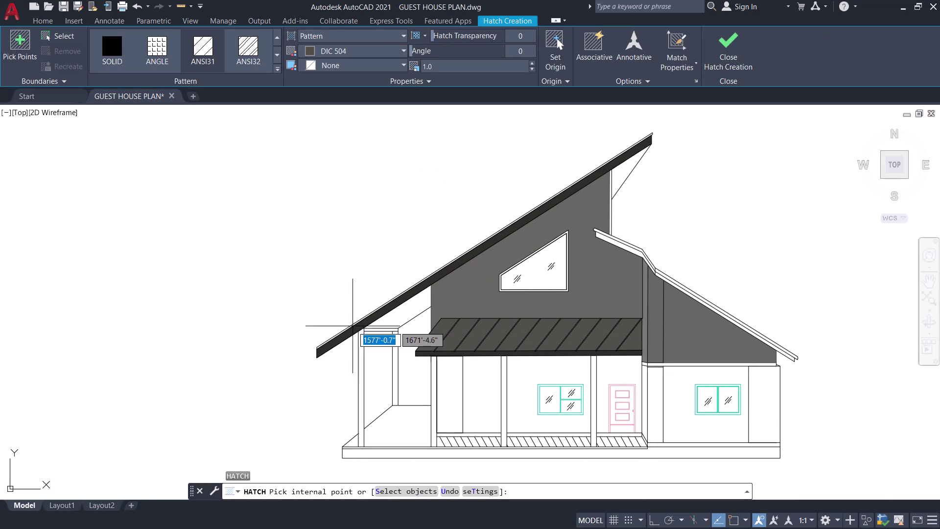
scroll(up, 3)
click(380, 409)
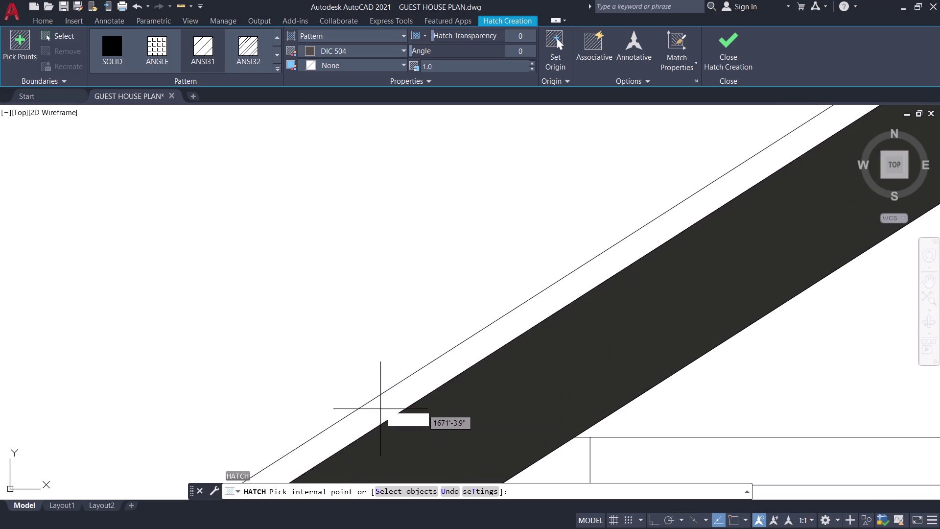
scroll(down, 3)
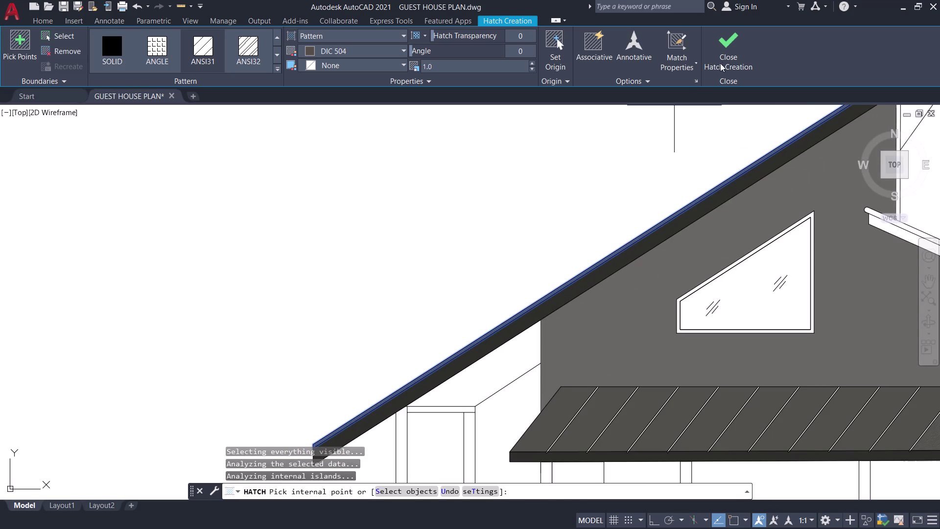
click(729, 54)
Bring the tall roof peak into view and start another hatch.
scroll(down, 3)
scroll(up, 3)
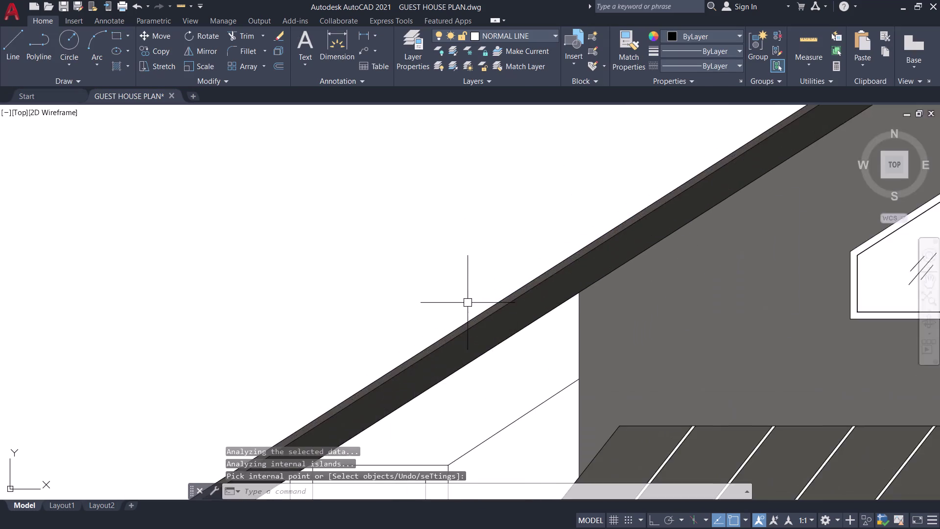
scroll(up, 3)
scroll(down, 3)
scroll(down, 3)
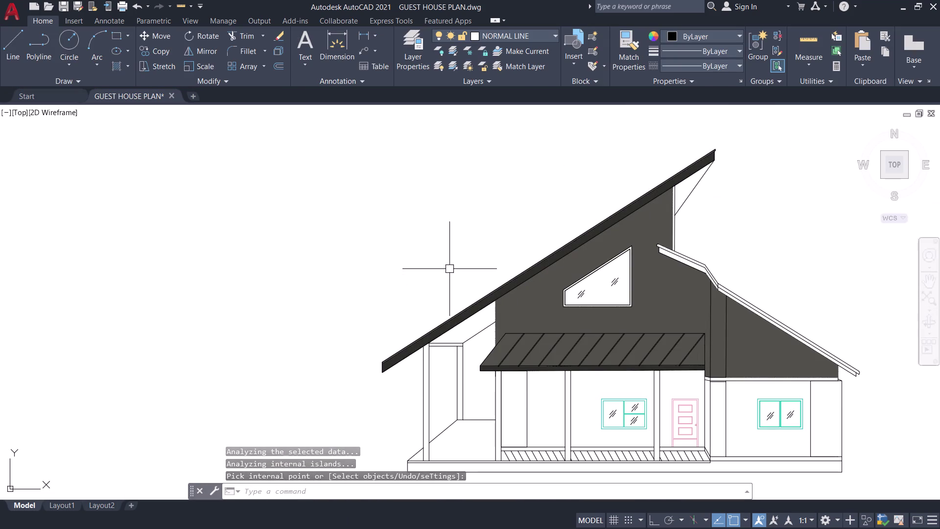
middle_drag(516, 229, 377, 307)
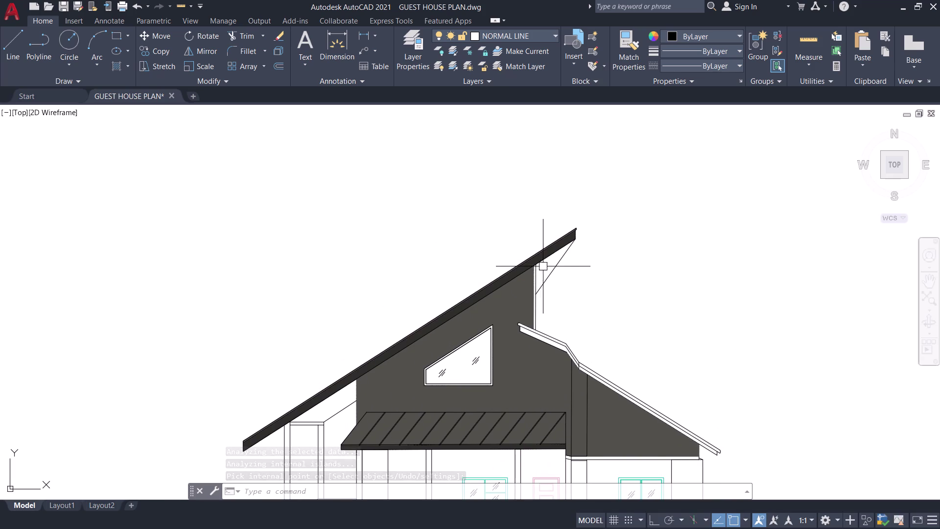
scroll(up, 3)
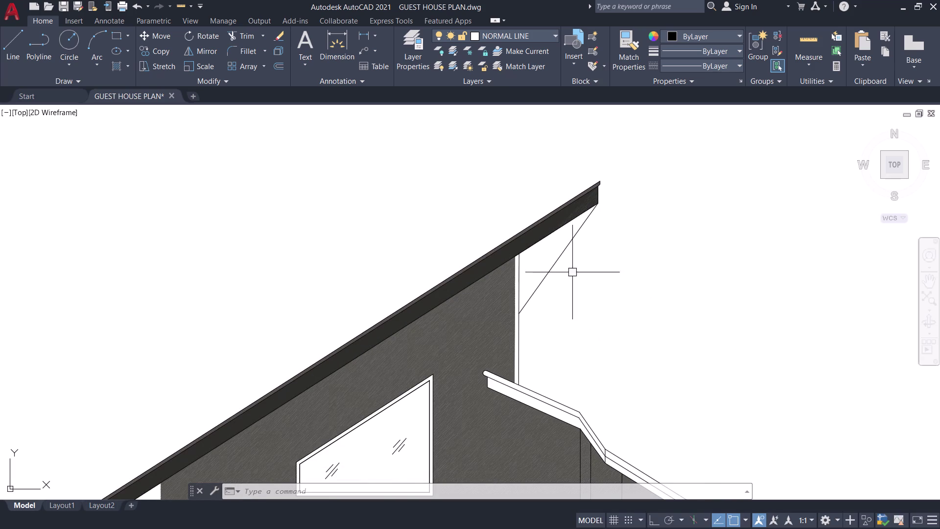
key(space)
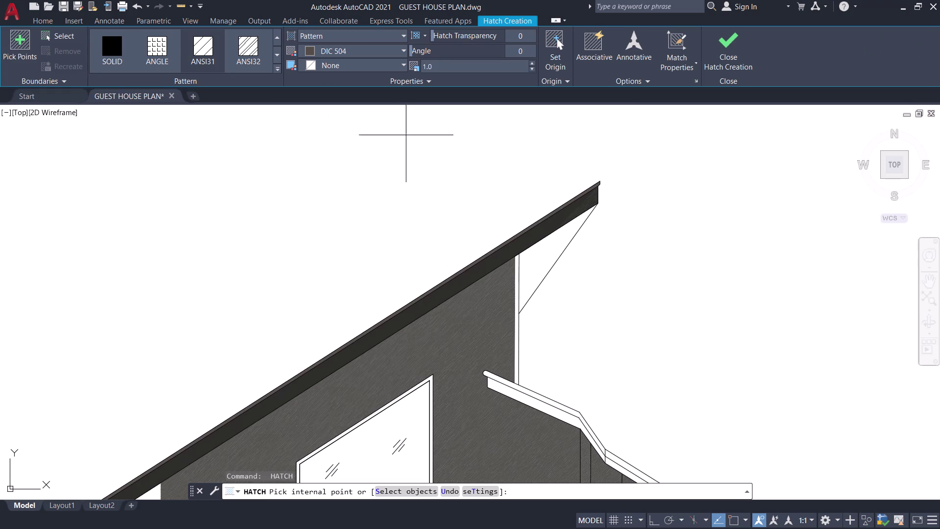
Hatch the triangle under the roof eave grey with transparency 26.
click(539, 251)
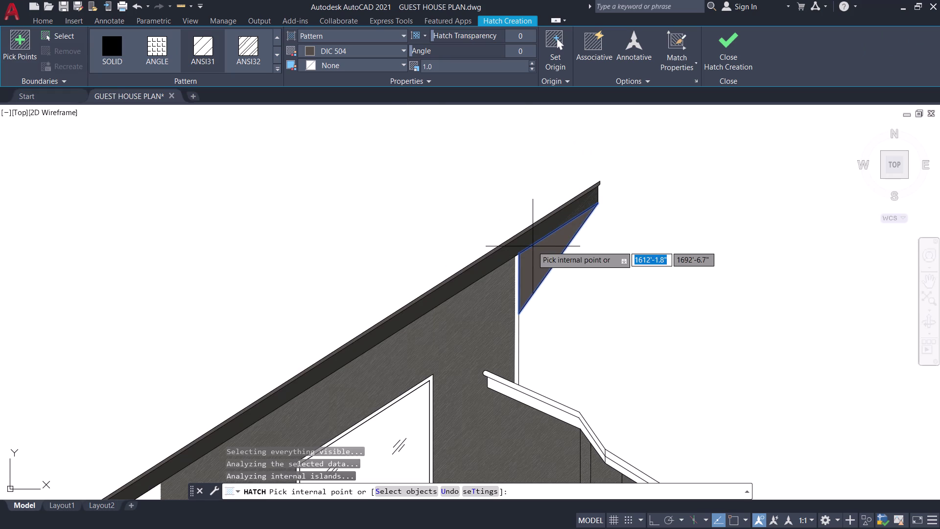
drag(438, 34, 467, 39)
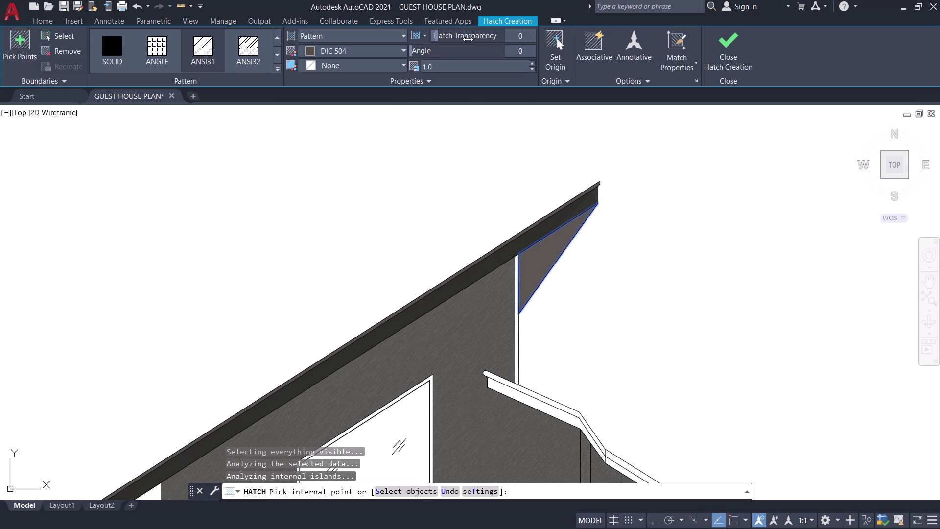
drag(467, 39, 507, 42)
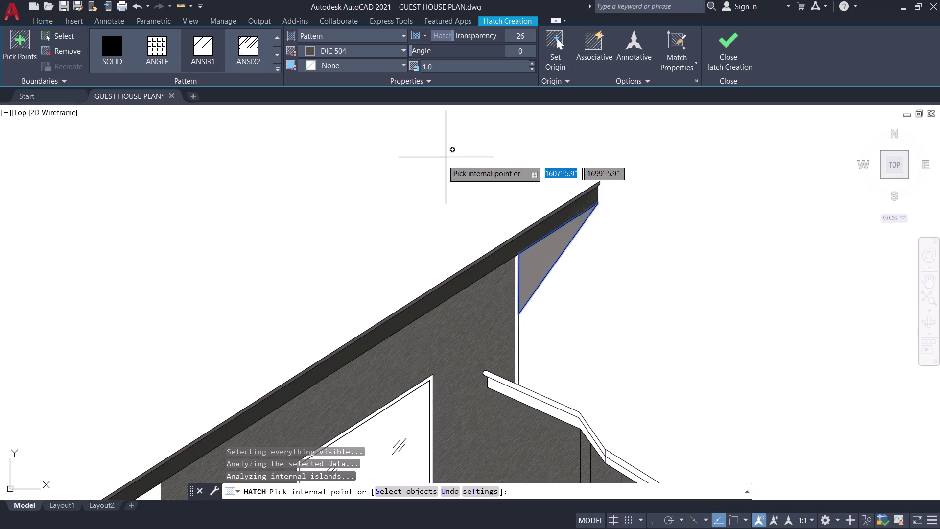
scroll(down, 3)
middle_drag(425, 196, 519, 171)
click(729, 51)
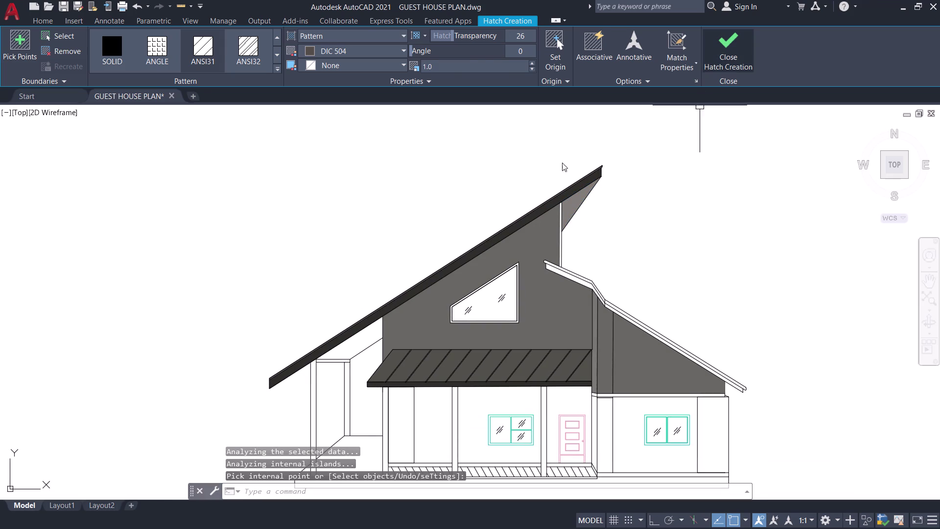
Pan toward the lower roof edge and start a hatch coloured 45,45,42.
middle_drag(346, 271, 419, 209)
scroll(up, 3)
scroll(down, 3)
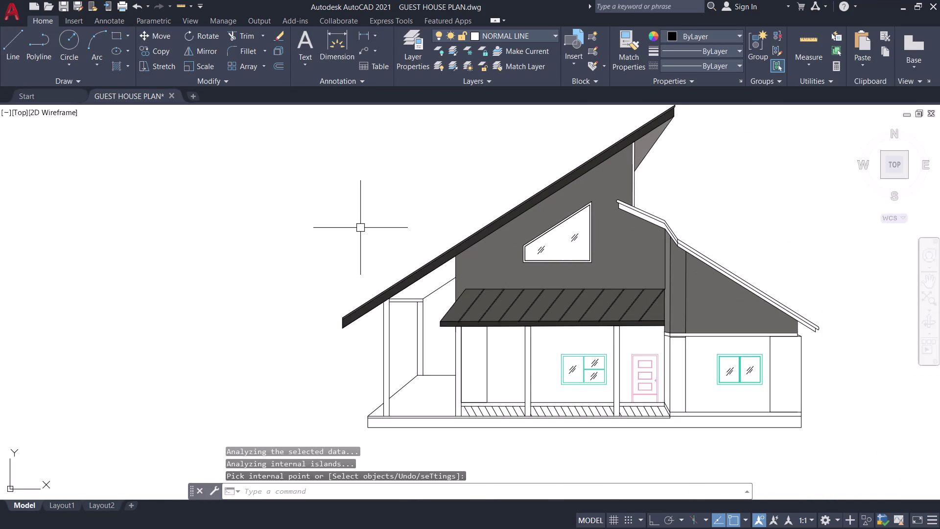
middle_drag(361, 228, 258, 227)
scroll(up, 3)
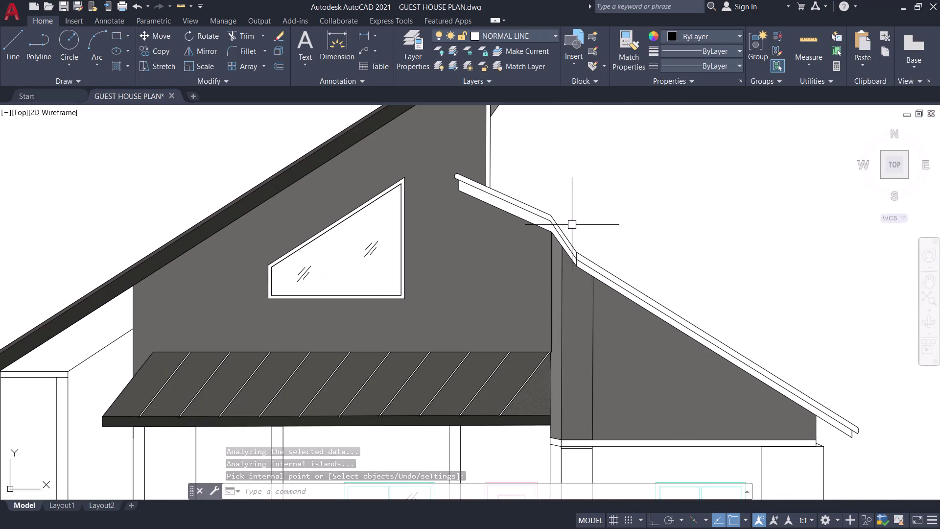
key(space)
click(389, 51)
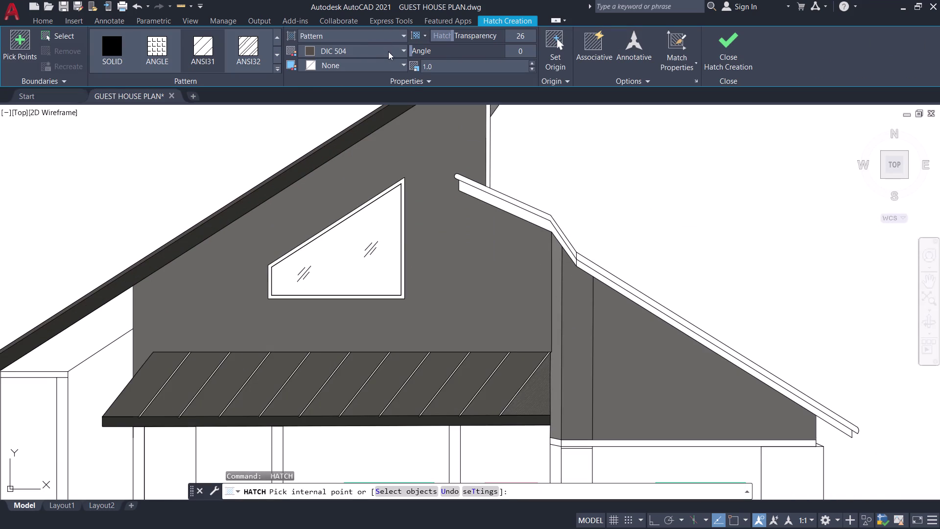
click(307, 217)
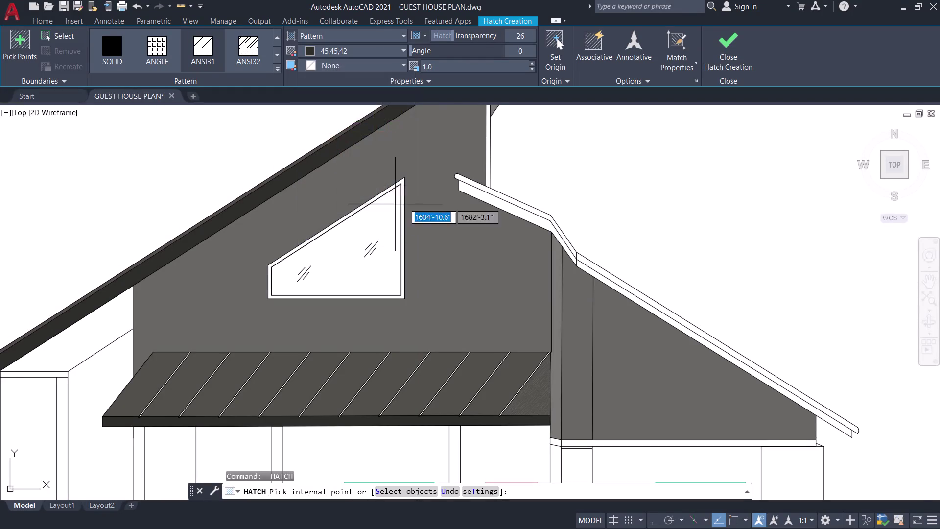
Hatch both parts of the fascia strip under the lower roof in 45,45,42.
scroll(up, 3)
click(504, 216)
scroll(down, 3)
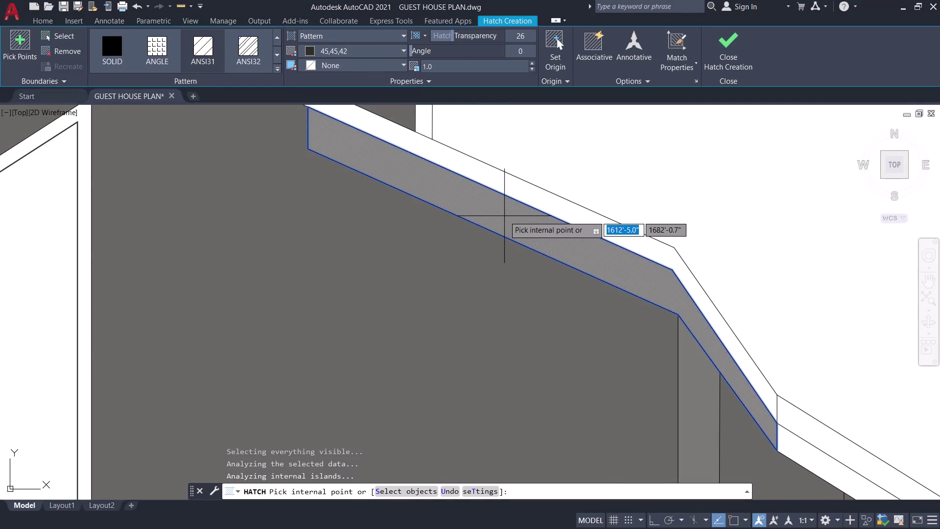
scroll(up, 3)
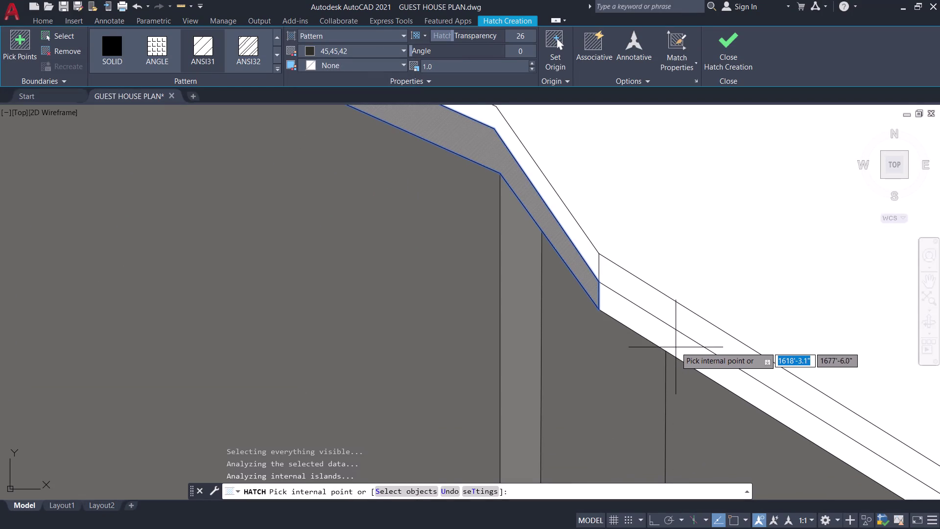
click(676, 344)
scroll(down, 3)
scroll(down, 3)
middle_drag(758, 315, 758, 314)
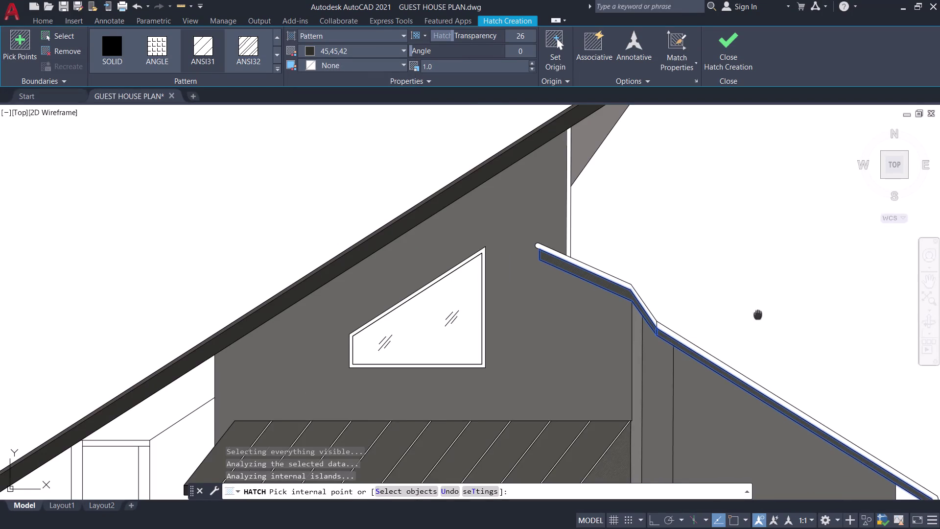
middle_drag(758, 314, 624, 222)
middle_drag(625, 221, 664, 297)
click(732, 44)
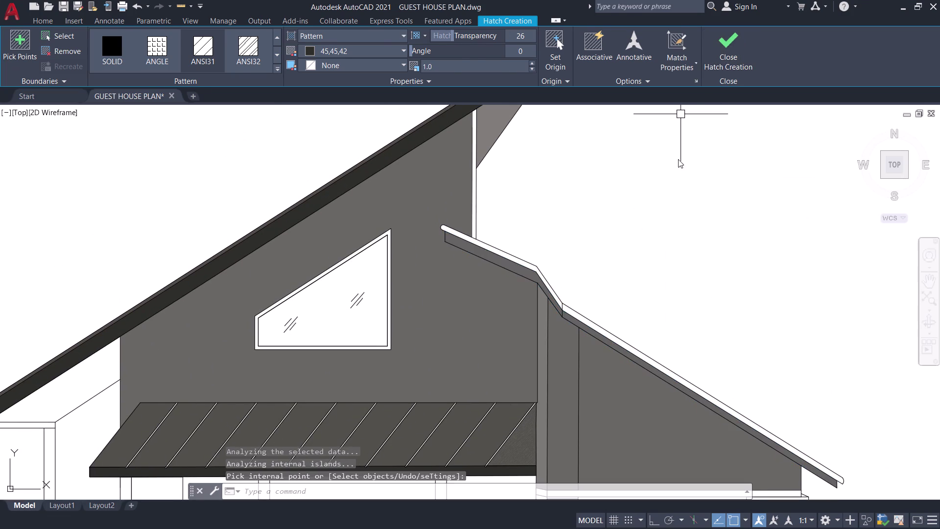
Start and cancel an unneeded repeat hatch, then zoom toward the fascia.
key(h)
key(space)
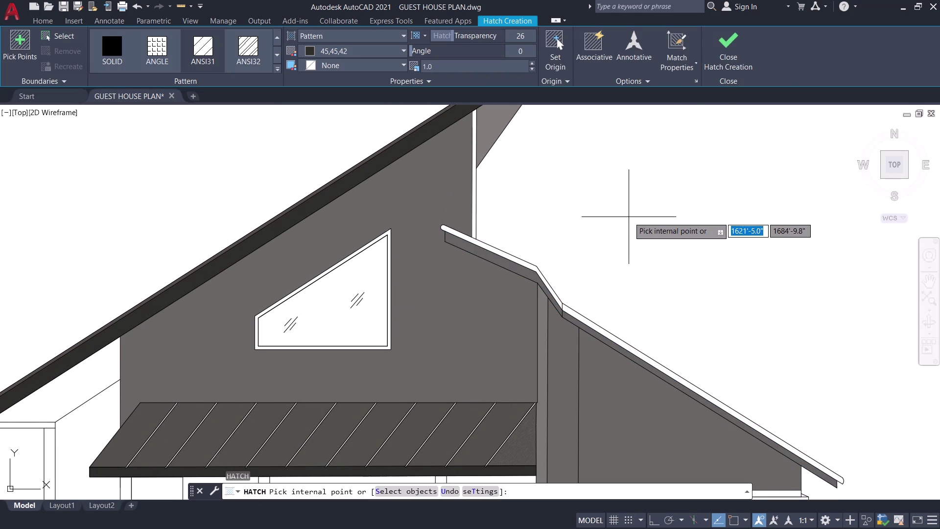
key(Escape)
scroll(up, 3)
middle_drag(593, 262, 593, 261)
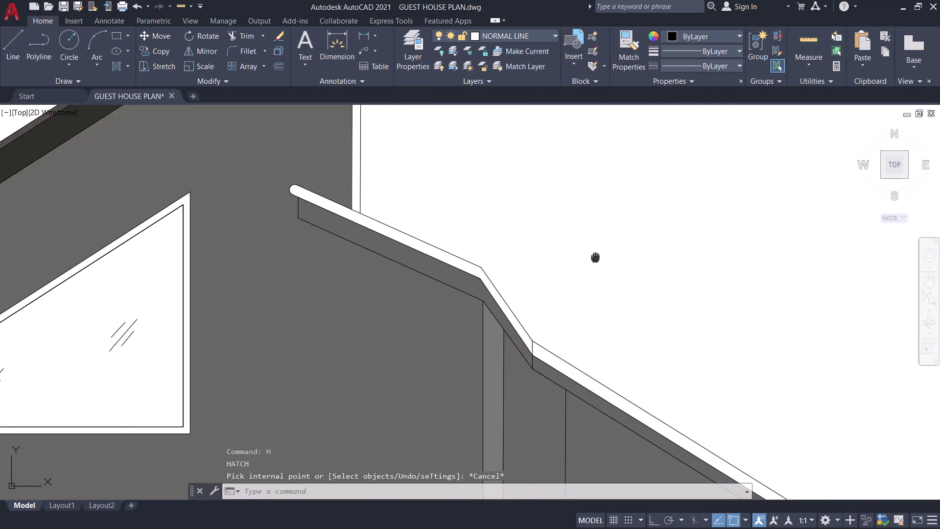
Lower the upper fascia hatch's transparency from 26 to 5.
middle_drag(594, 261, 620, 219)
click(591, 342)
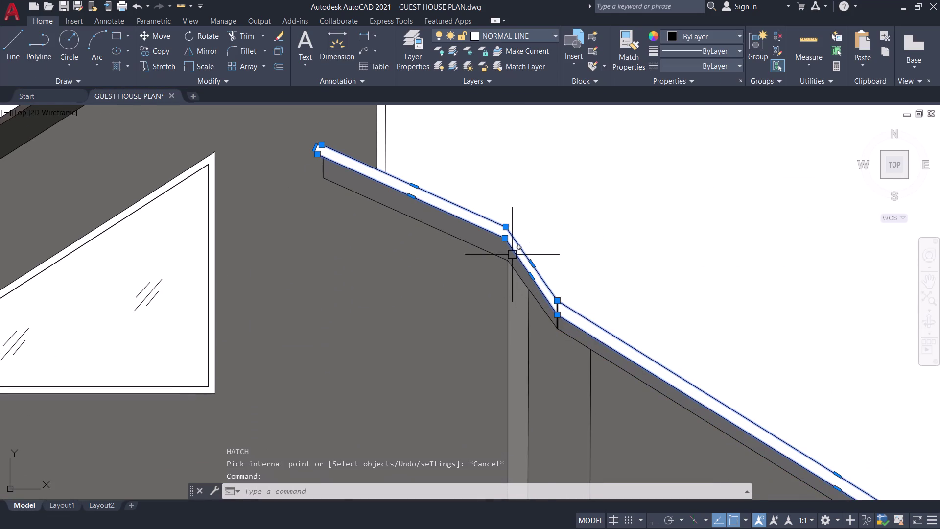
scroll(up, 3)
click(487, 247)
scroll(down, 3)
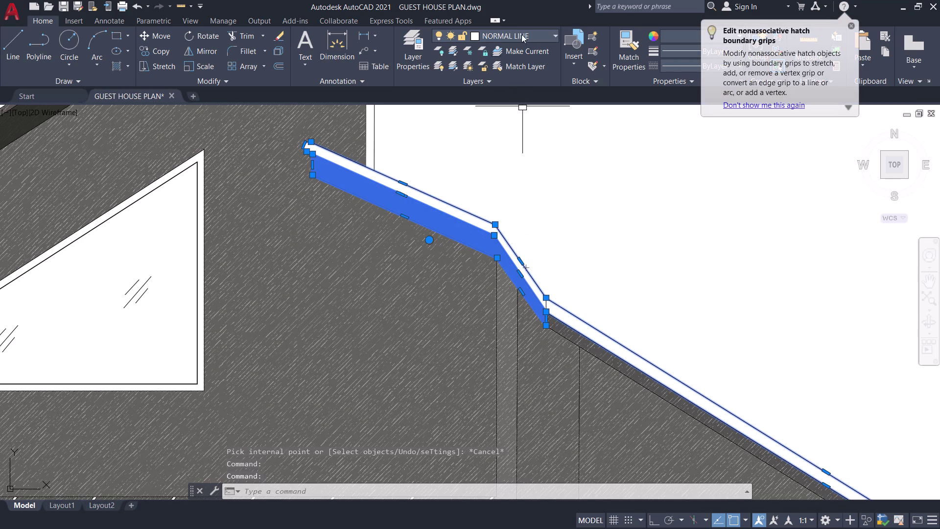
click(573, 334)
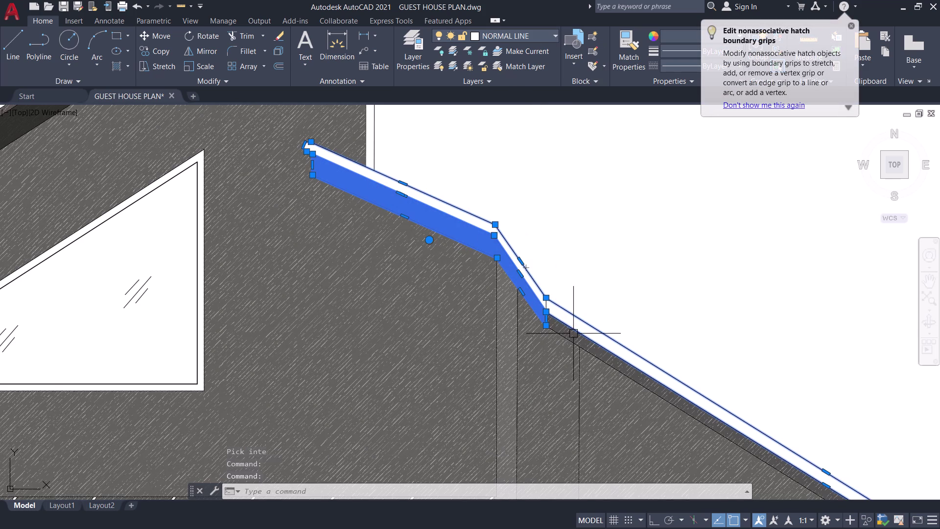
click(573, 333)
double_click(473, 236)
key(Escape)
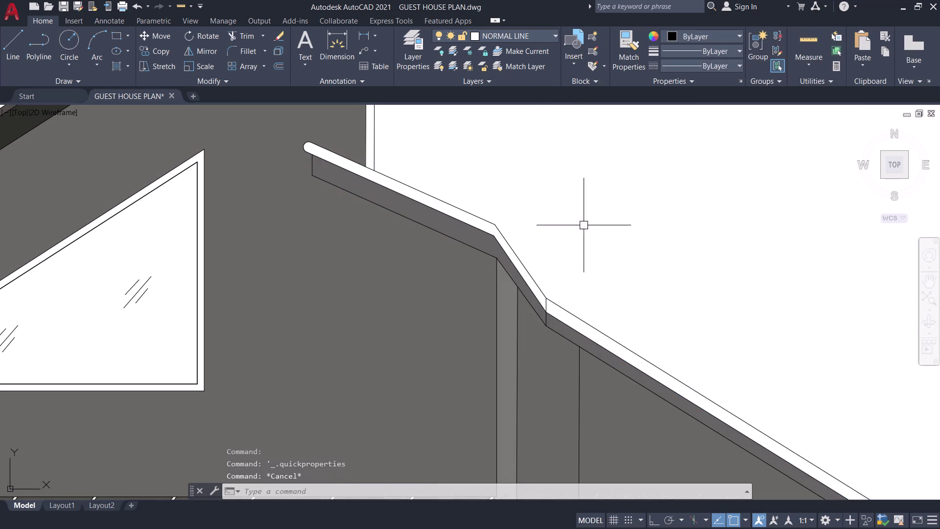
double_click(459, 231)
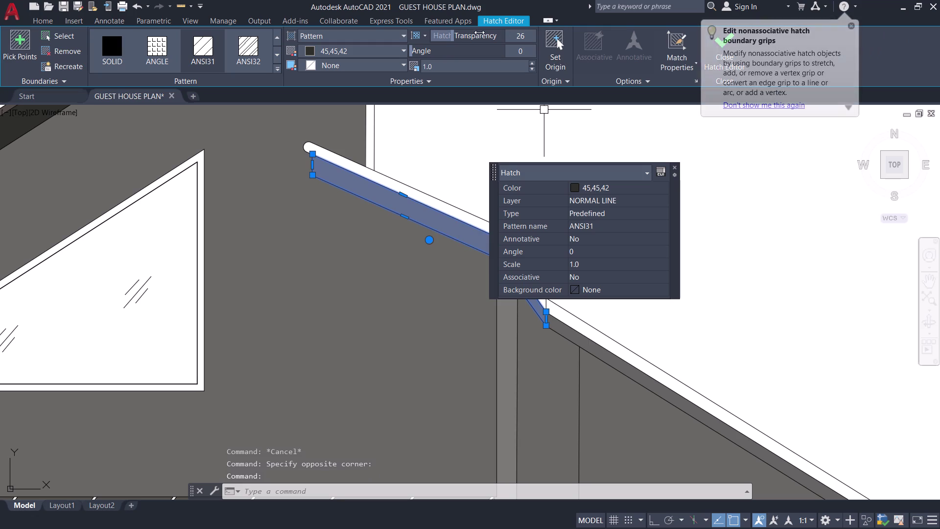
drag(455, 37, 415, 36)
click(675, 165)
key(Escape)
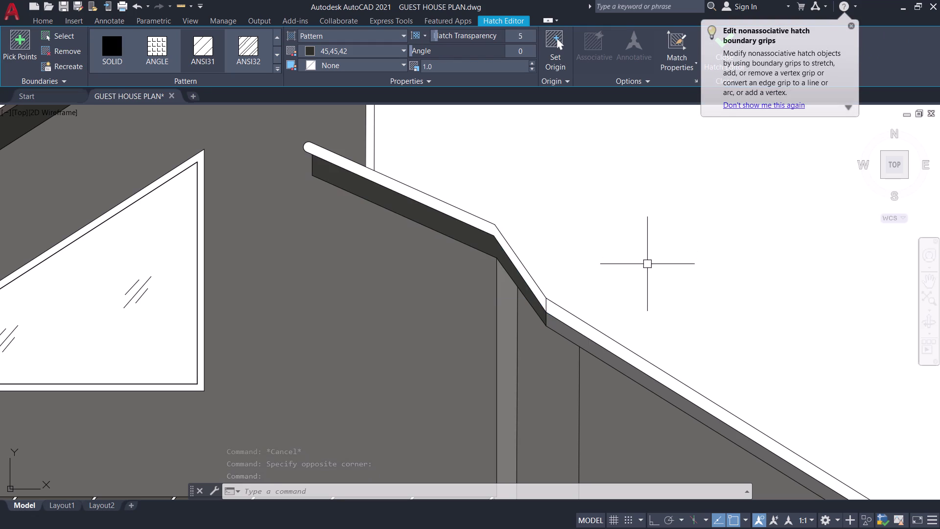
Set the lower fascia band's hatch transparency to 5 as well.
scroll(up, 3)
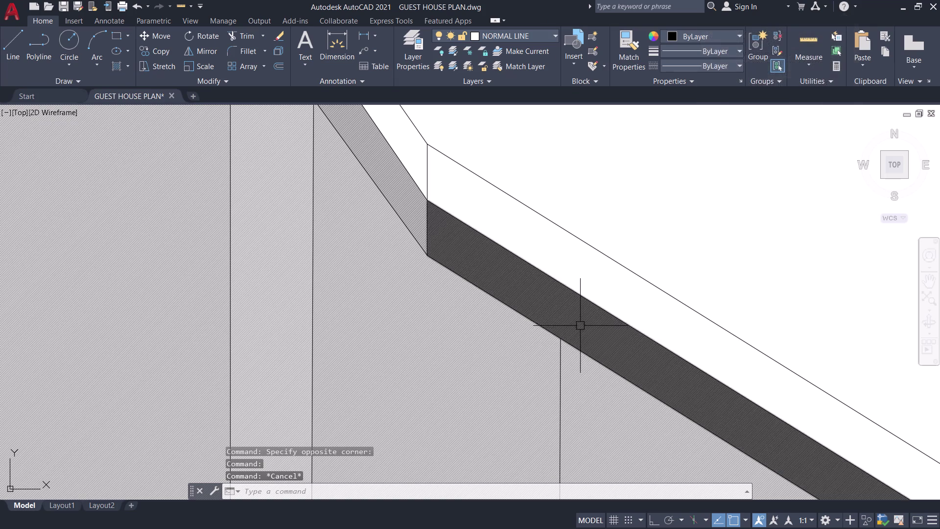
click(580, 325)
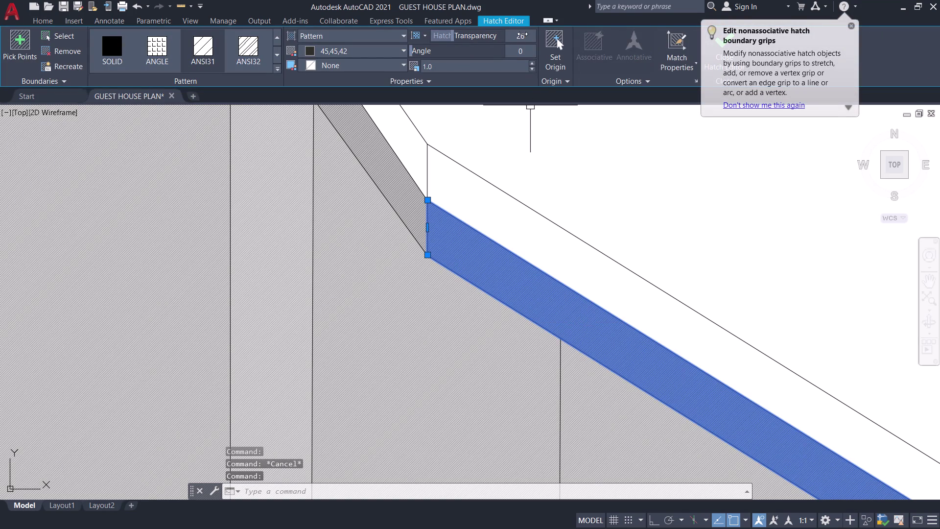
click(523, 33)
key(5)
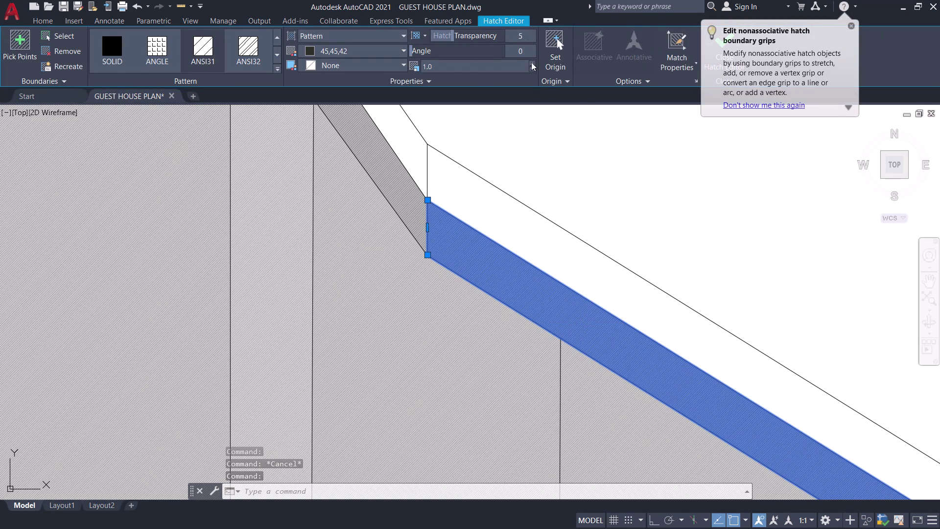
click(576, 124)
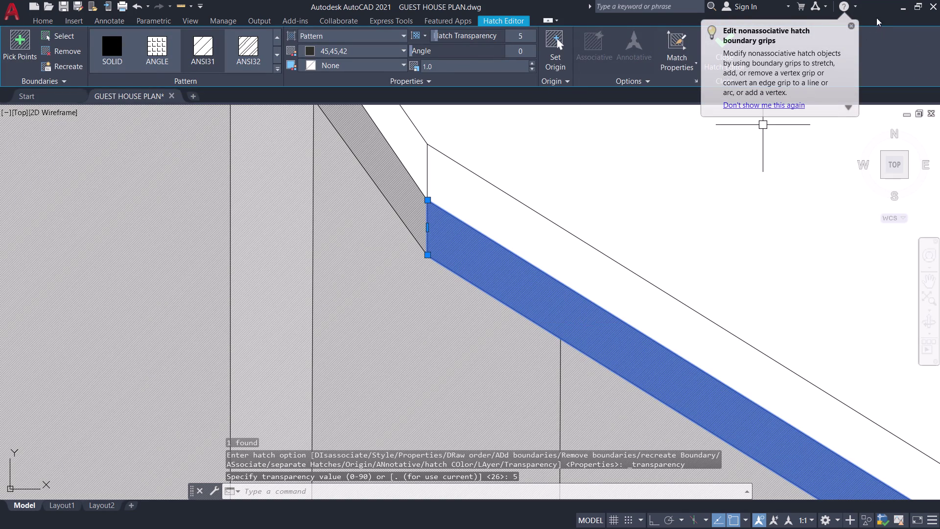
click(851, 24)
click(743, 63)
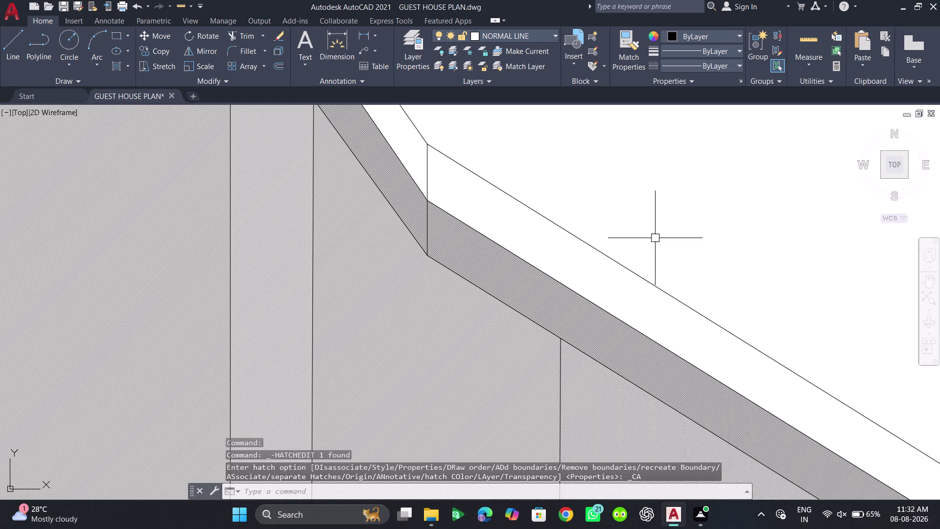
scroll(down, 3)
key(Escape)
scroll(down, 3)
middle_drag(709, 216, 708, 227)
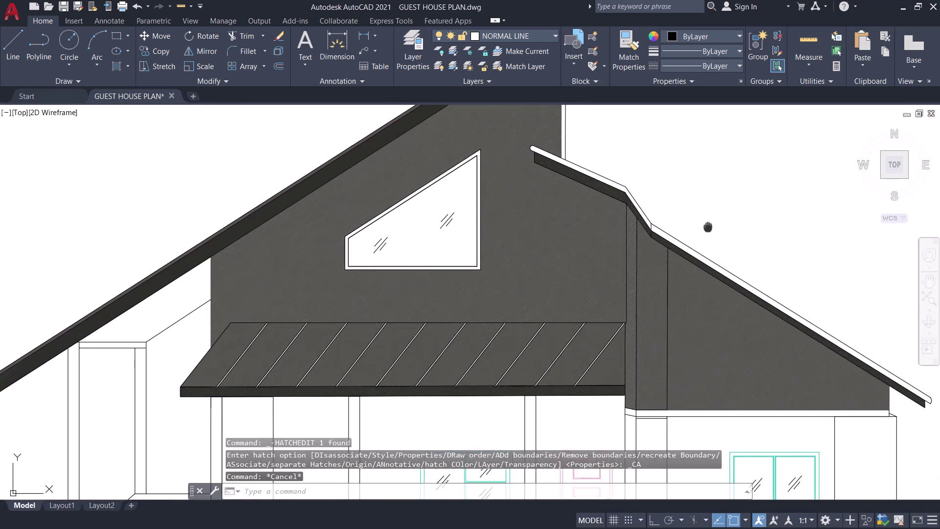
Start a hatch and pick the narrow band beneath the right gable wall.
middle_drag(708, 226, 609, 303)
middle_drag(592, 288, 635, 243)
middle_drag(631, 234, 588, 189)
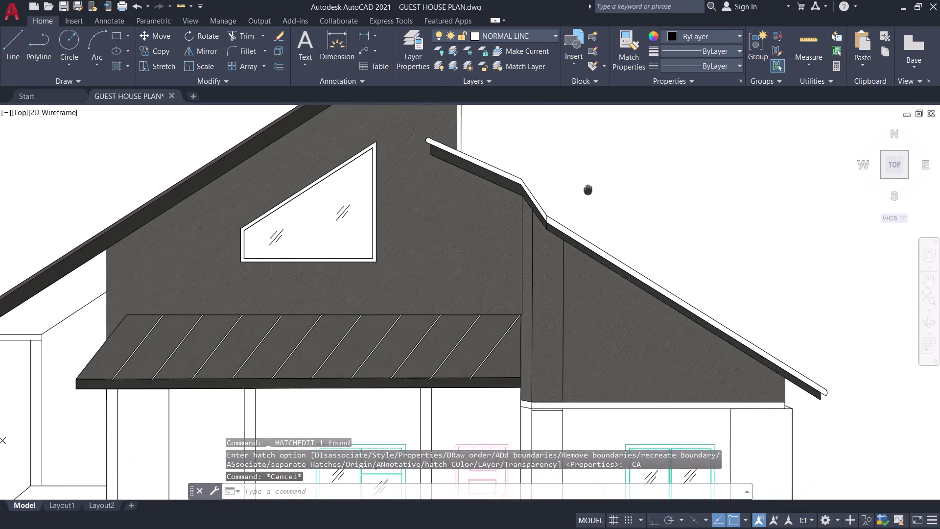
middle_drag(588, 189, 605, 146)
text(H)
key(space)
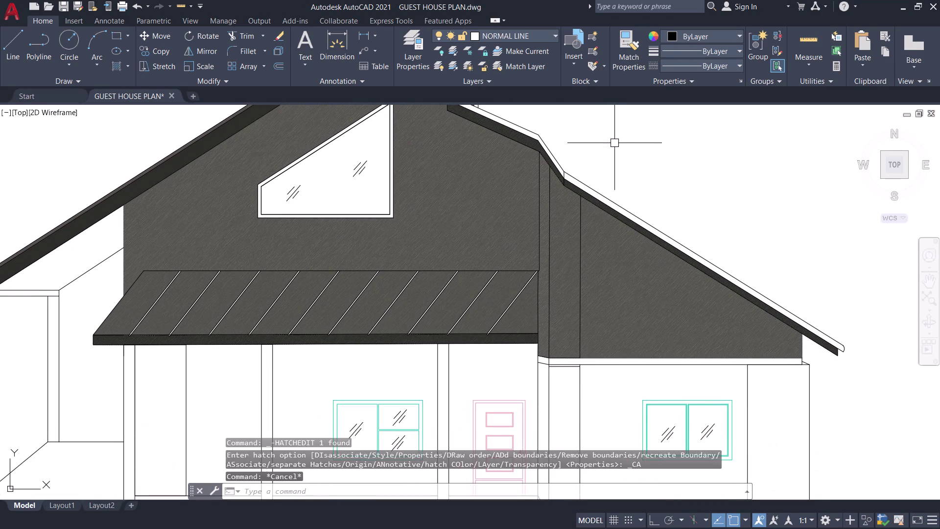
scroll(up, 3)
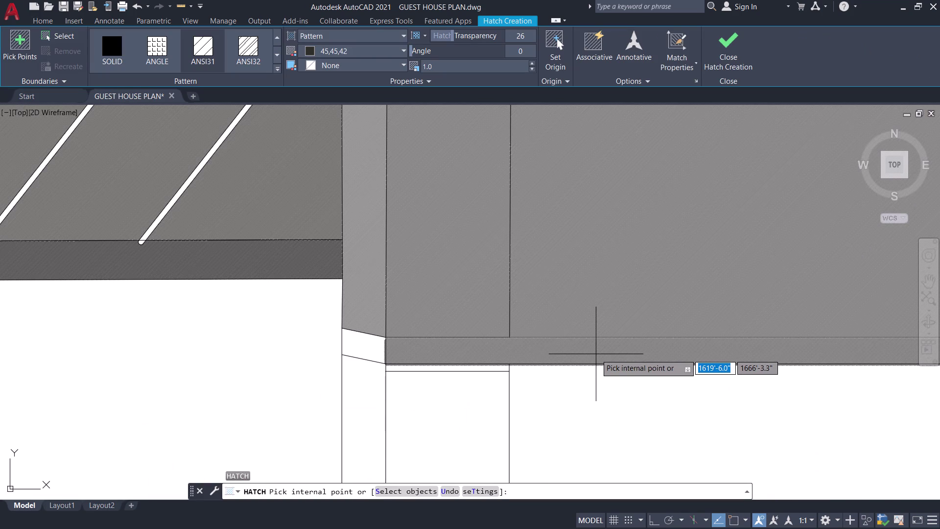
click(596, 354)
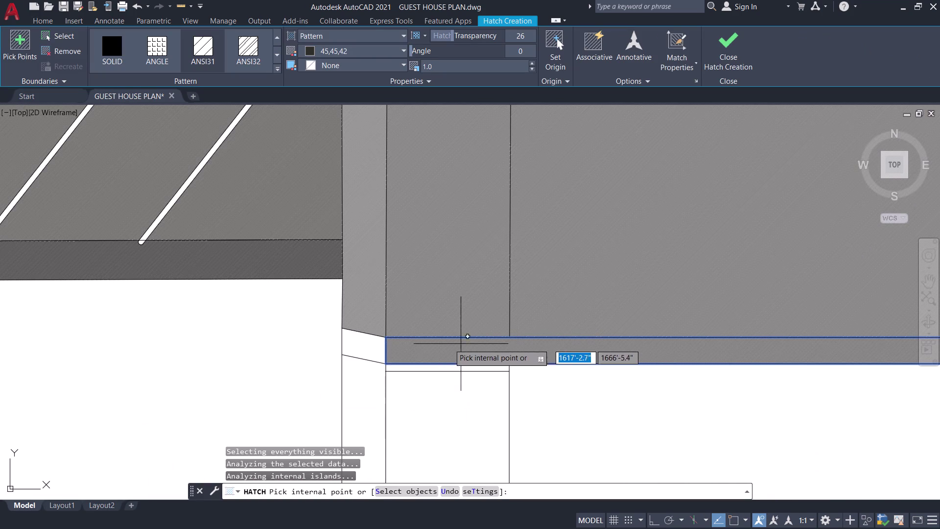
click(359, 351)
scroll(down, 3)
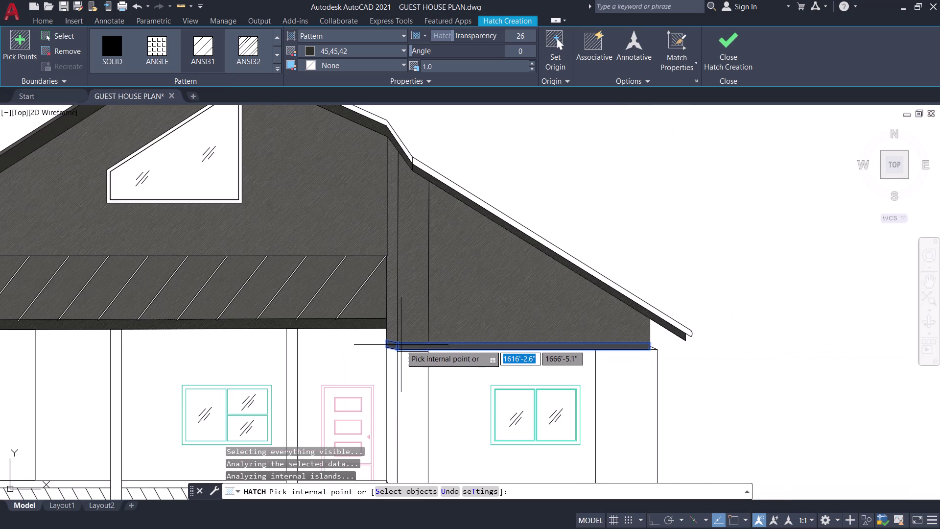
Set the band hatch transparency to 5 and apply it.
click(519, 34)
click(524, 35)
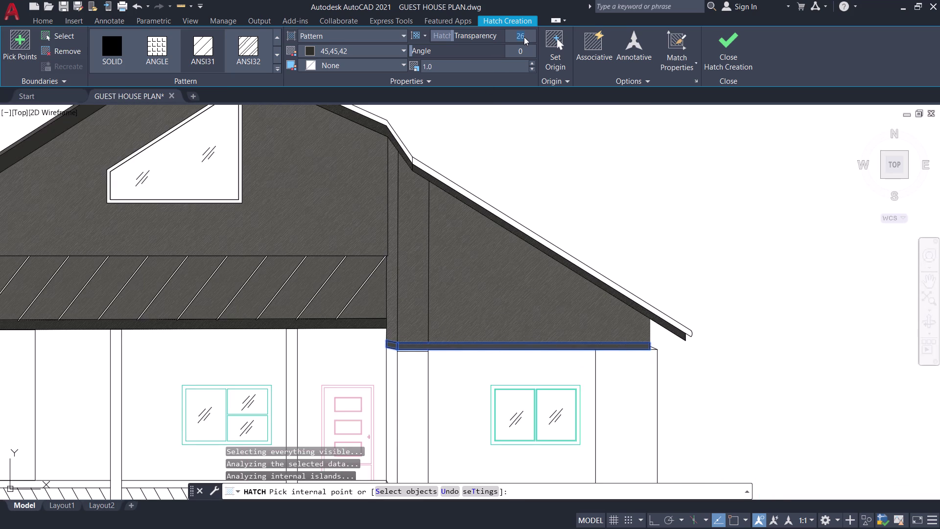
key(5)
key(Return)
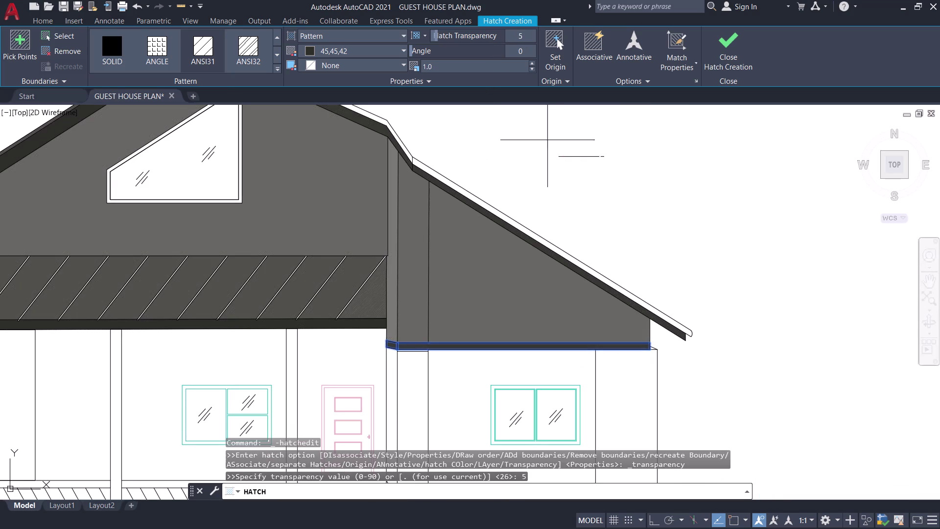
click(747, 42)
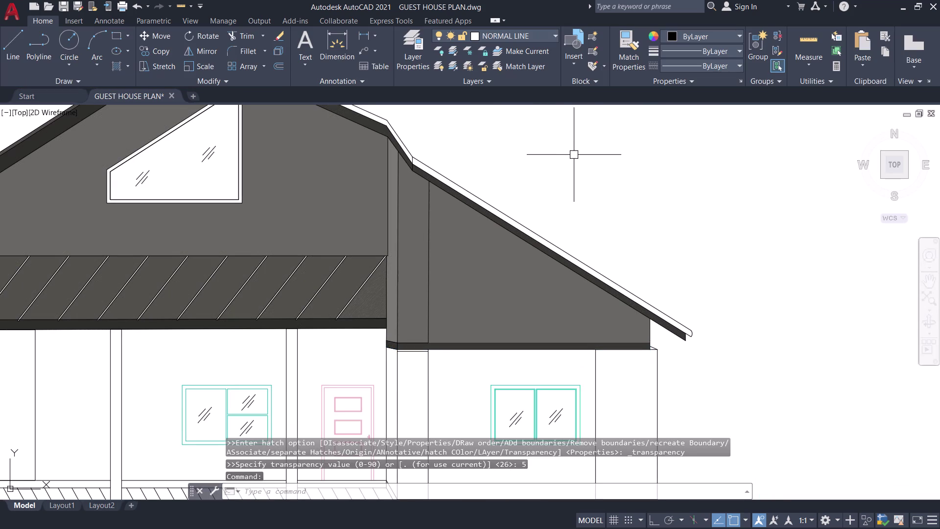
key(h)
key(space)
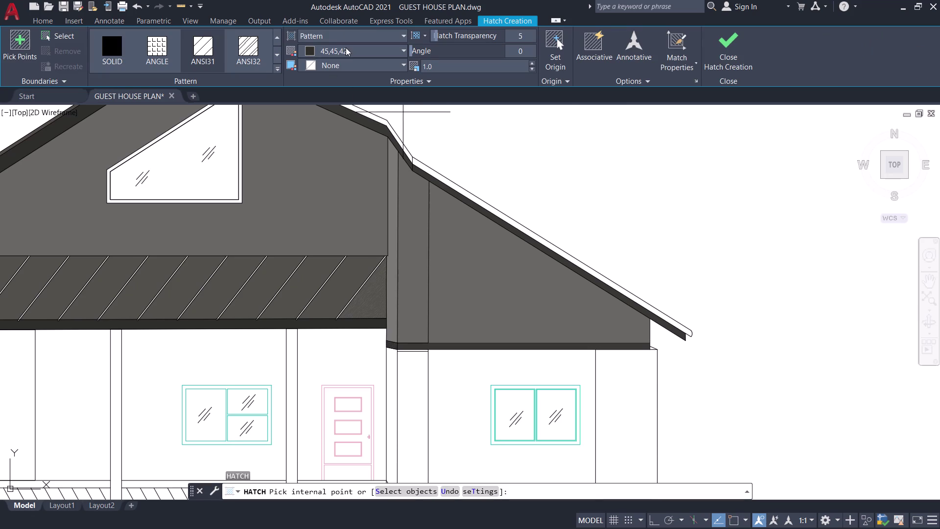
Set the hatch colour to DIC 504 and pick the lower right roof's edge trim.
click(346, 48)
click(331, 216)
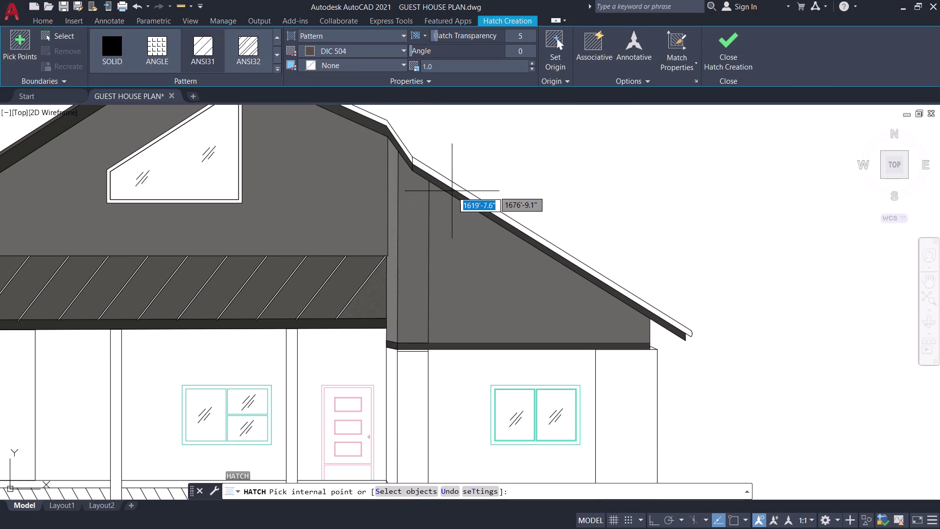
scroll(up, 3)
click(470, 186)
scroll(down, 3)
scroll(down, 3)
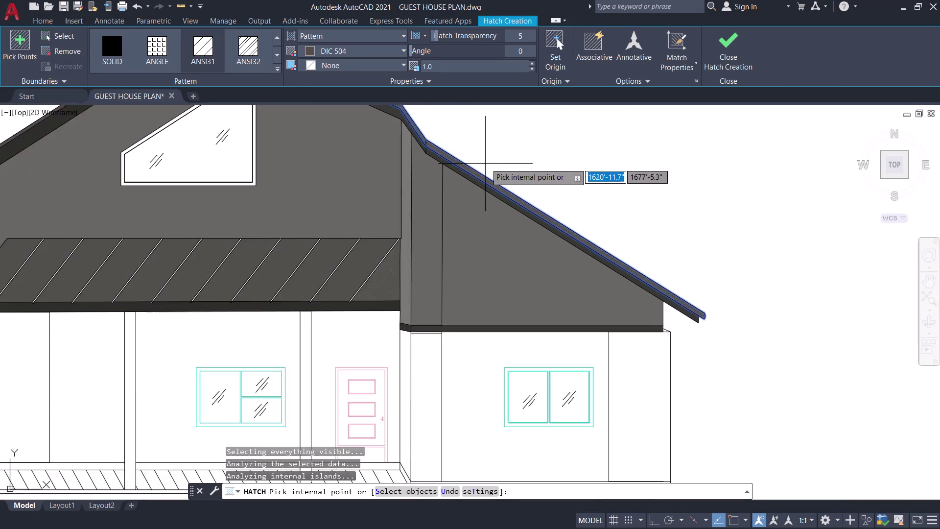
middle_drag(486, 163, 602, 253)
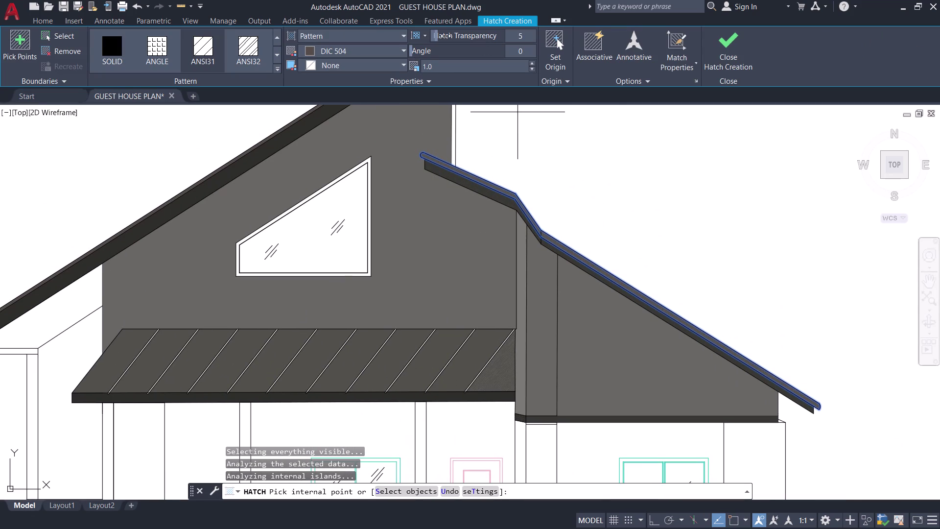
drag(443, 34, 472, 31)
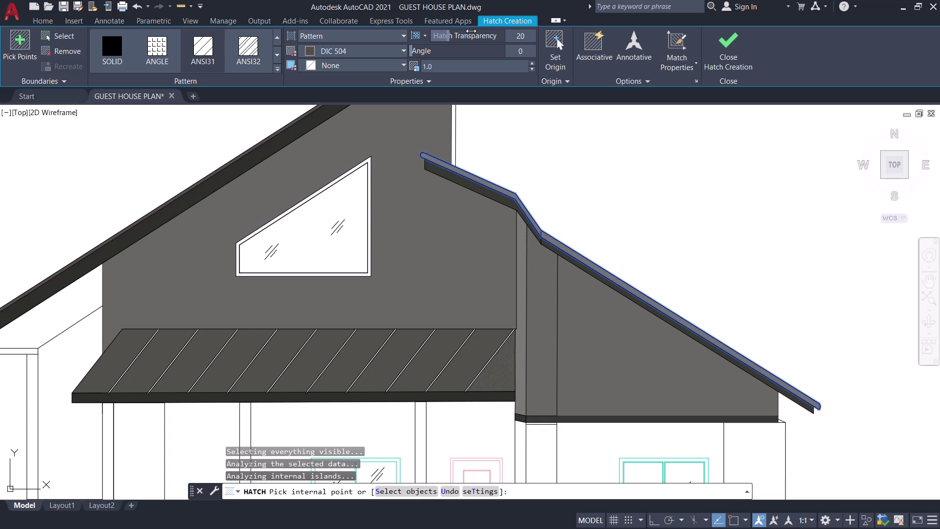
drag(471, 31, 465, 31)
Add the thin vertical strip beside the tall wall, set transparency 23, and apply.
middle_drag(551, 168, 593, 253)
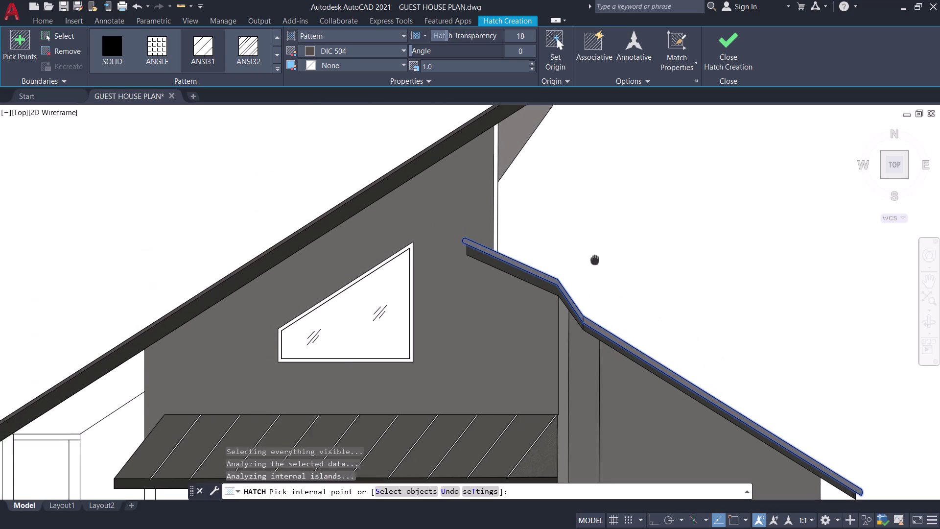
middle_drag(593, 253, 599, 268)
scroll(up, 3)
click(514, 229)
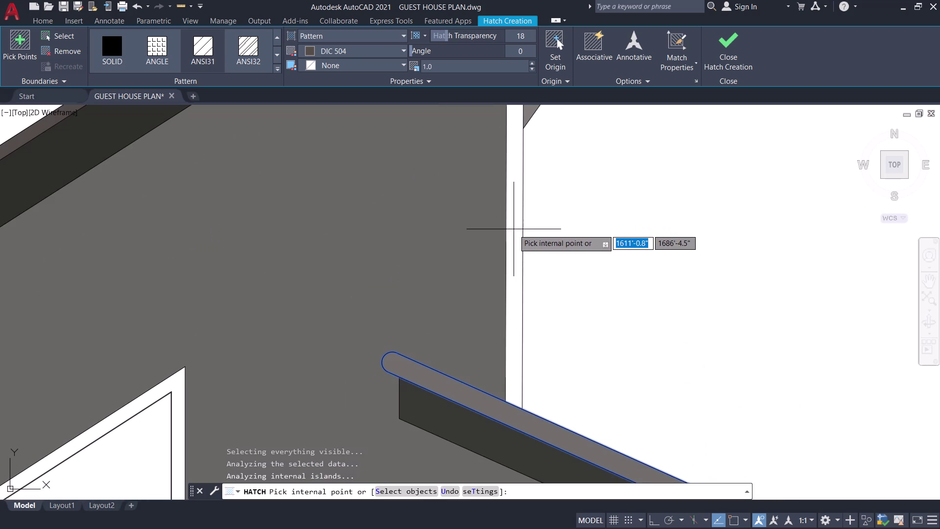
scroll(down, 3)
scroll(down, 3)
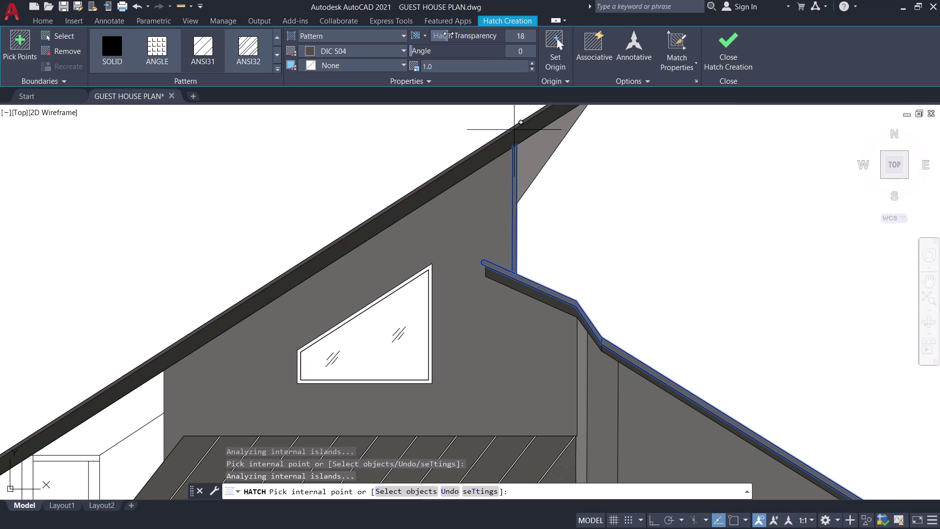
drag(451, 34, 468, 33)
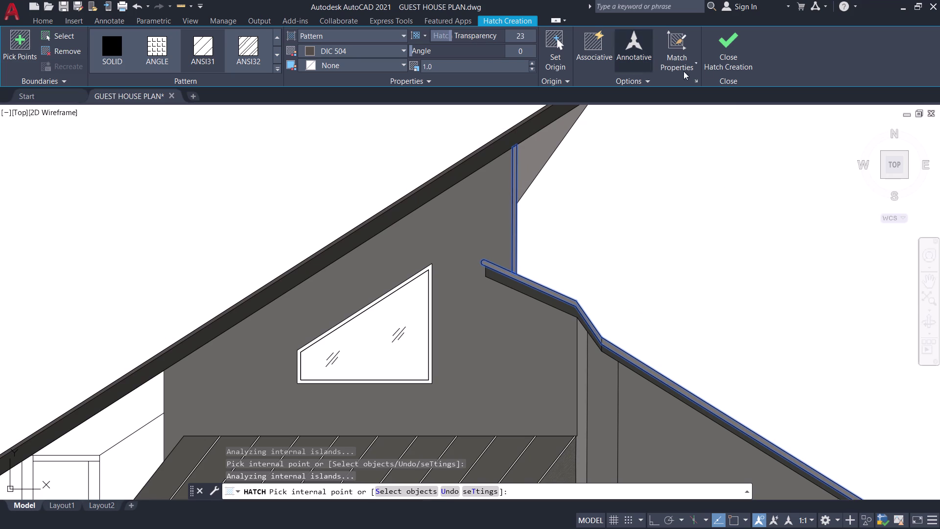
click(731, 49)
scroll(down, 3)
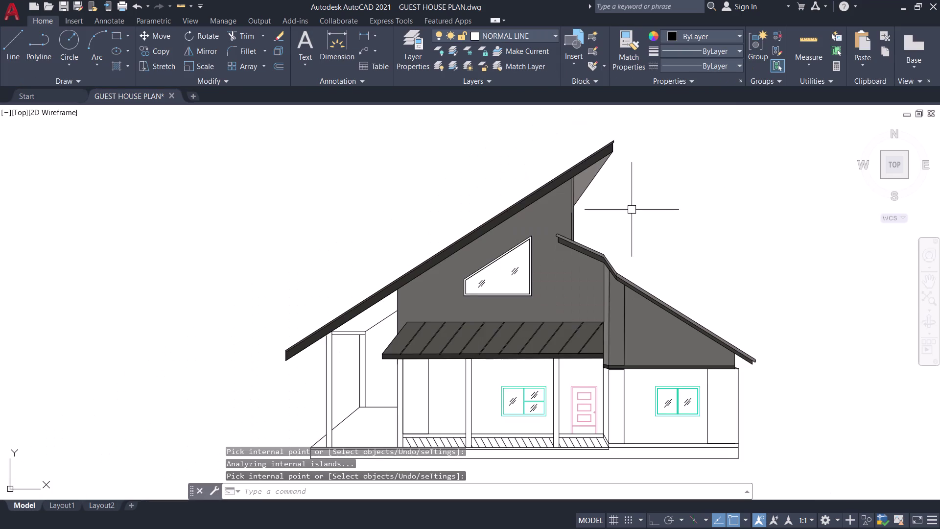
Save the guest house drawing and start a new hatch with H.
middle_drag(633, 210, 556, 210)
middle_drag(582, 247, 682, 237)
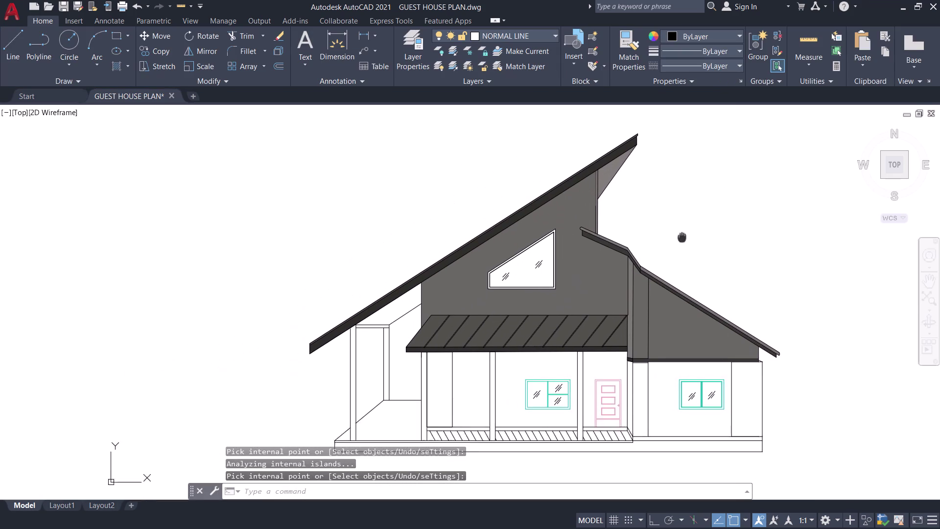
middle_drag(682, 237, 681, 204)
key(ctrl+s)
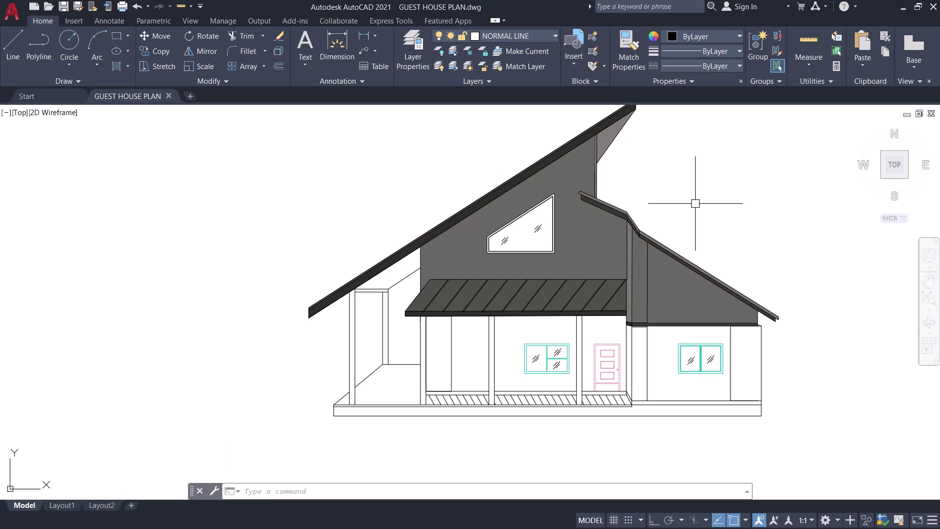
text(H)
key(space)
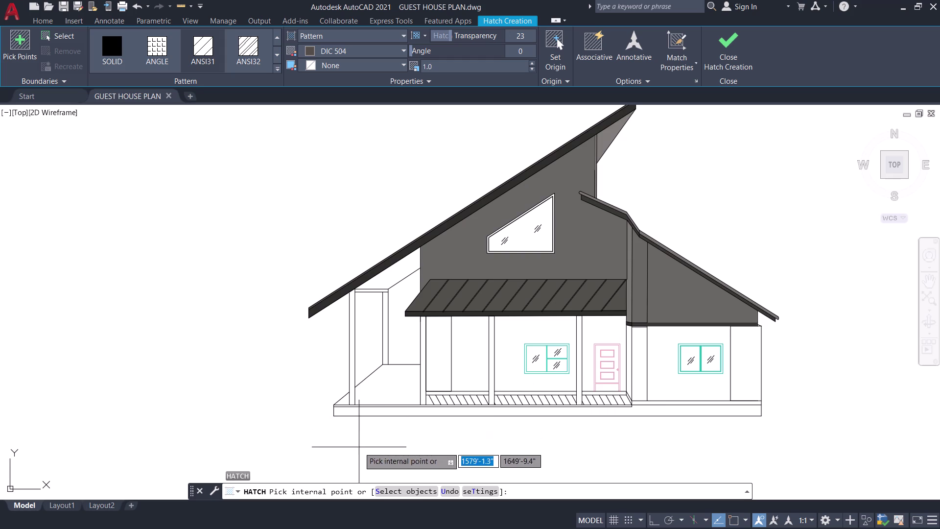
Bring the porch into view and restart the hatch command.
middle_drag(362, 447, 382, 414)
scroll(up, 3)
middle_drag(416, 403, 349, 418)
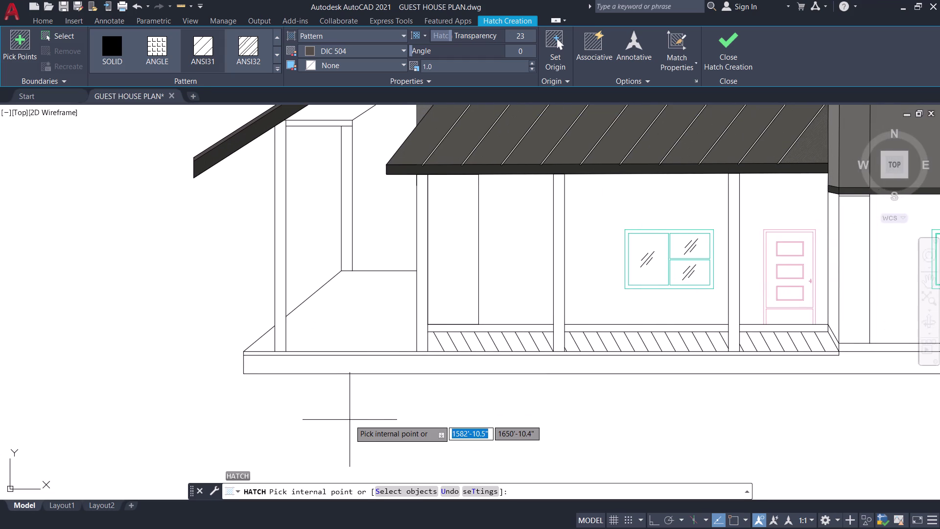
key(Escape)
middle_drag(400, 412, 326, 447)
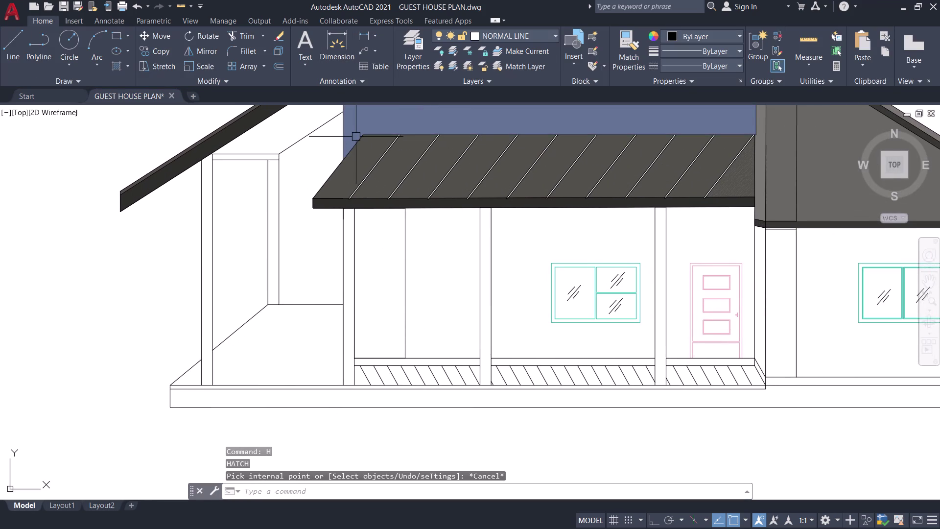
text(H)
key(space)
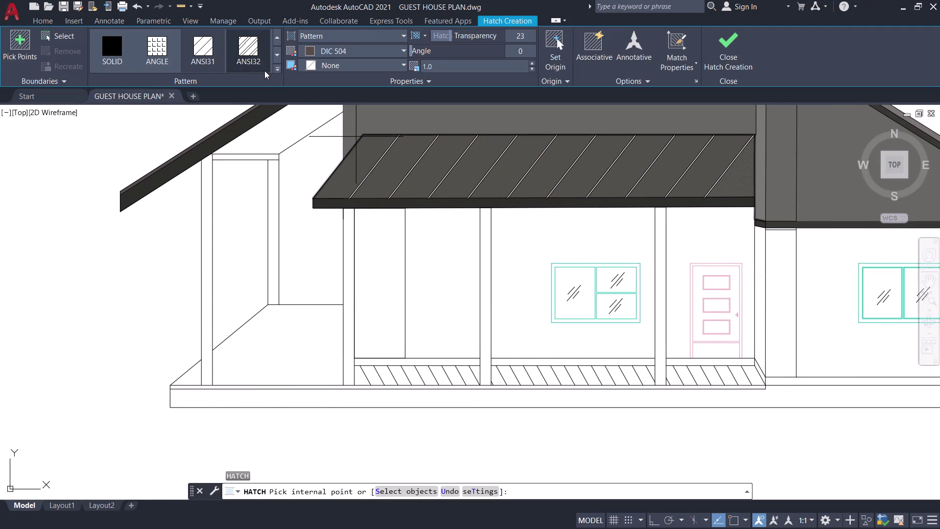
Browse the full pattern gallery and choose AR-HBONE.
click(276, 69)
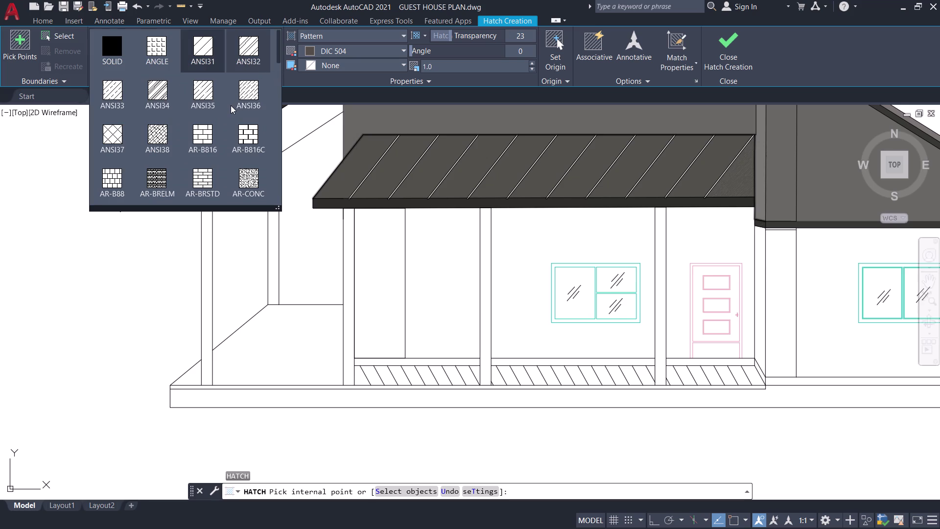
scroll(down, 3)
scroll(down, 3)
scroll(down, 3)
scroll(down, 3)
scroll(down, 3)
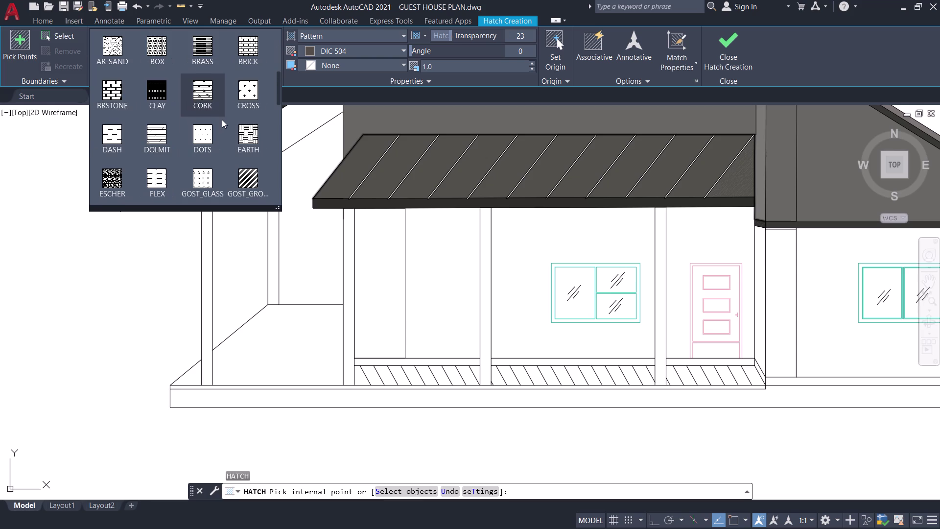
scroll(down, 3)
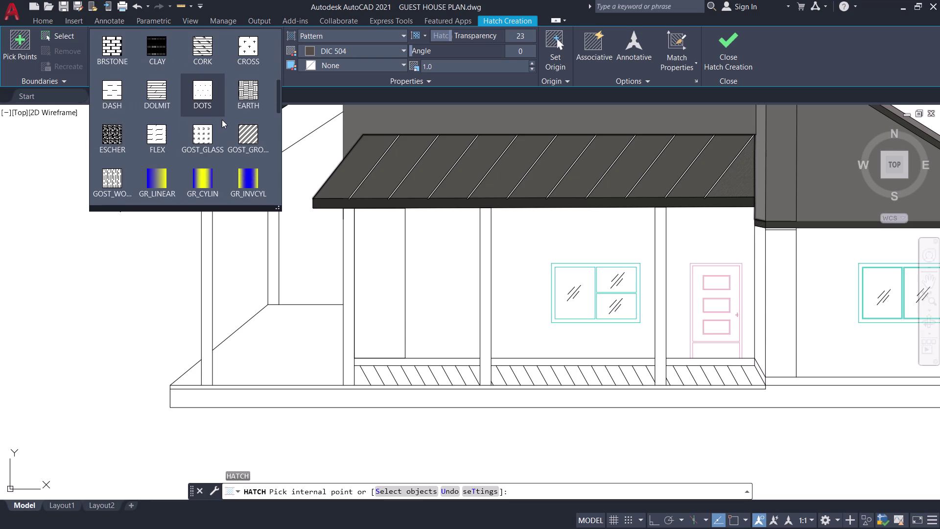
scroll(down, 3)
scroll(down, 3)
scroll(down, 3)
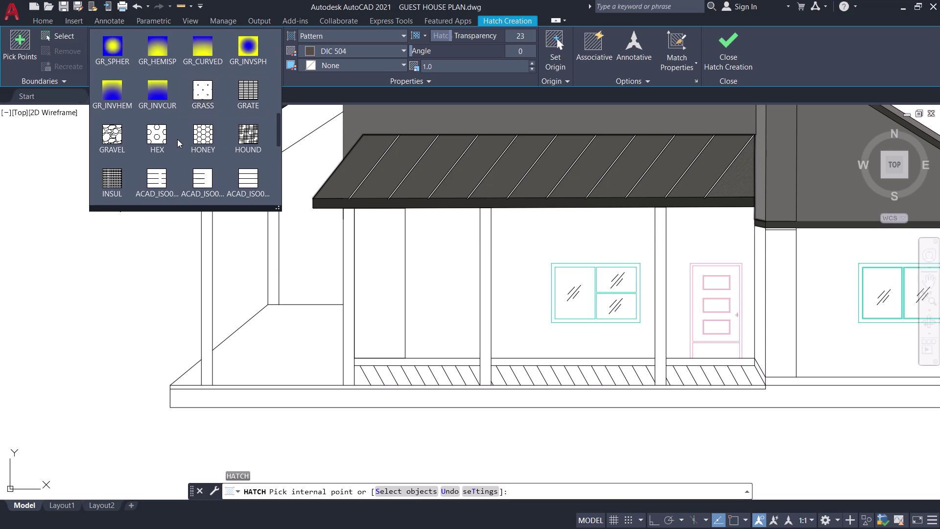
scroll(down, 3)
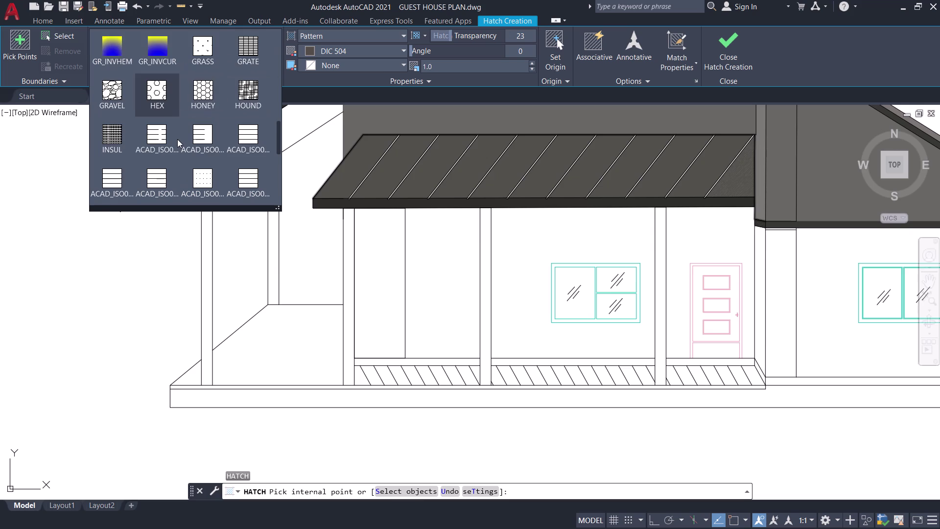
scroll(down, 3)
scroll(down, 3)
scroll(down, 3)
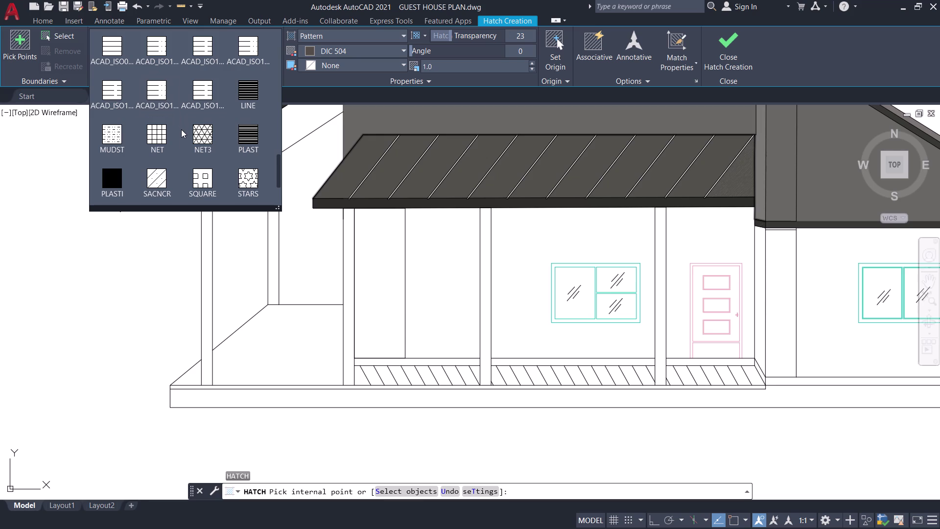
scroll(down, 3)
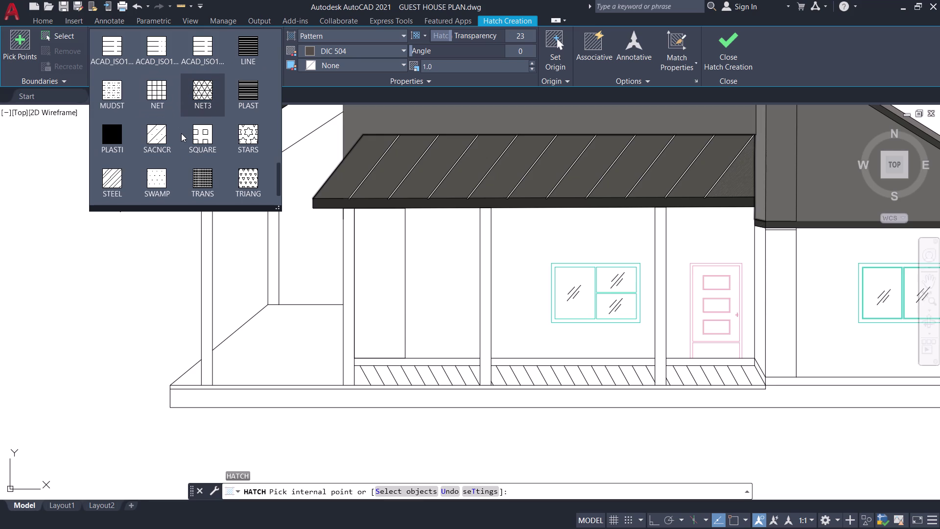
scroll(down, 3)
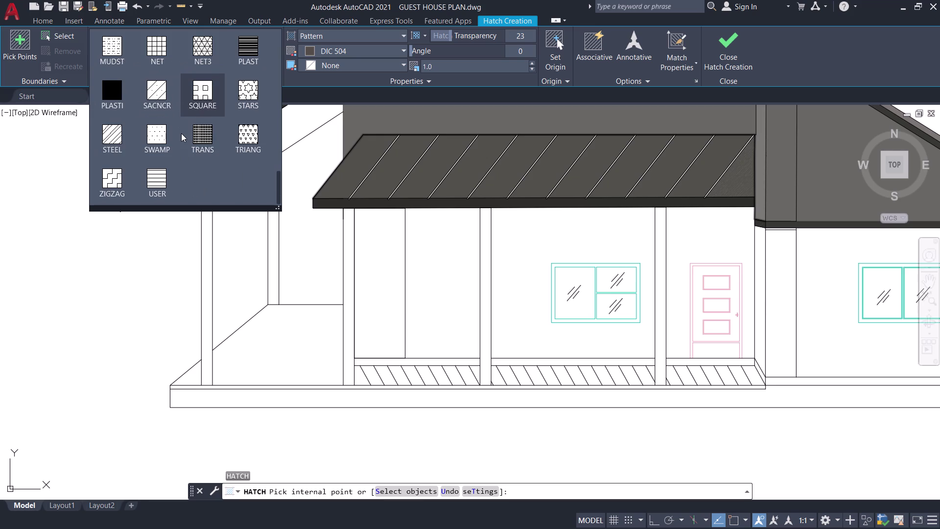
scroll(down, 3)
scroll(up, 3)
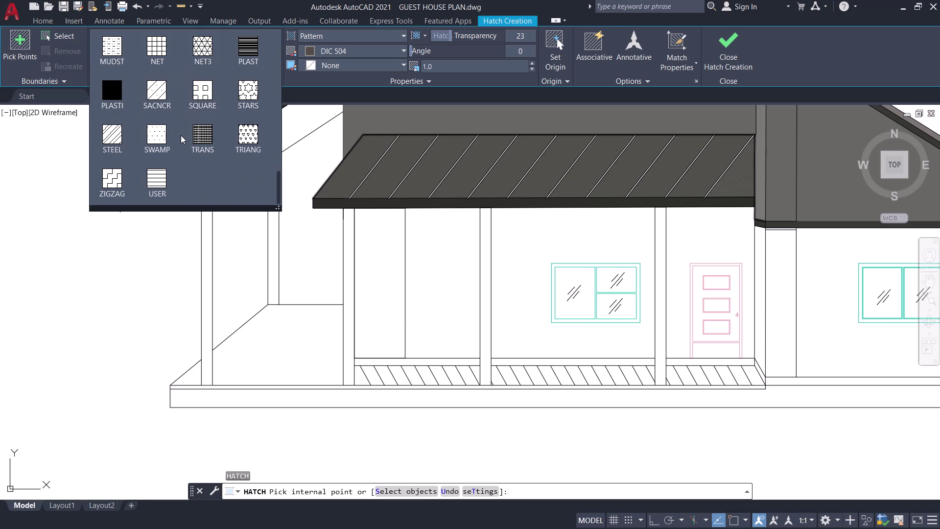
scroll(up, 3)
scroll(up, 3)
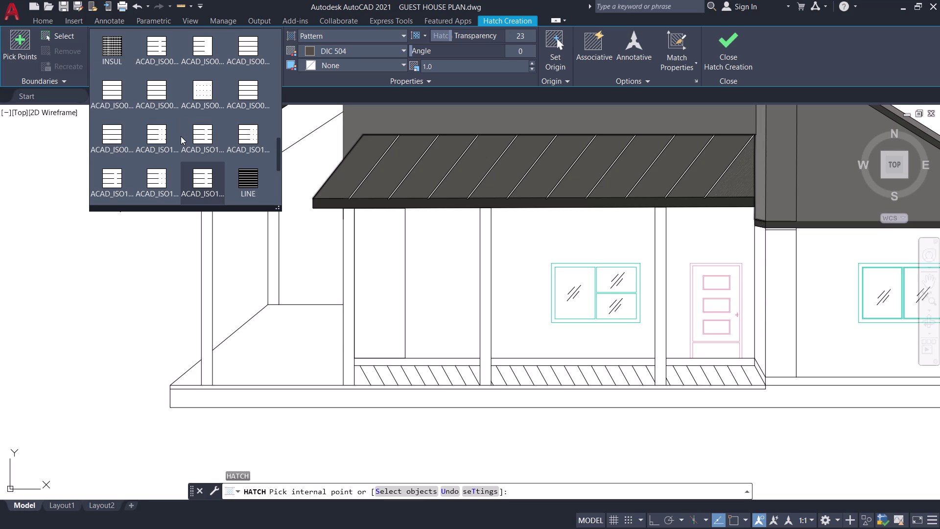
scroll(up, 3)
scroll(up, 3)
scroll(up, 3)
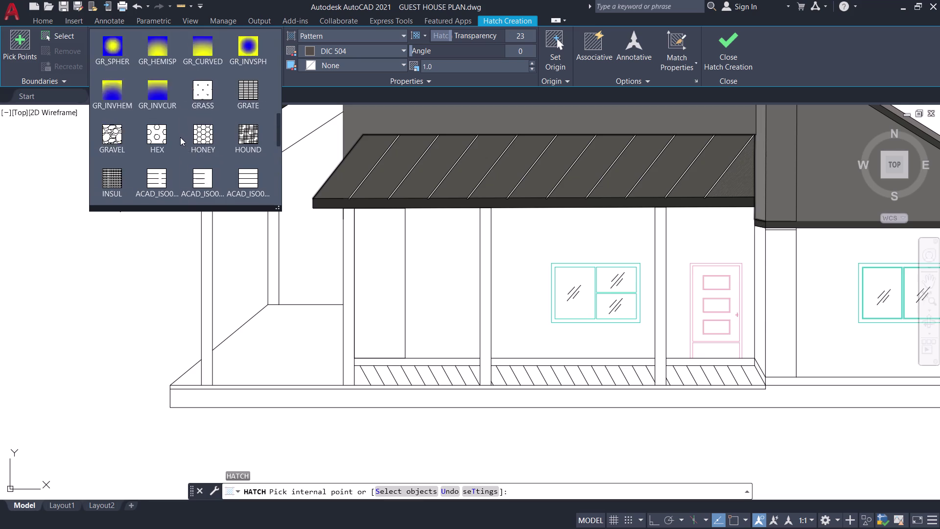
scroll(up, 3)
scroll(up, 3)
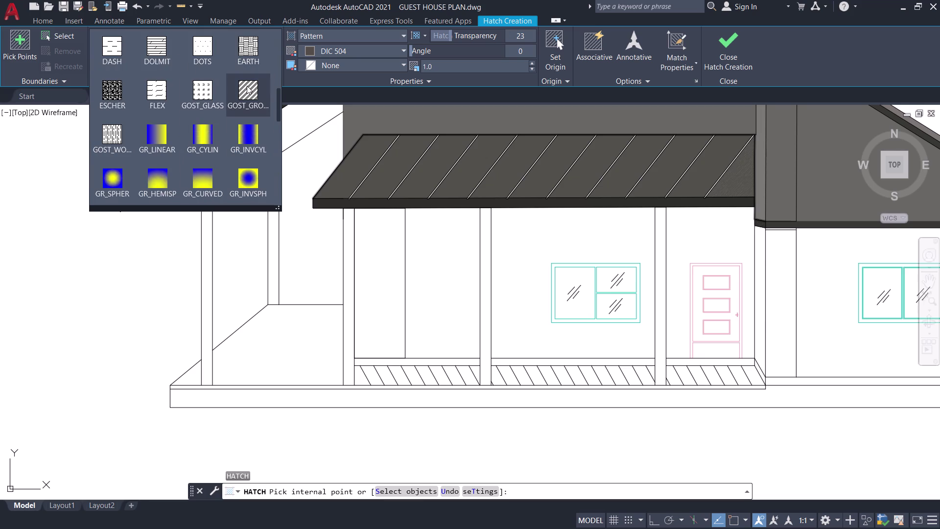
scroll(up, 3)
scroll(up, 3)
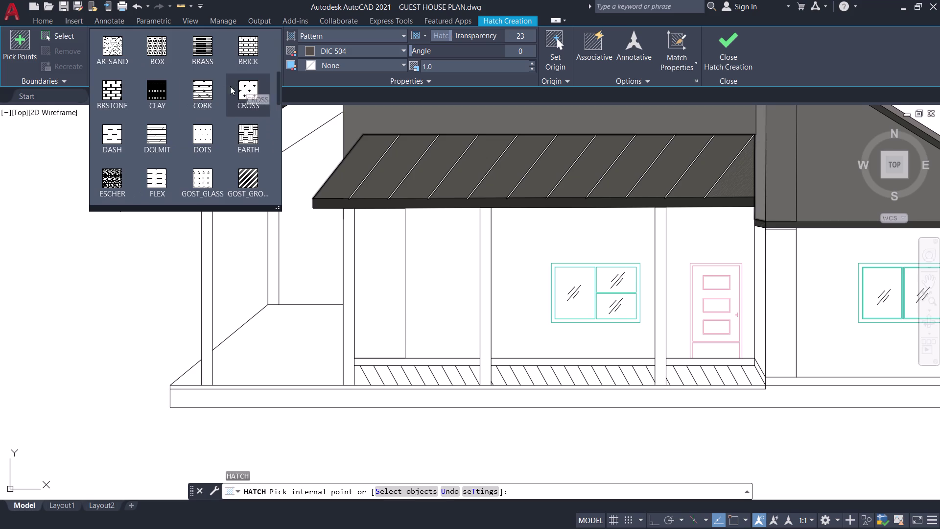
scroll(up, 3)
scroll(up, 3)
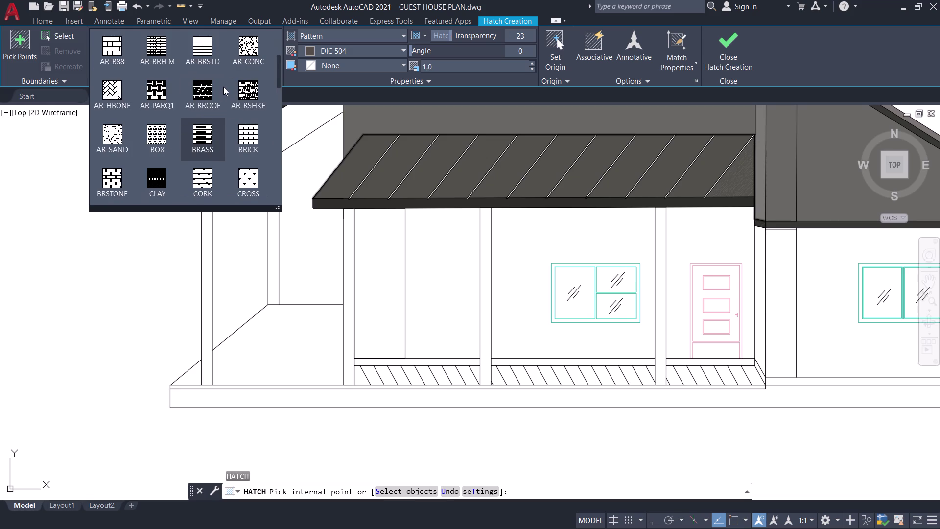
click(115, 95)
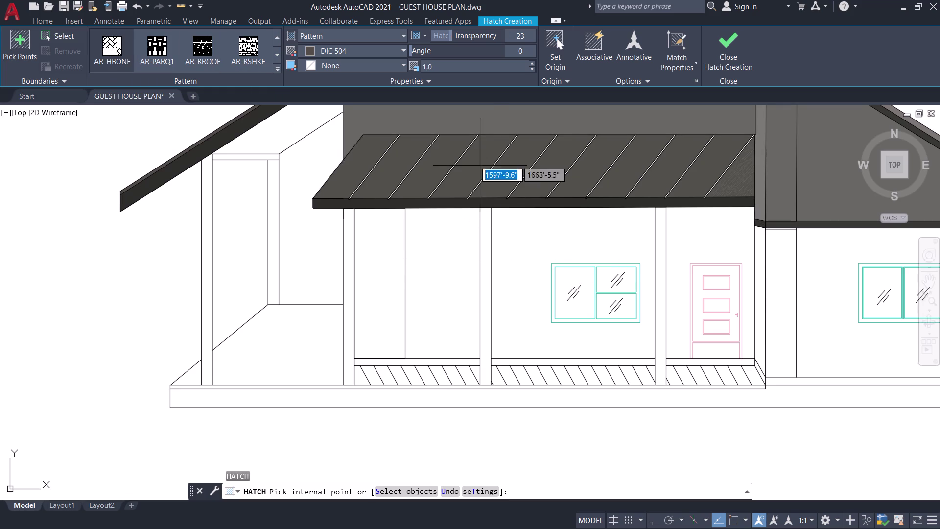
click(375, 48)
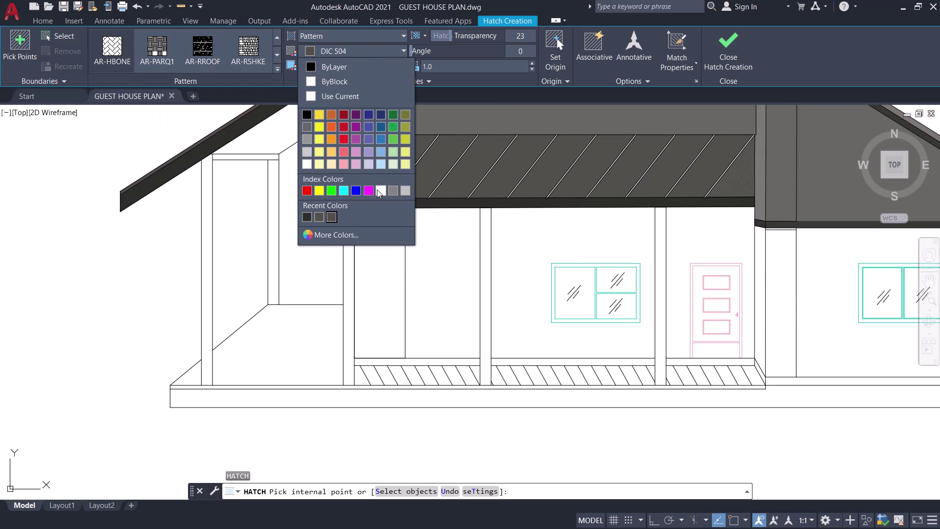
Make the hatch white and fill both porch wall panels beside the window.
click(377, 189)
click(522, 247)
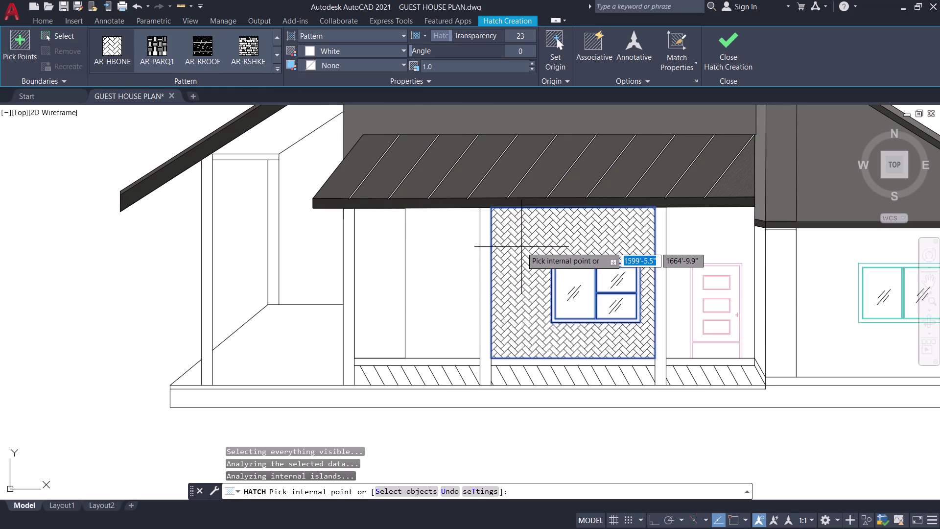
click(435, 265)
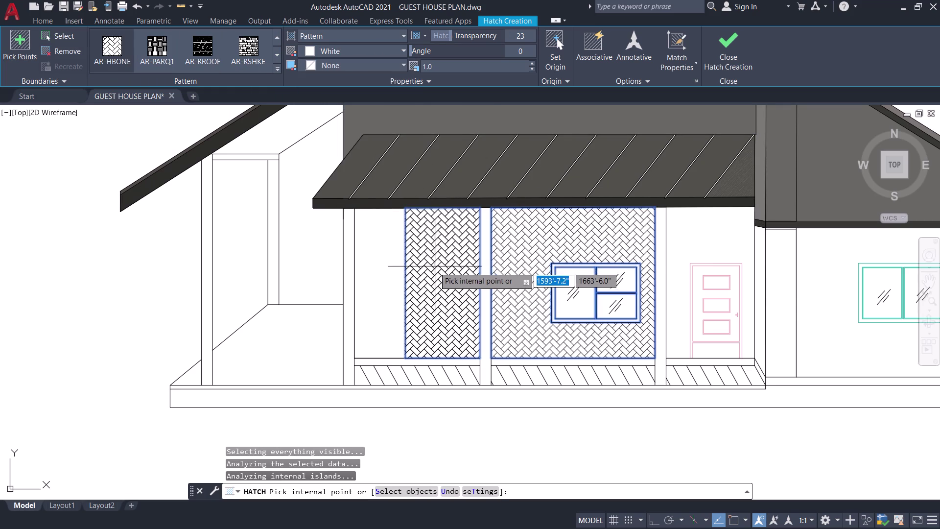
Set the herringbone hatch angle to 90, then adjust it to 190 degrees.
click(523, 50)
click(523, 49)
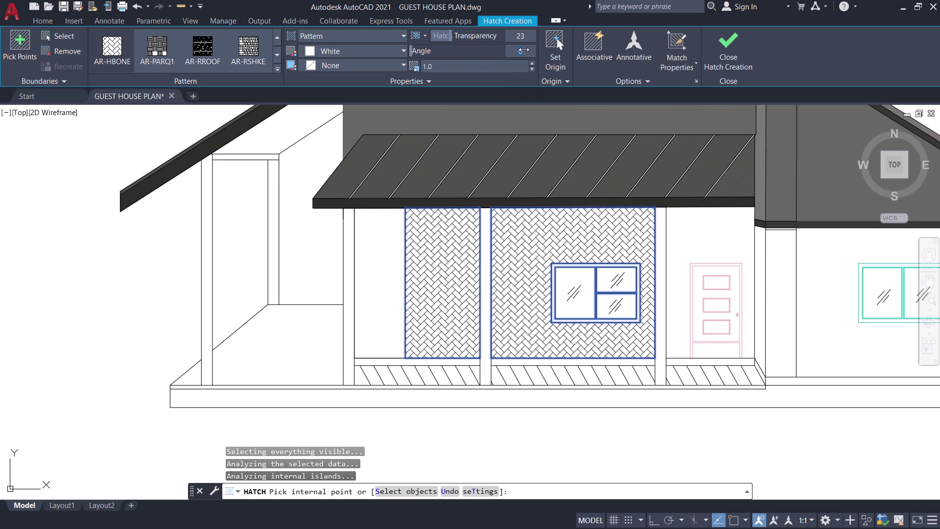
text(90)
key(Return)
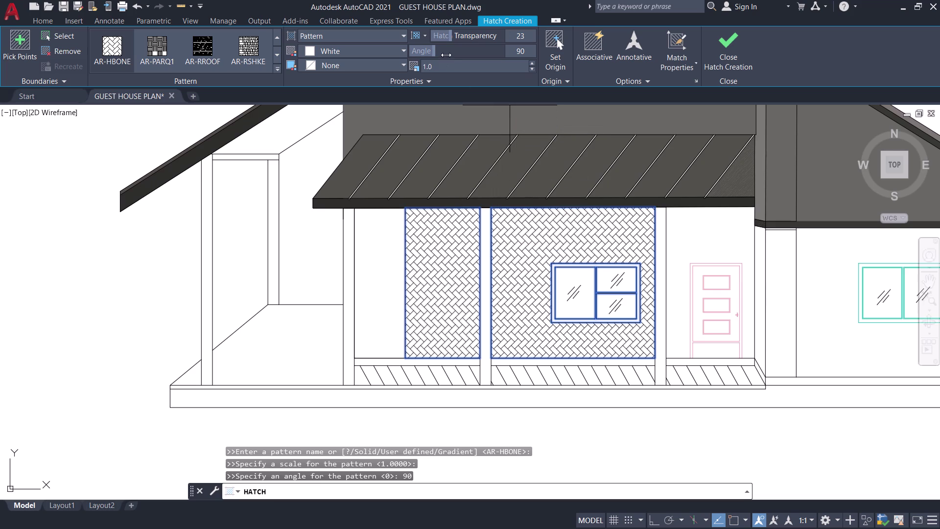
drag(435, 50, 475, 46)
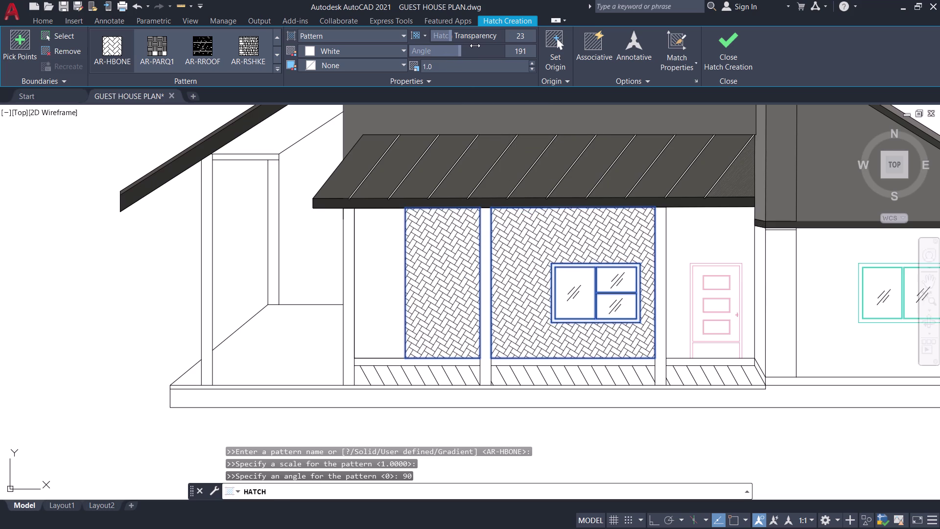
drag(475, 45, 473, 45)
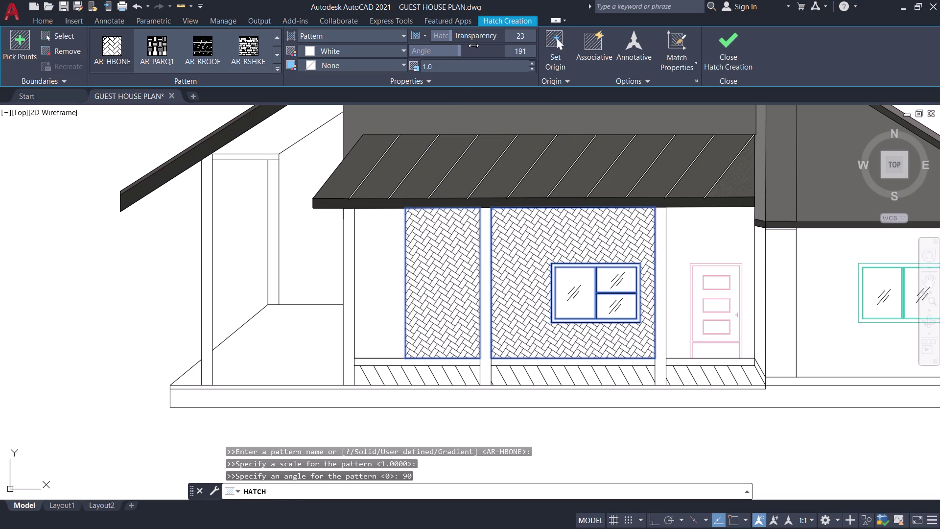
drag(474, 46, 473, 46)
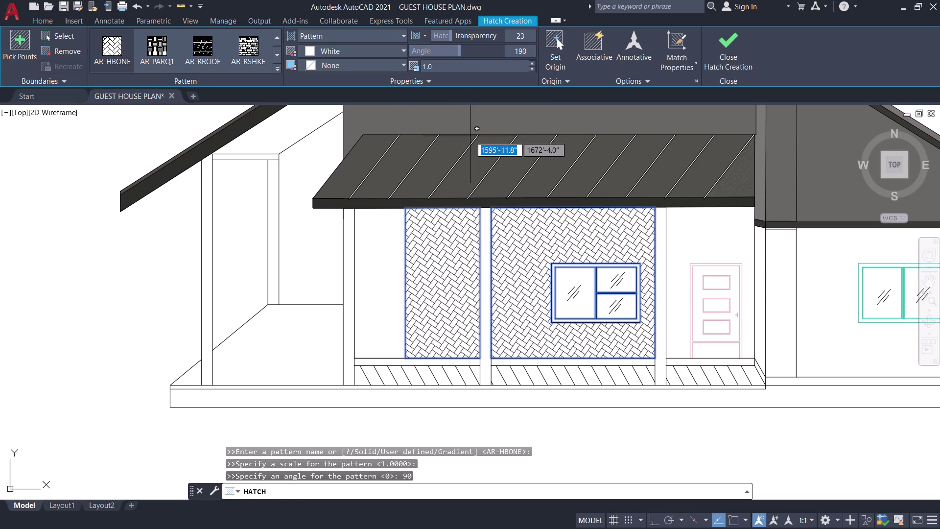
scroll(down, 3)
middle_drag(464, 148, 471, 236)
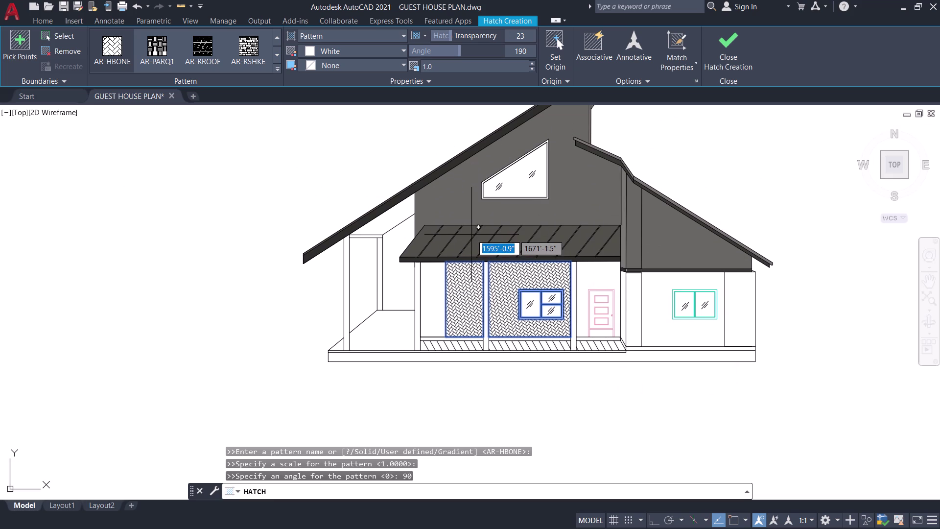
scroll(up, 3)
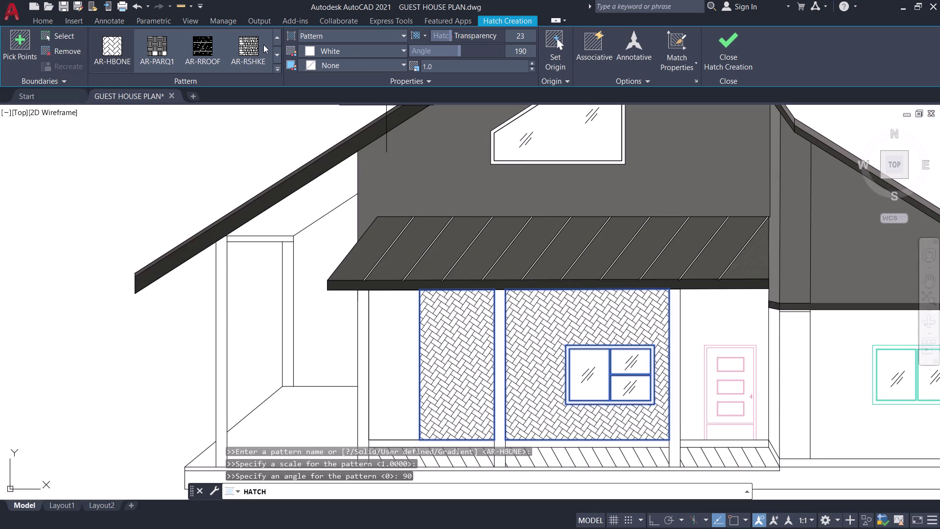
click(276, 68)
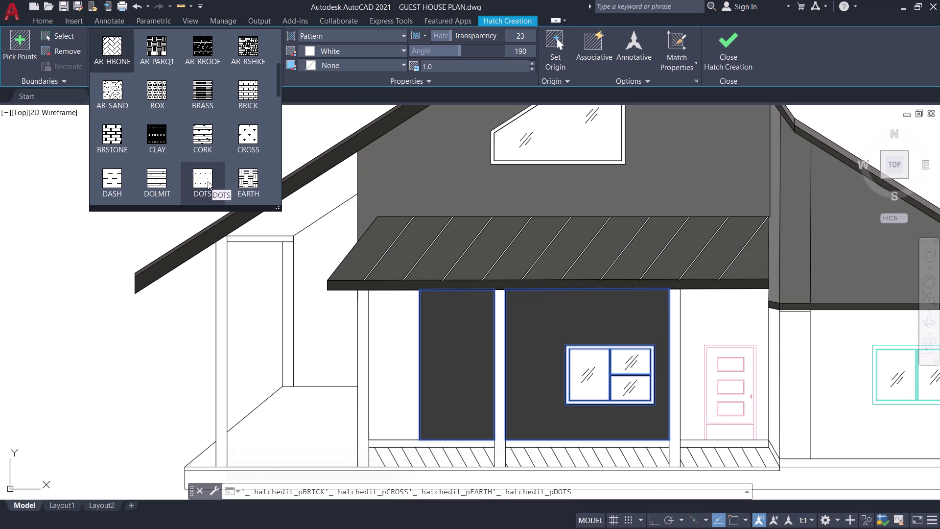
Set the porch panel hatch scale to 30.
scroll(down, 3)
scroll(down, 3)
scroll(down, 3)
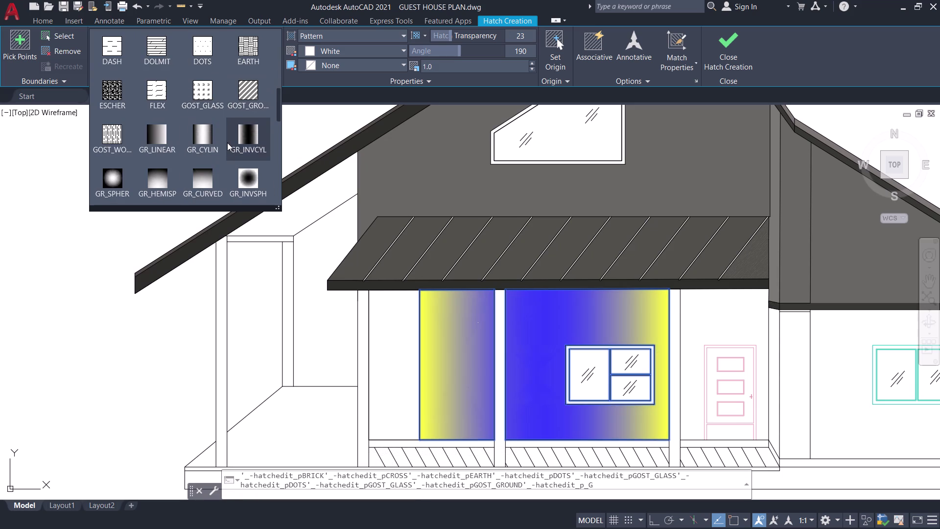
scroll(down, 3)
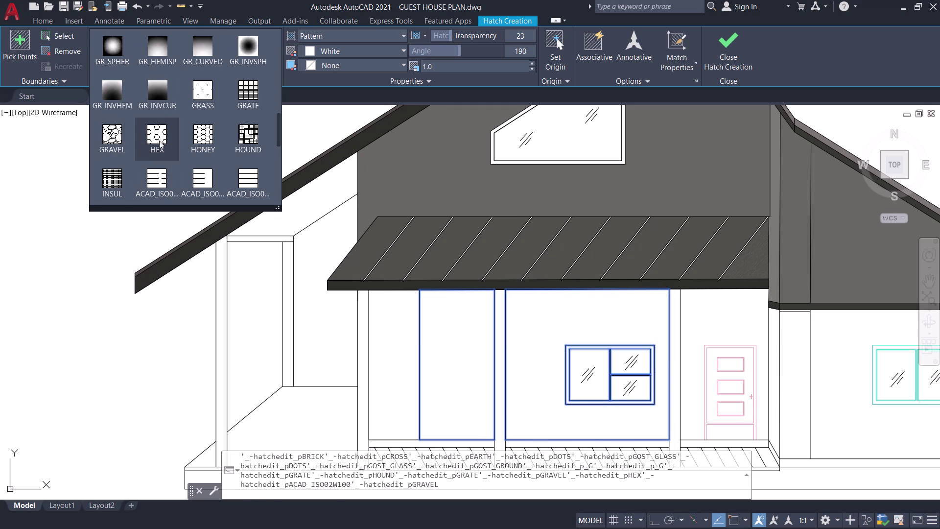
scroll(down, 3)
scroll(down, 3)
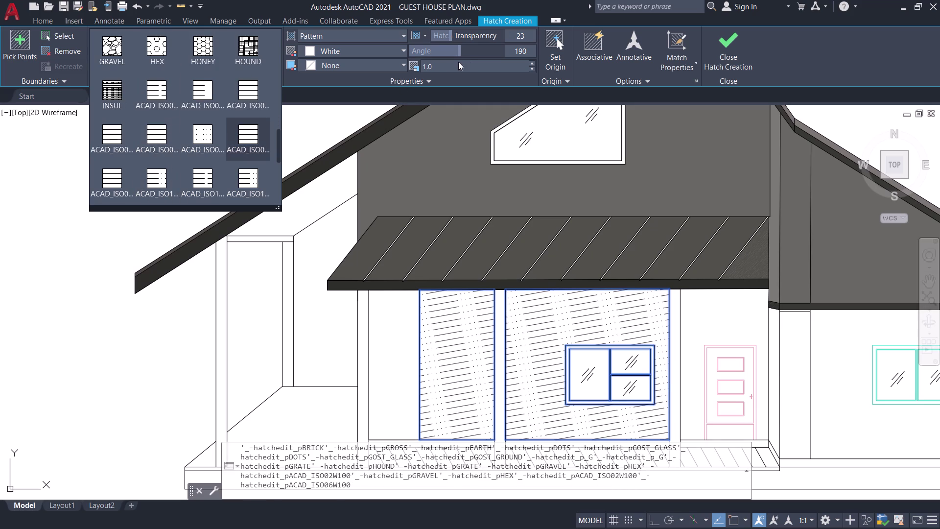
click(456, 63)
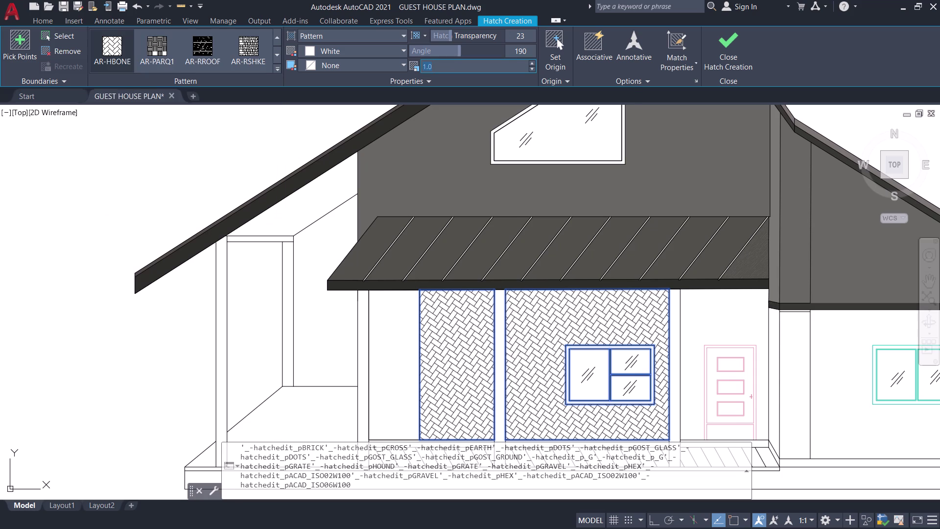
text(30)
key(Return)
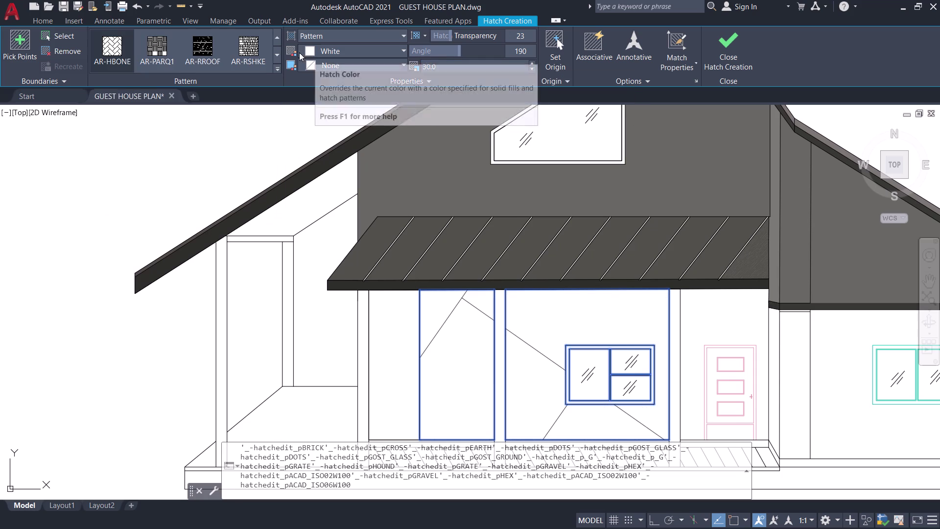
Switch the hatch pattern to the user-defined USER line pattern.
click(273, 68)
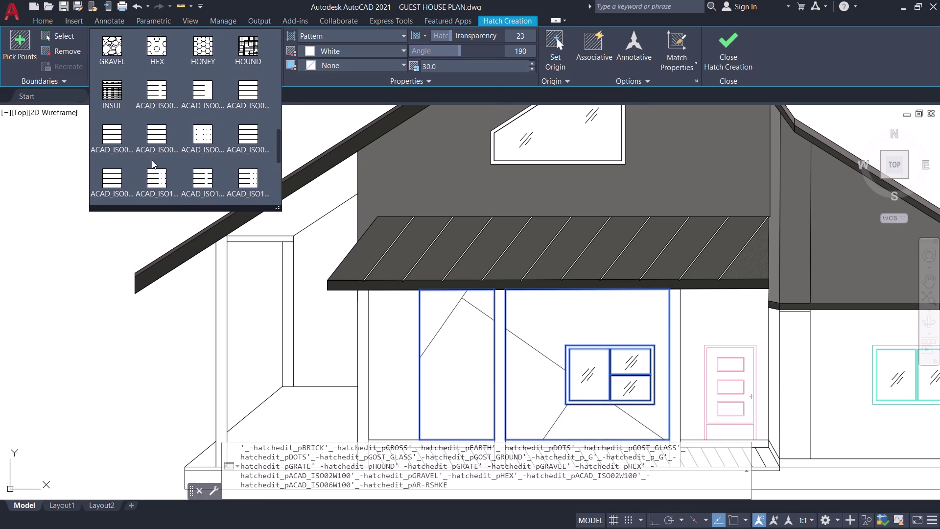
scroll(down, 3)
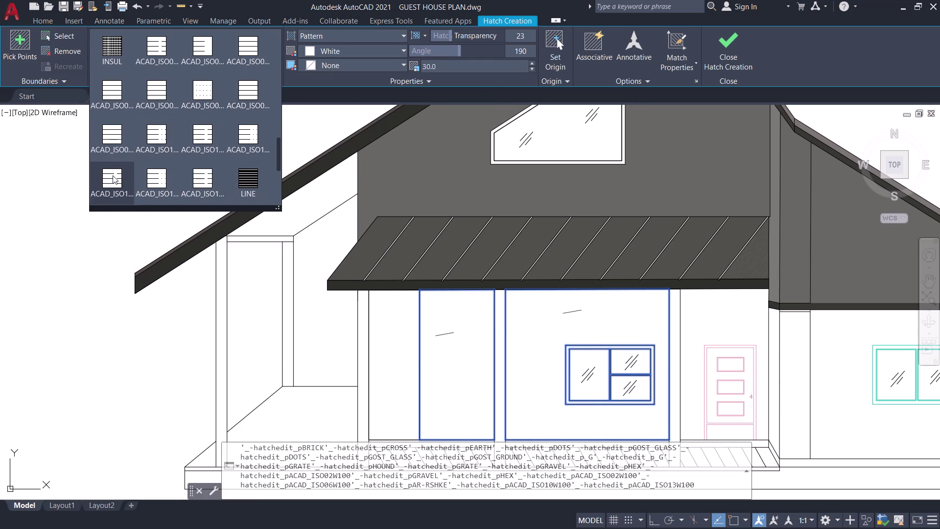
scroll(down, 3)
scroll(down, 3)
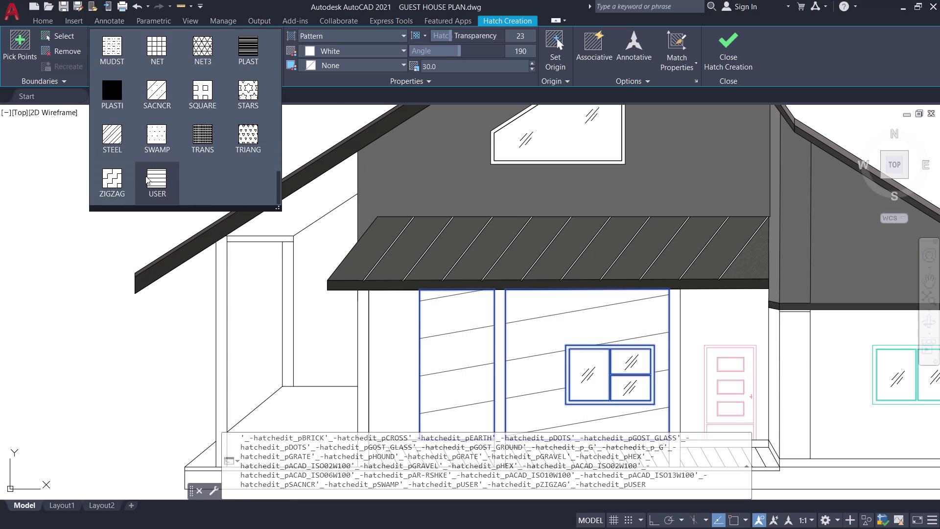
click(148, 177)
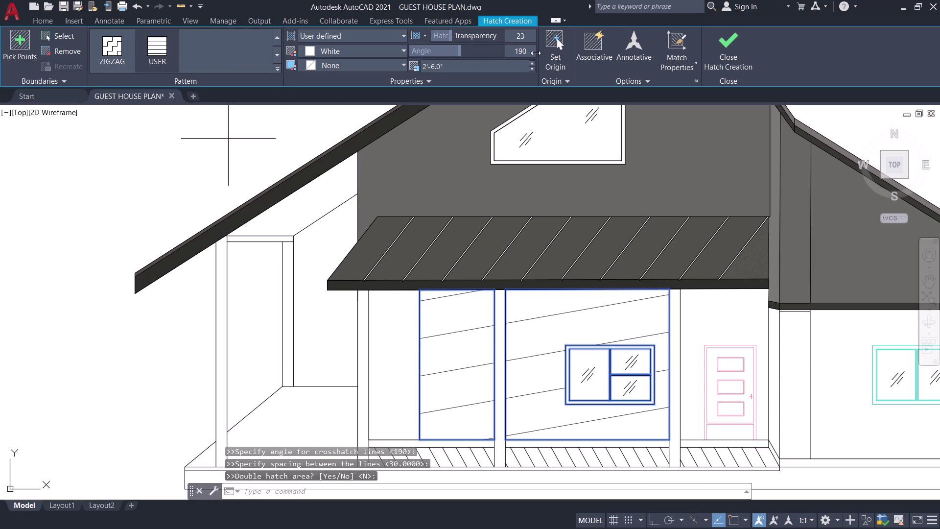
Set the user-defined hatch line angle to 90° so the board lines run vertically.
click(524, 53)
click(521, 48)
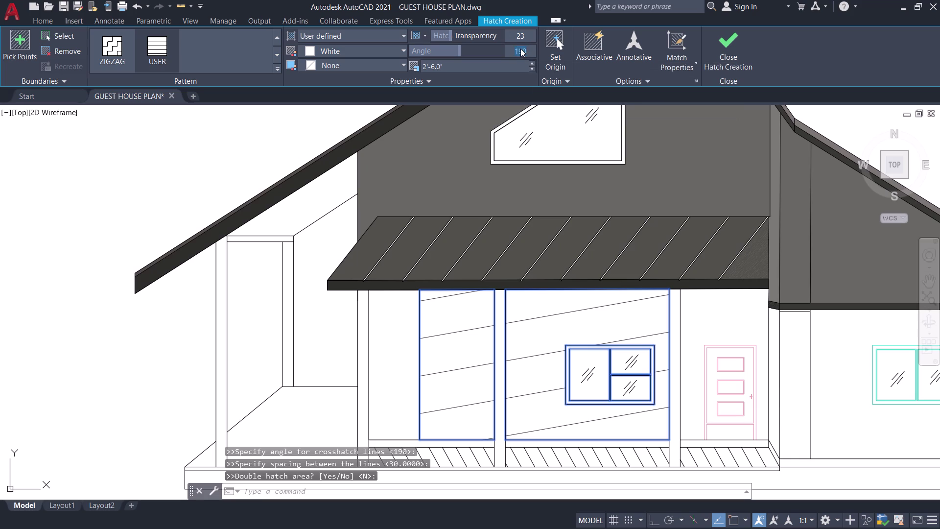
key(0)
key(Return)
click(519, 49)
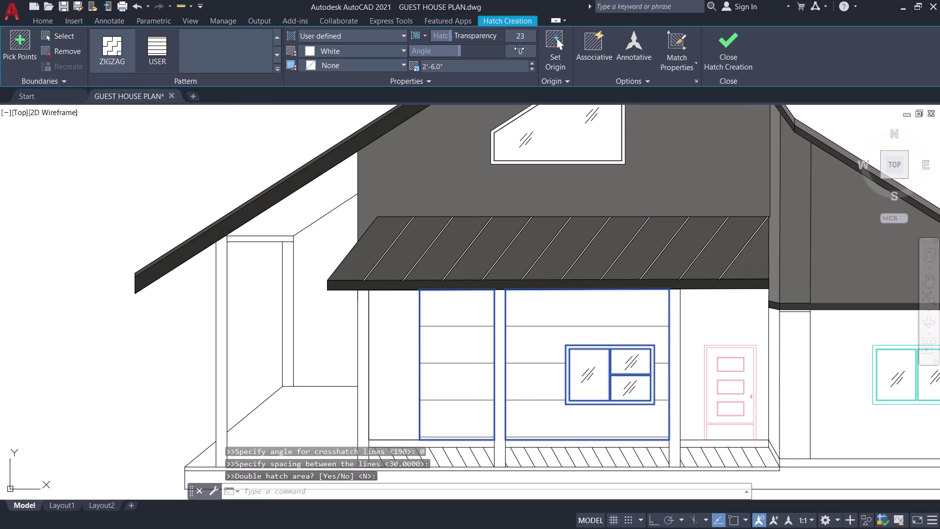
text(90)
key(Return)
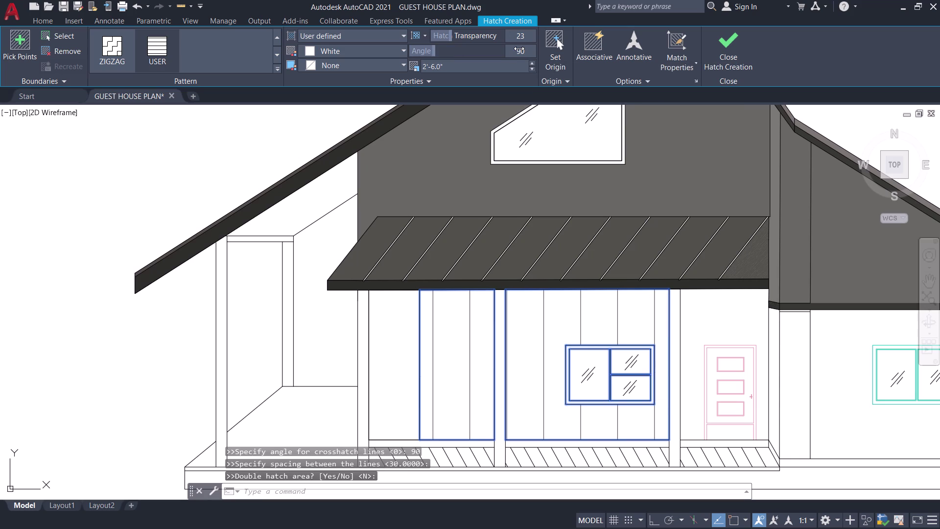
Confirm the 90° angle, set line spacing to 10", and pick the panel beside the door.
click(435, 51)
click(524, 50)
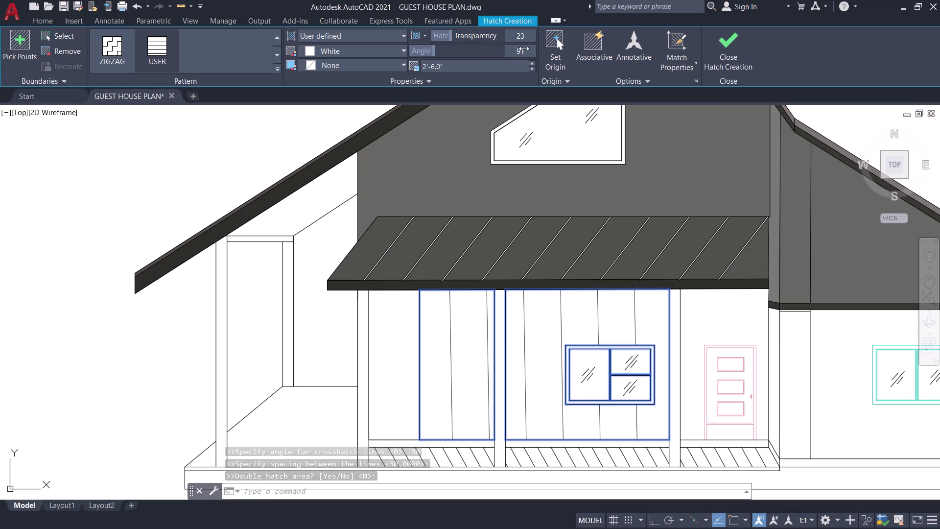
double_click(523, 50)
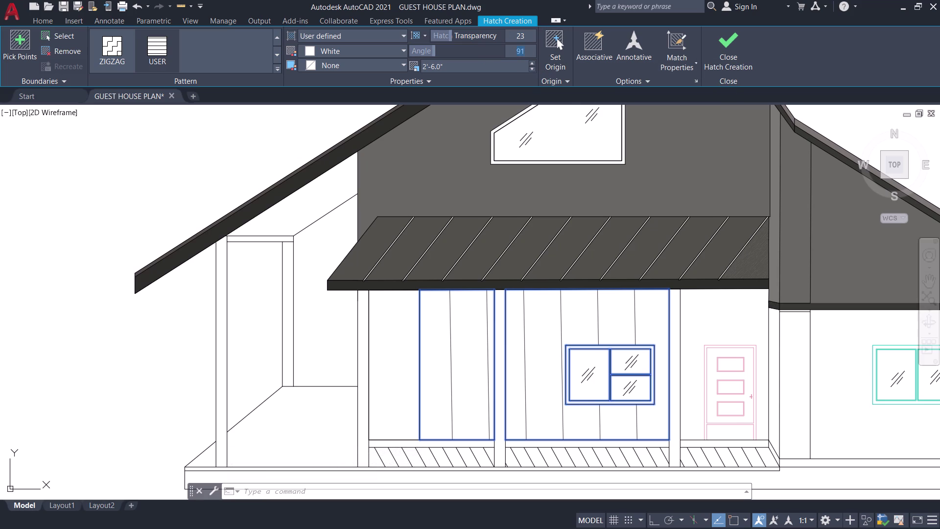
text(90)
key(Return)
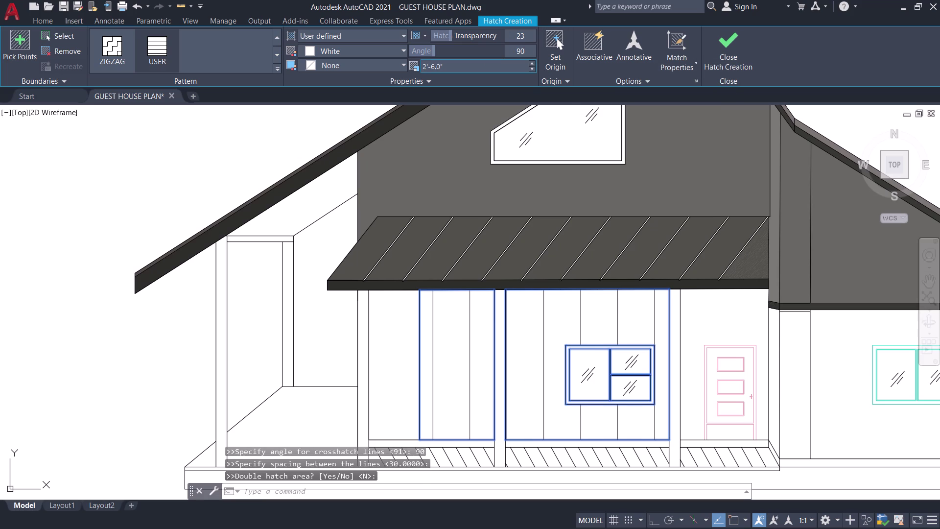
click(490, 67)
text(10)
key(Return)
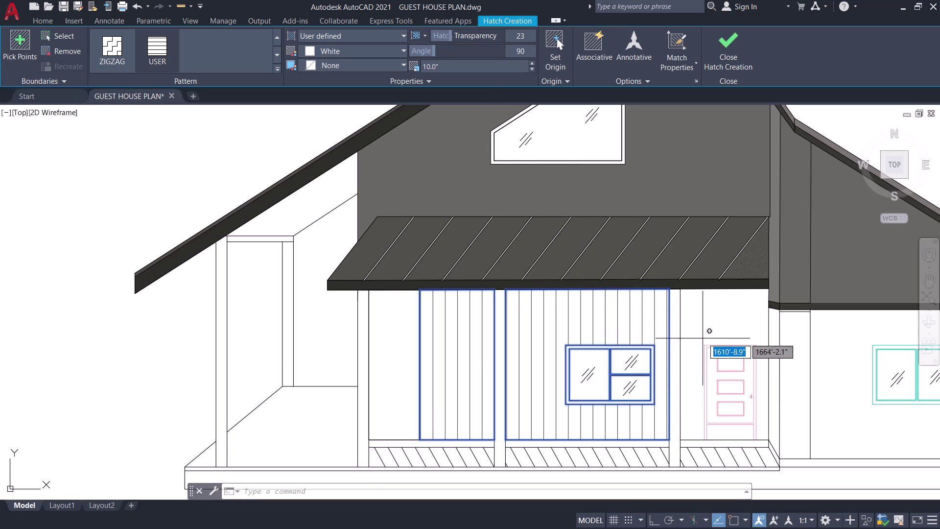
click(704, 321)
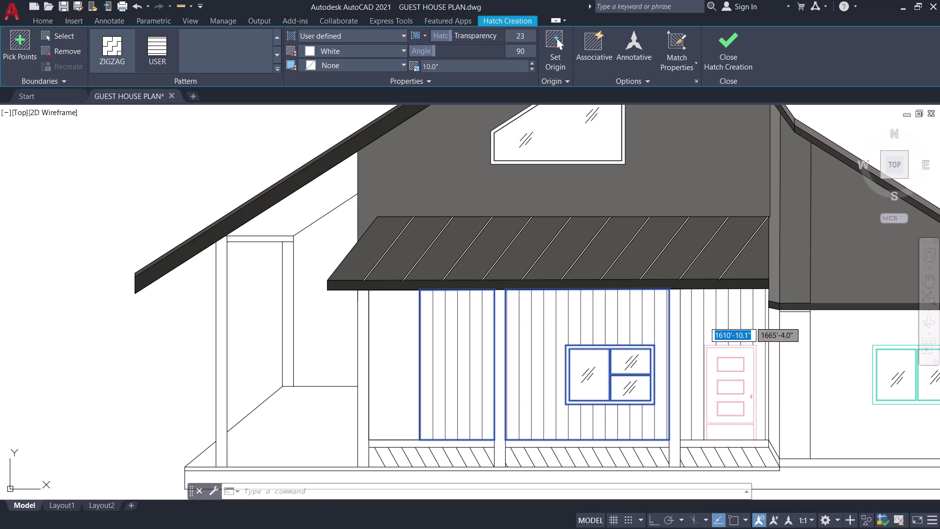
Add the right-hand wall to the siding hatch, undo the wrong corner-strip pick, and close Hatch Creation.
middle_drag(701, 321, 565, 318)
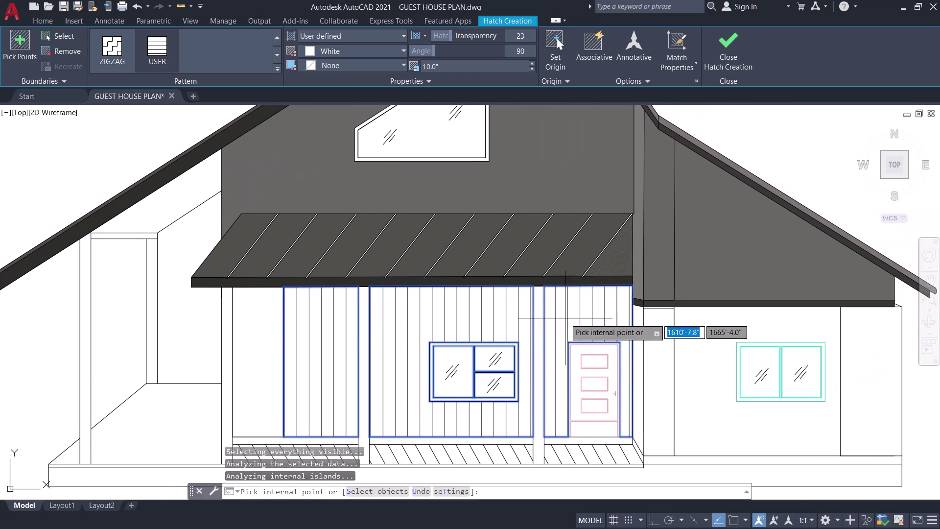
click(694, 366)
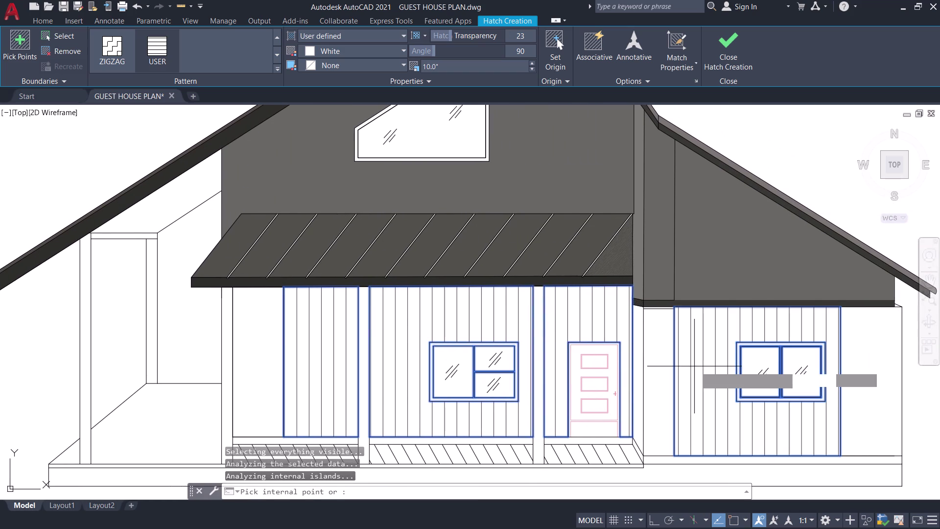
middle_drag(698, 366, 639, 350)
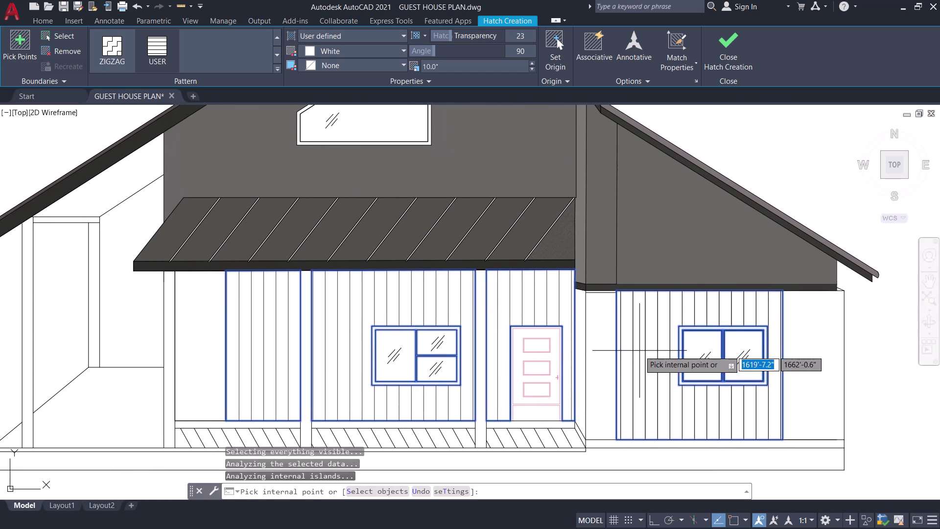
middle_drag(639, 350, 667, 360)
scroll(up, 3)
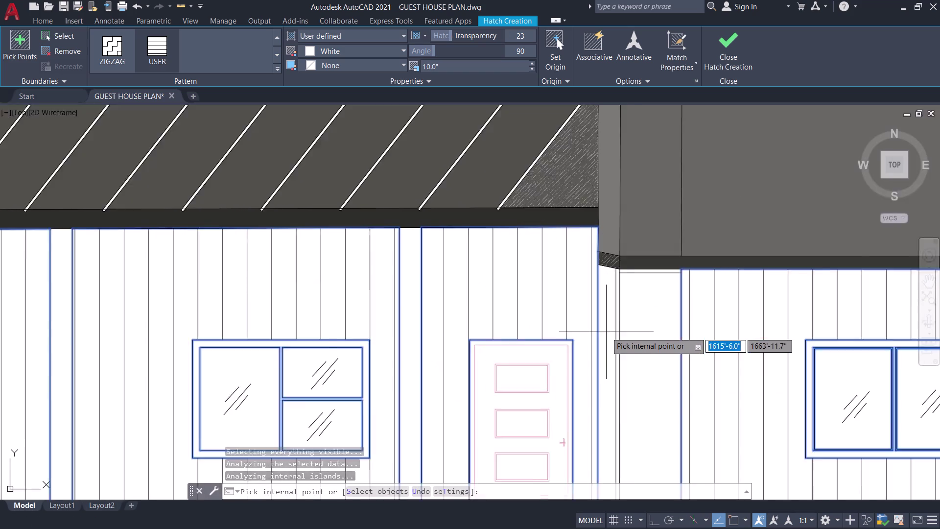
click(606, 326)
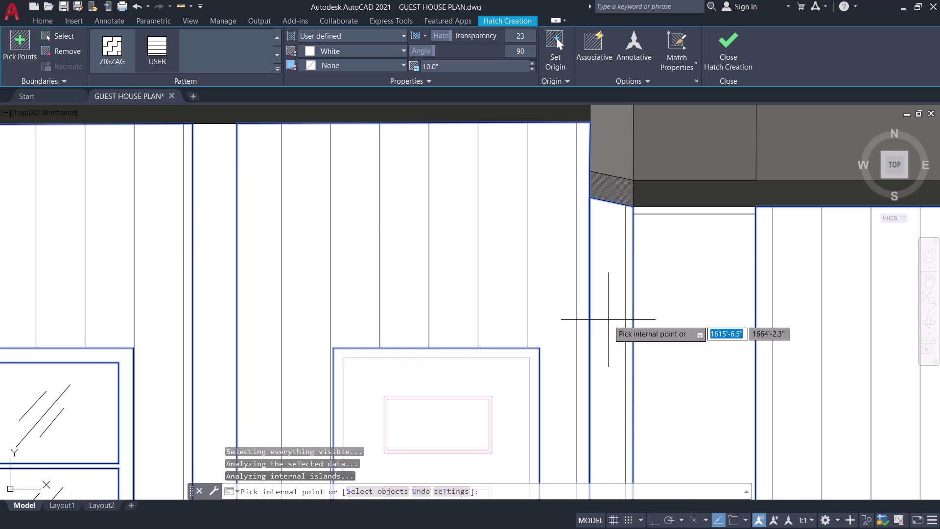
scroll(down, 3)
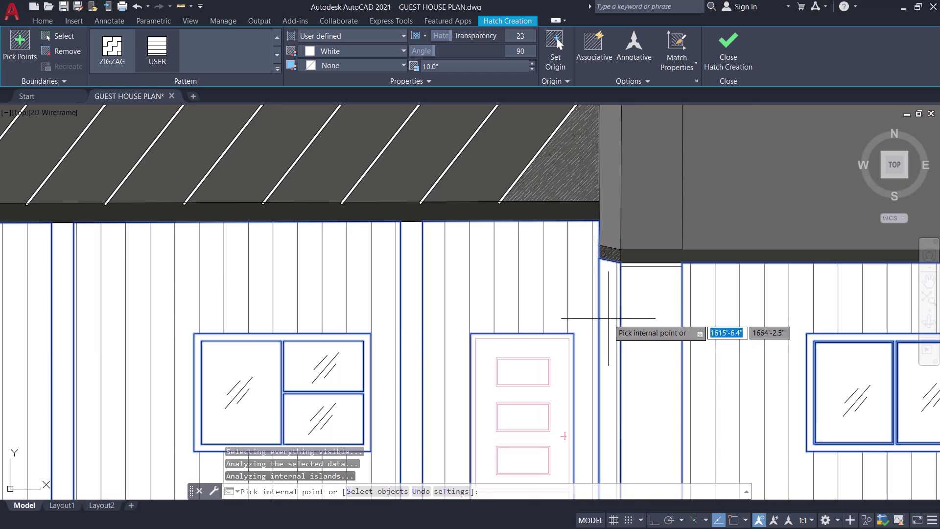
key(ctrl+z)
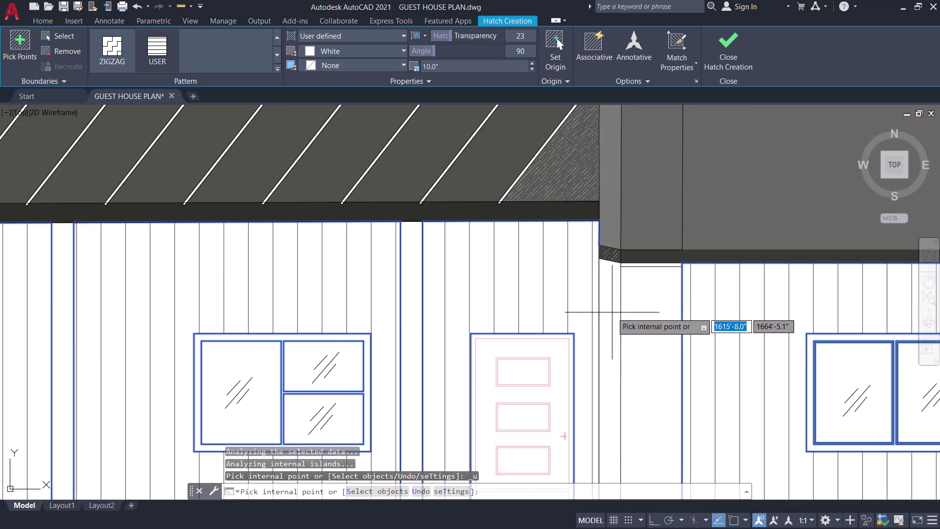
middle_drag(611, 312, 668, 288)
scroll(down, 3)
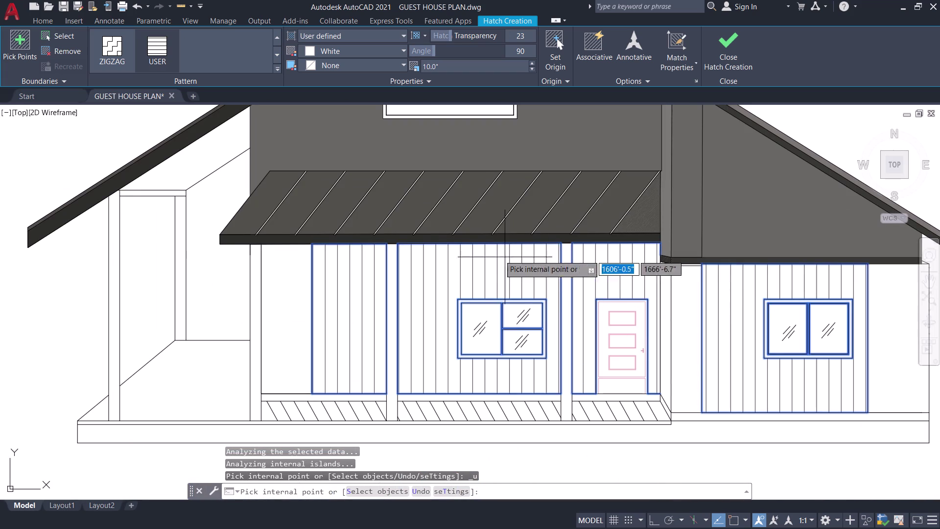
click(736, 46)
scroll(up, 3)
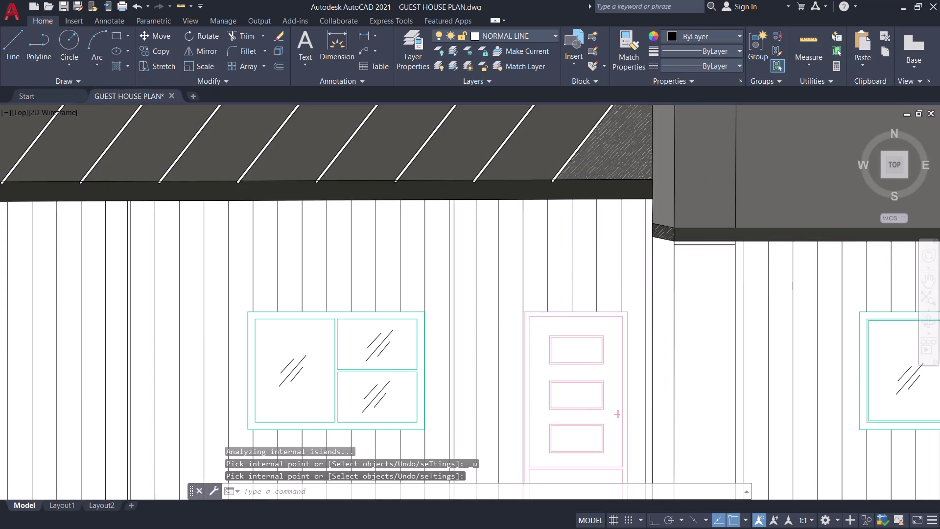
Explode the siding hatch at the wall corner into individual board lines.
middle_drag(665, 282, 635, 241)
scroll(down, 3)
middle_drag(633, 239, 621, 208)
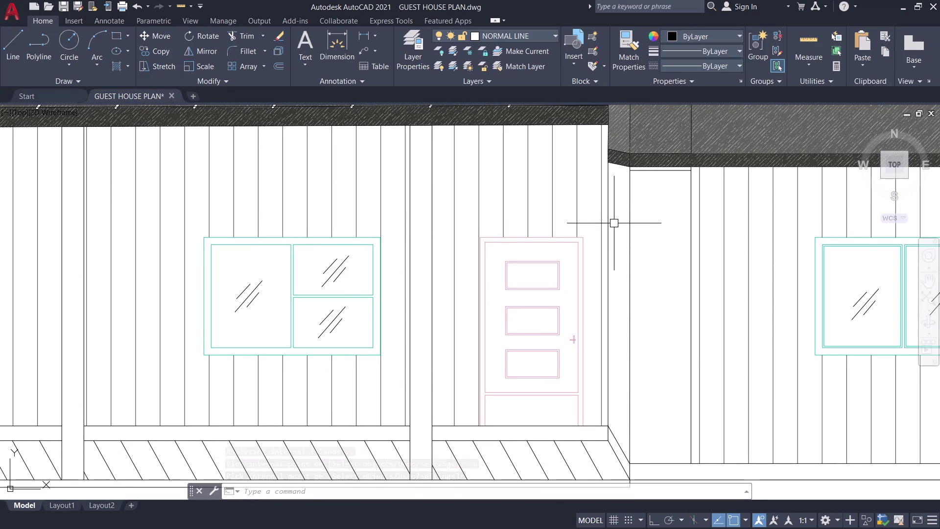
click(614, 224)
click(610, 217)
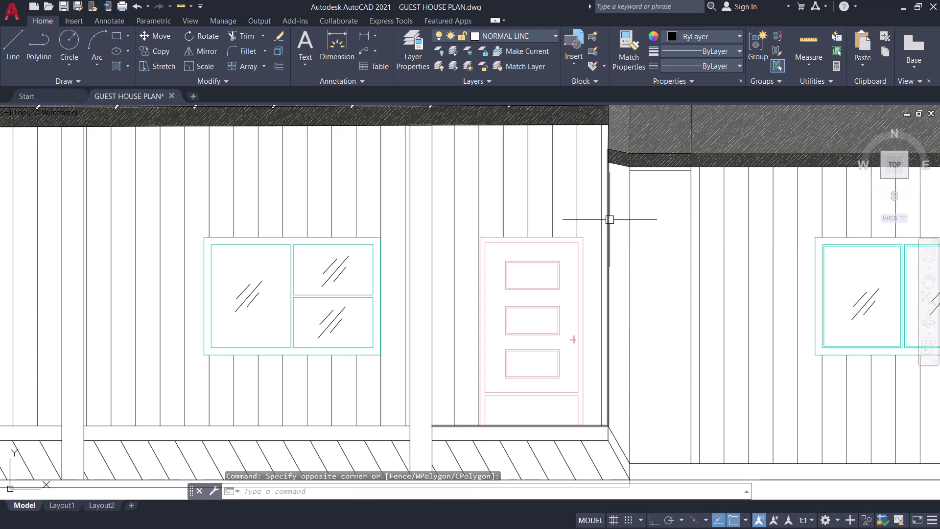
click(609, 217)
text(X)
key(space)
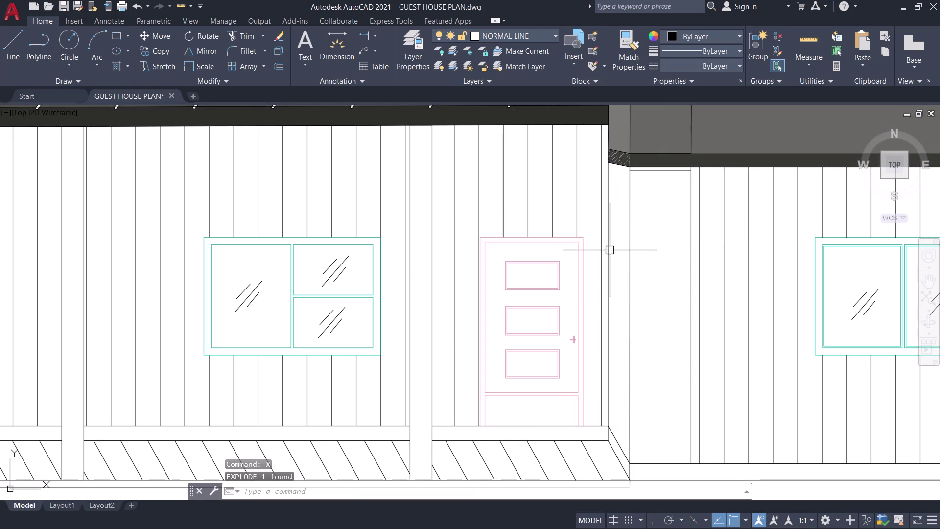
Copy a board line to two new positions near the corner under the roof.
click(607, 245)
scroll(up, 3)
middle_drag(621, 254, 618, 282)
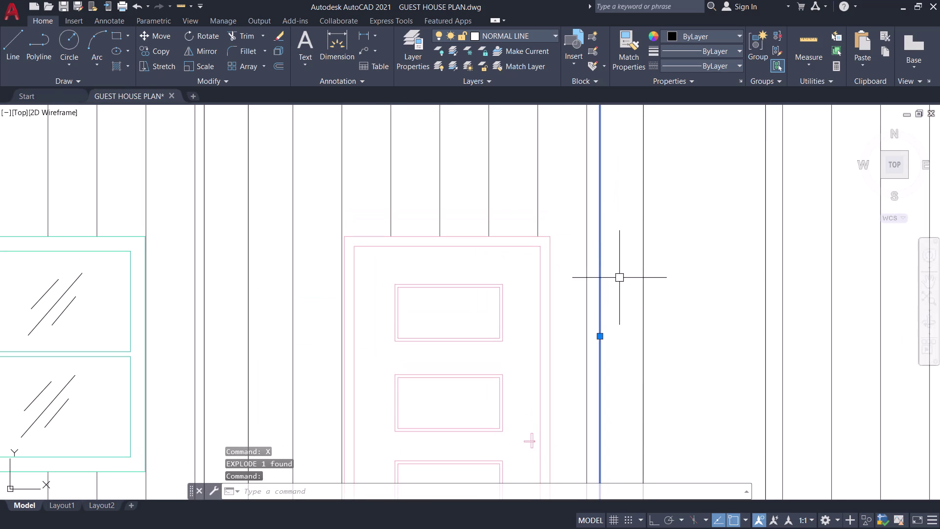
key(c)
key(o)
key(space)
scroll(down, 3)
middle_drag(619, 263, 615, 303)
scroll(up, 3)
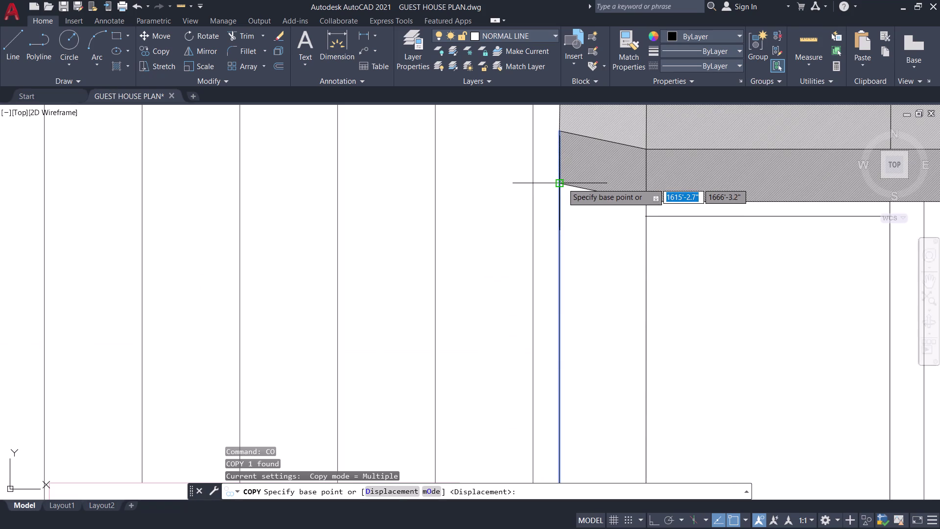
click(563, 184)
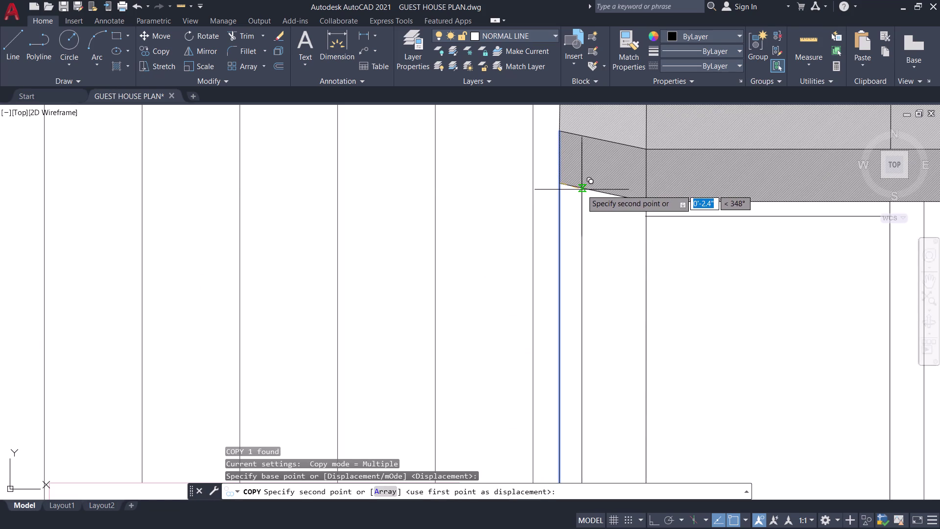
click(581, 189)
click(611, 196)
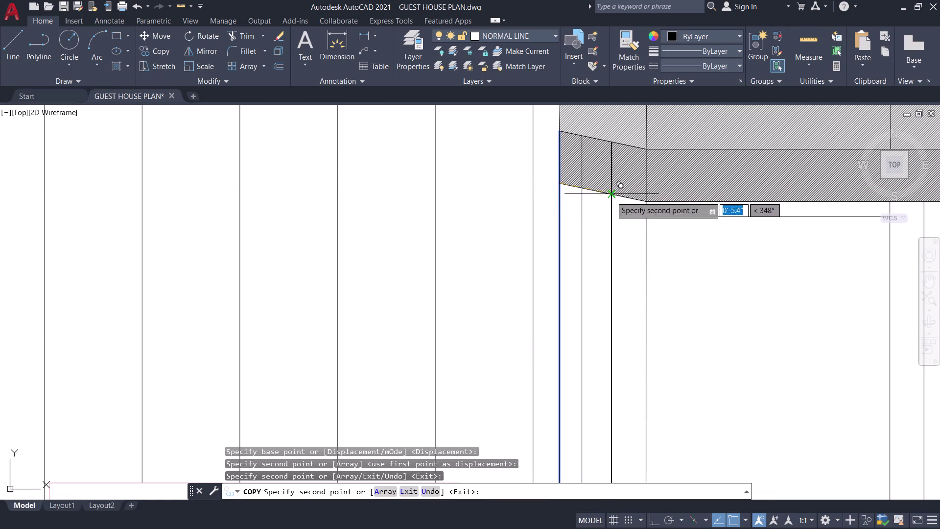
key(Escape)
Trim the board lines that cross the roof edge near the corner.
scroll(down, 3)
middle_drag(599, 226, 601, 253)
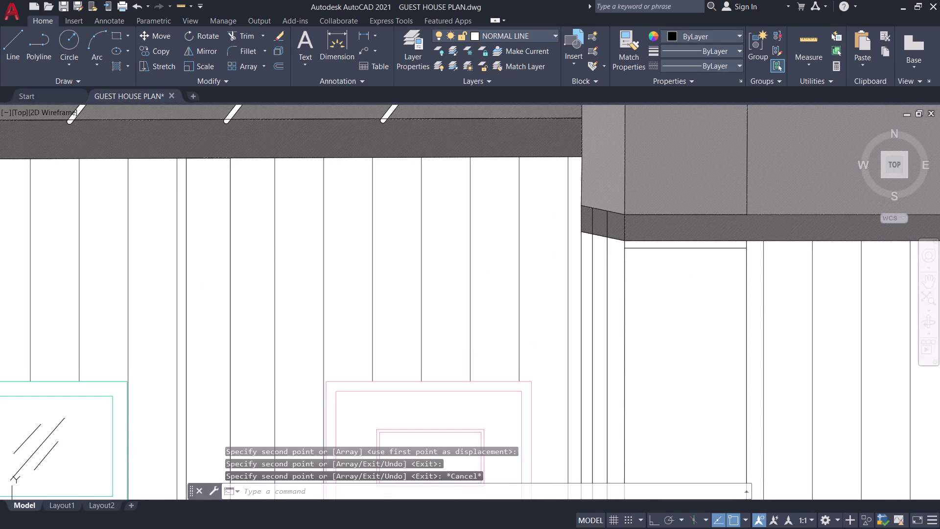
key(t)
key(r)
key(space)
scroll(up, 3)
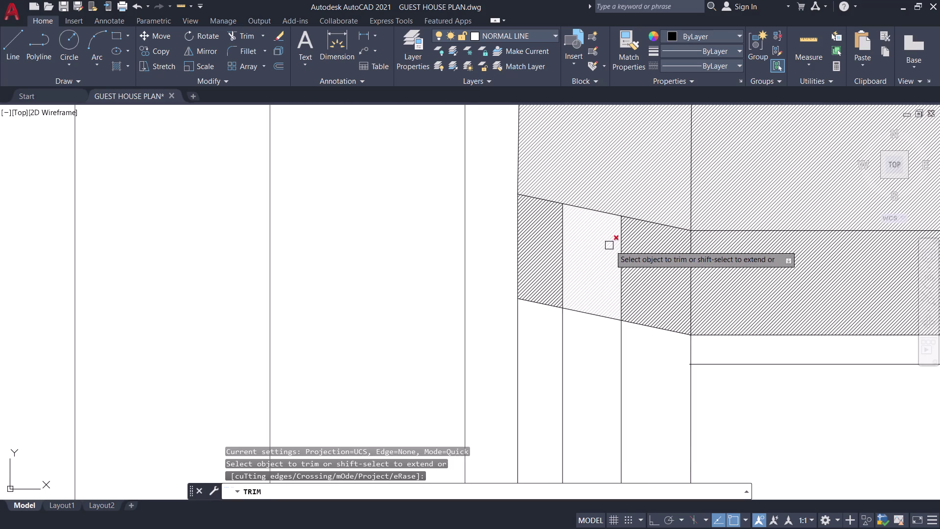
click(619, 251)
click(560, 237)
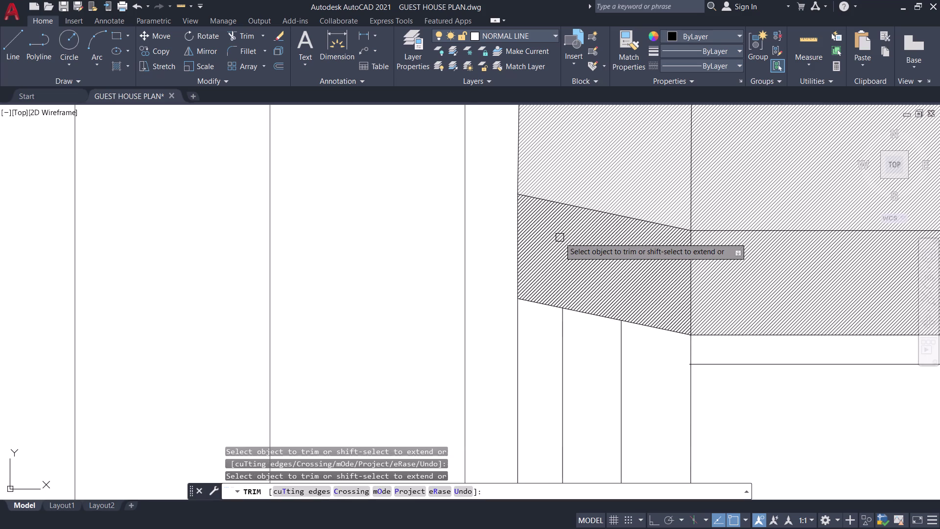
Trim the board lines extending below the porch floor edge, then pan back out.
scroll(down, 3)
scroll(down, 3)
middle_drag(566, 379, 637, 240)
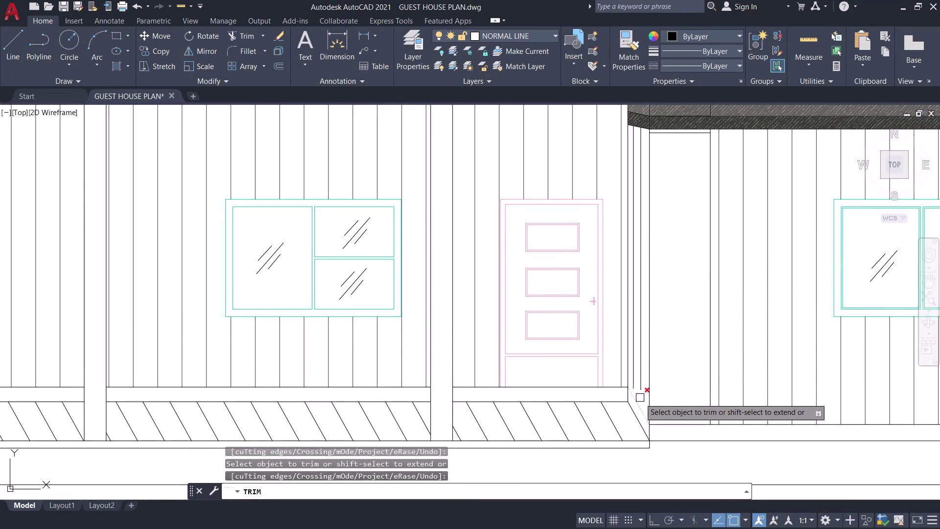
scroll(up, 3)
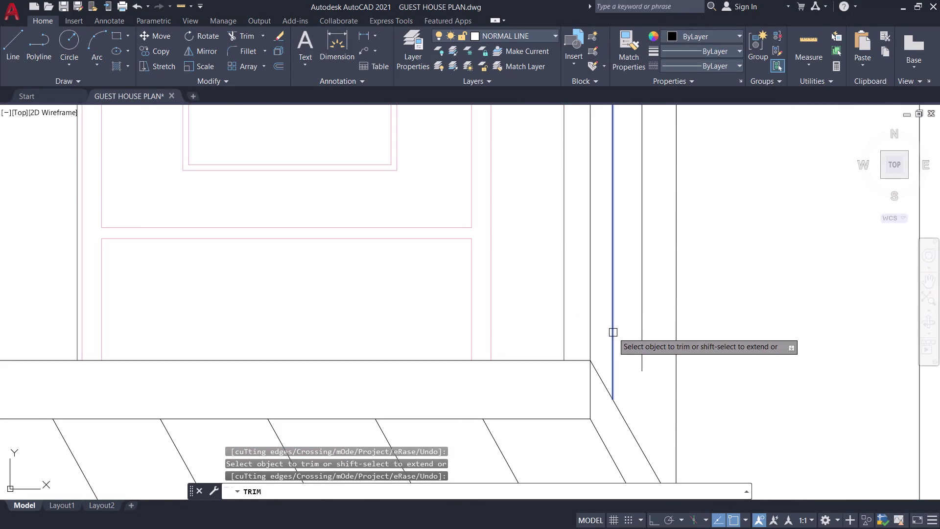
click(612, 332)
click(643, 338)
scroll(down, 3)
key(Escape)
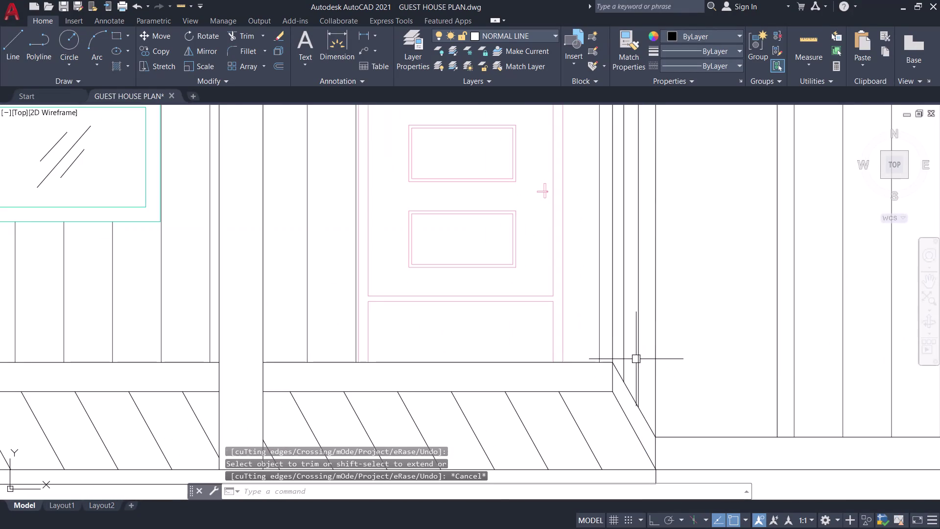
scroll(down, 3)
middle_drag(635, 439, 710, 441)
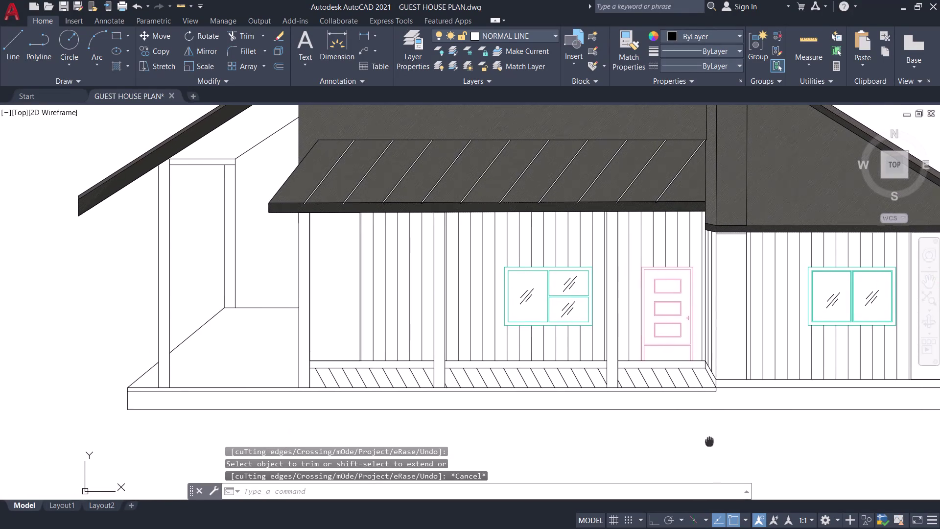
middle_drag(710, 442, 761, 404)
scroll(down, 3)
middle_drag(748, 402, 711, 412)
middle_drag(704, 412, 746, 406)
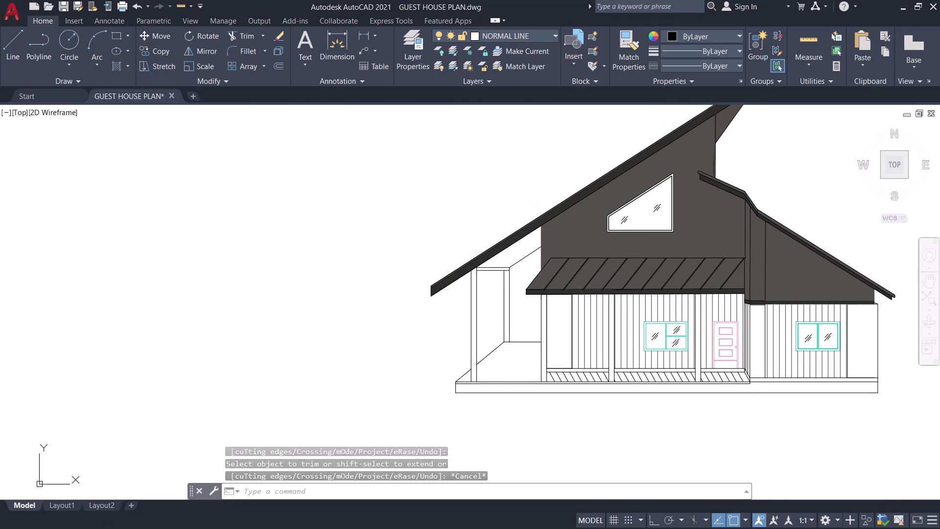
middle_drag(746, 406, 747, 404)
scroll(up, 3)
middle_drag(616, 388, 578, 404)
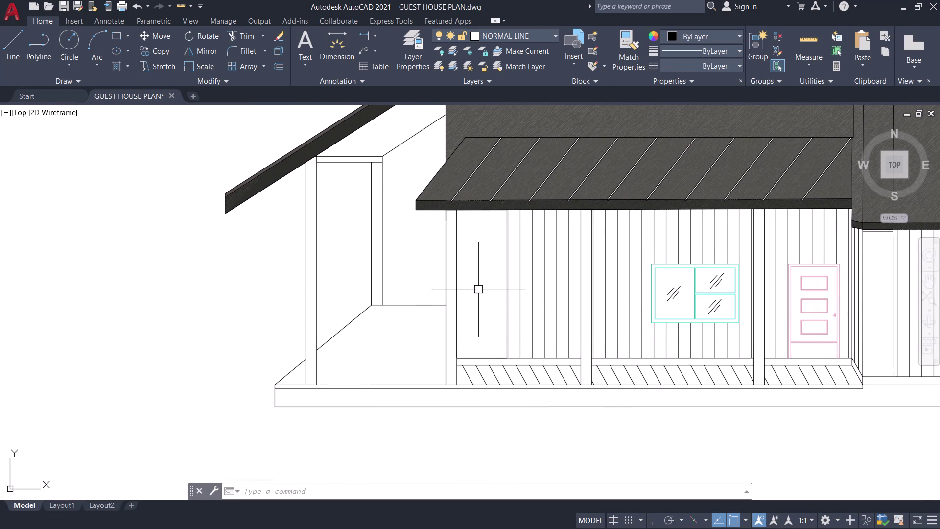
Hatch the porch column, door-side column and right wall column with a stone pattern.
key(h)
key(space)
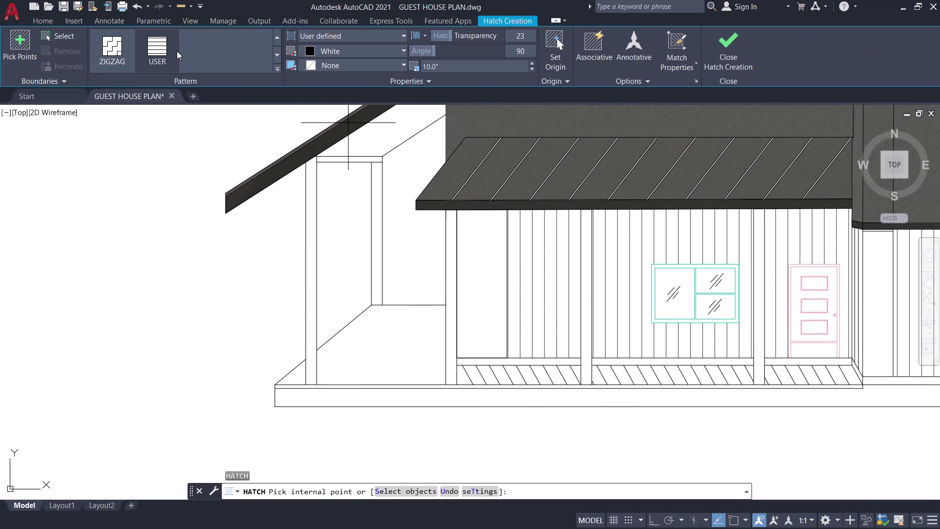
click(279, 65)
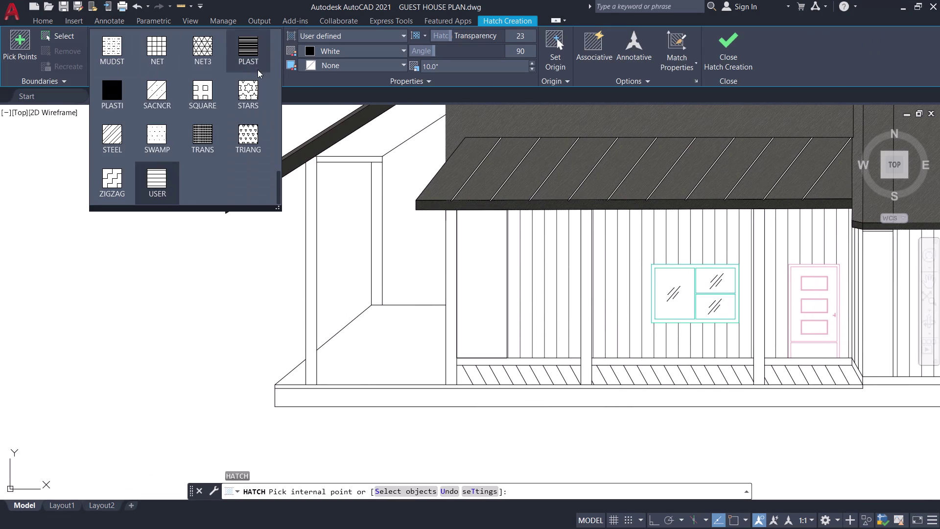
scroll(up, 3)
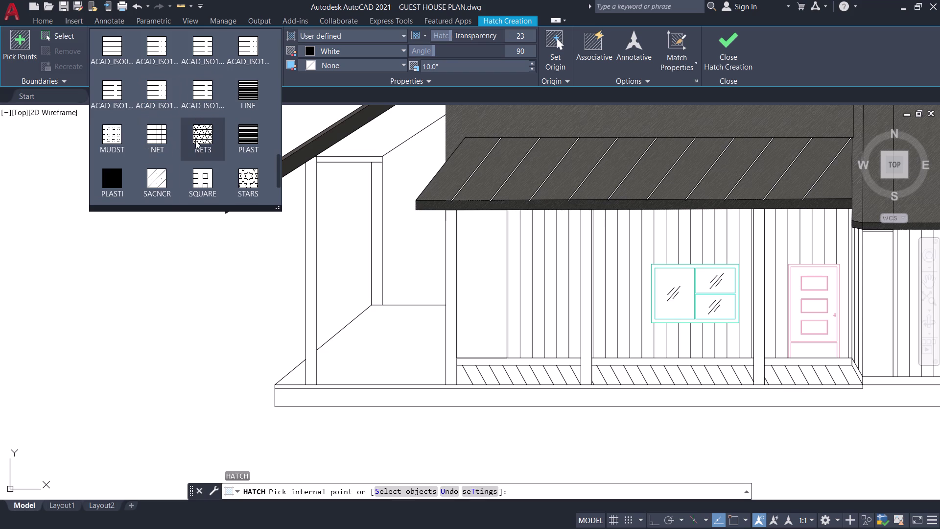
scroll(up, 3)
scroll(up, 3)
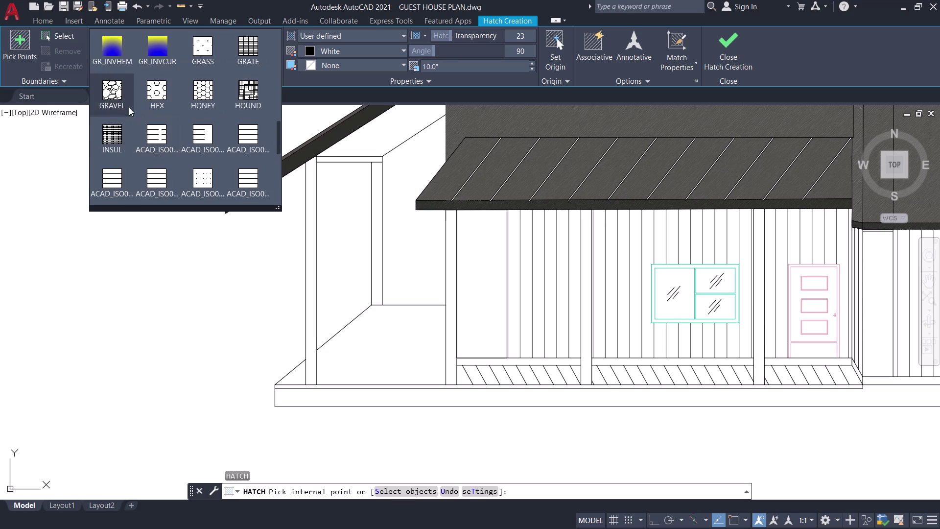
click(119, 89)
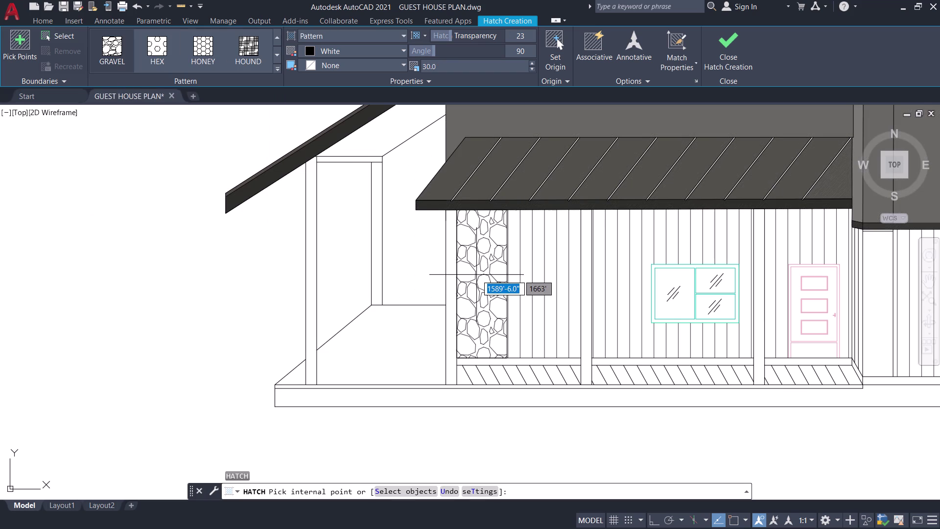
click(477, 275)
scroll(down, 3)
middle_drag(482, 271, 442, 278)
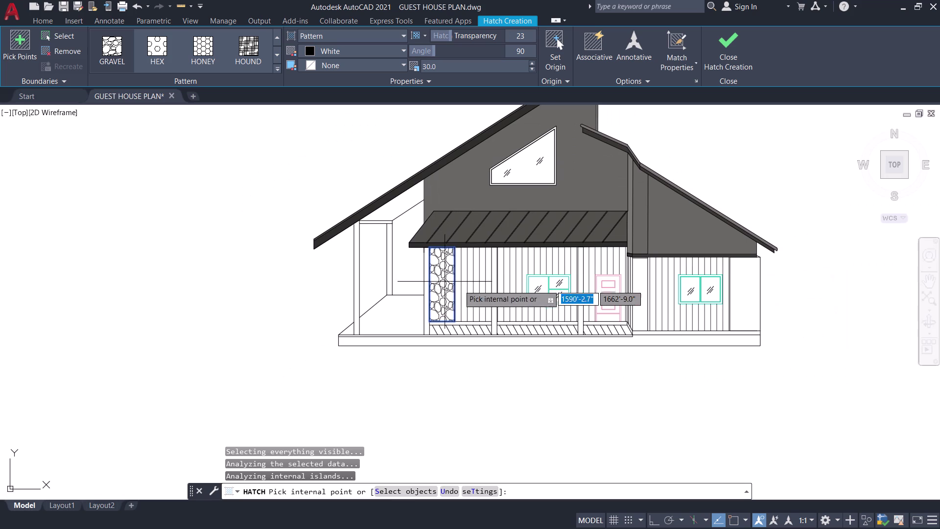
scroll(up, 3)
click(643, 294)
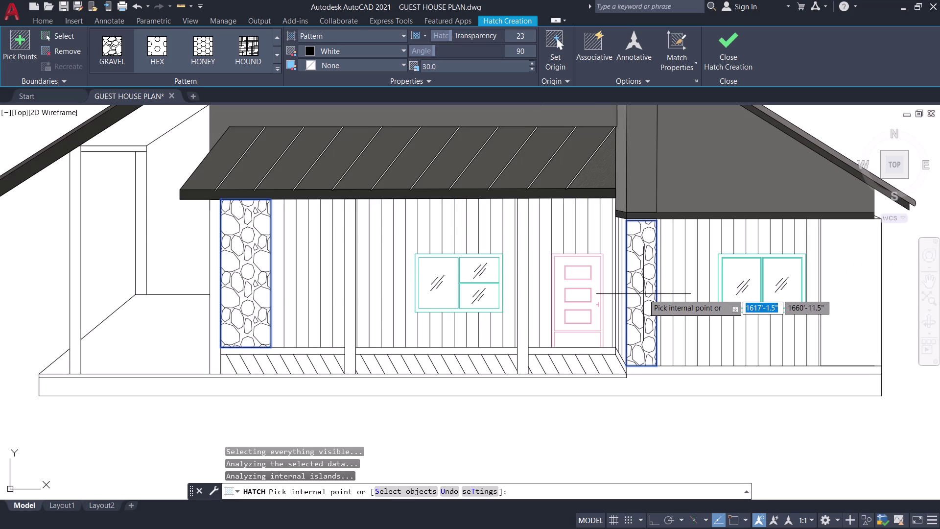
click(860, 284)
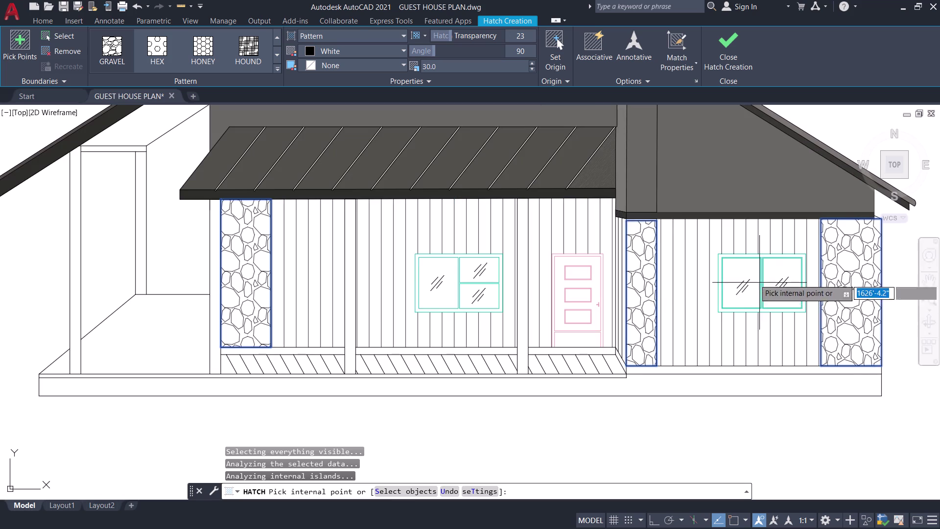
Set the stone pattern scale to 35, finish the hatch, and save the drawing.
click(436, 66)
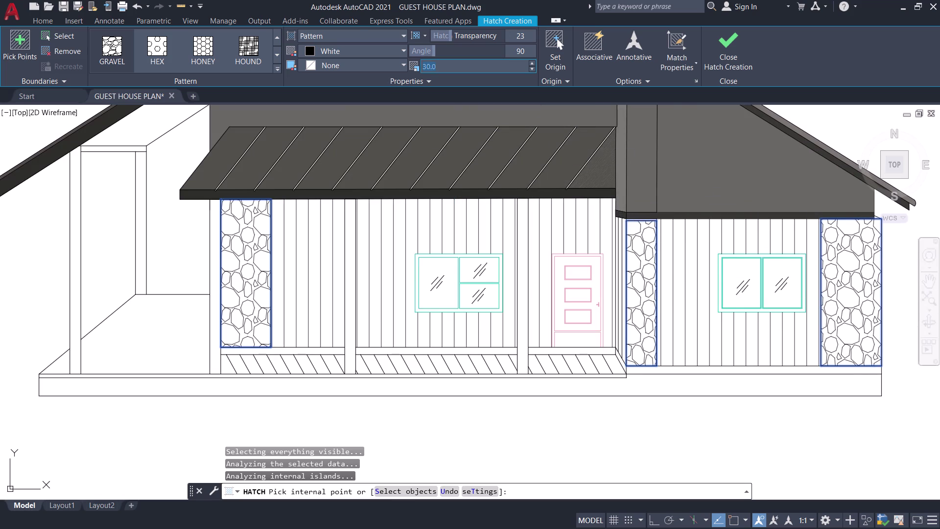
text(20)
key(Return)
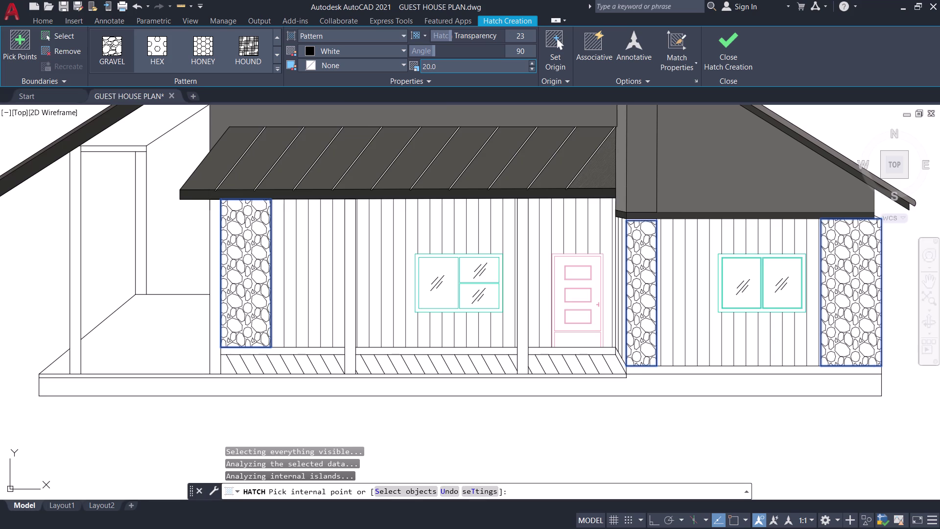
click(438, 65)
text(35)
key(Return)
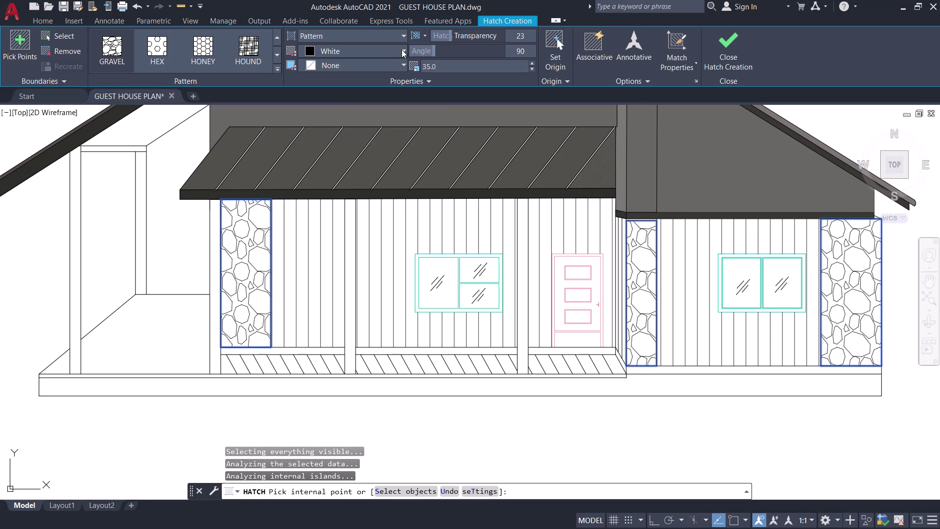
click(736, 44)
scroll(down, 3)
middle_drag(614, 349, 612, 420)
key(ctrl+s)
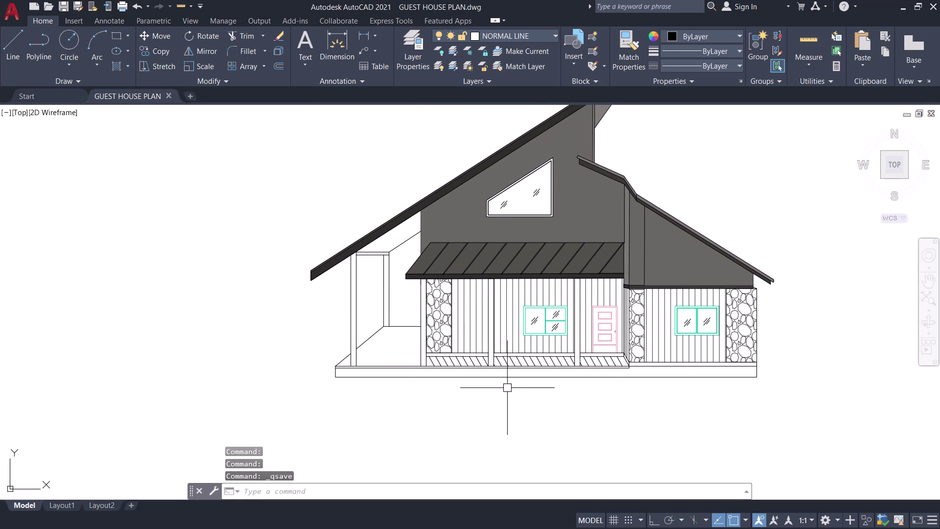
Start a SOLID hatch in dark grey with transparency set to 20.
scroll(up, 3)
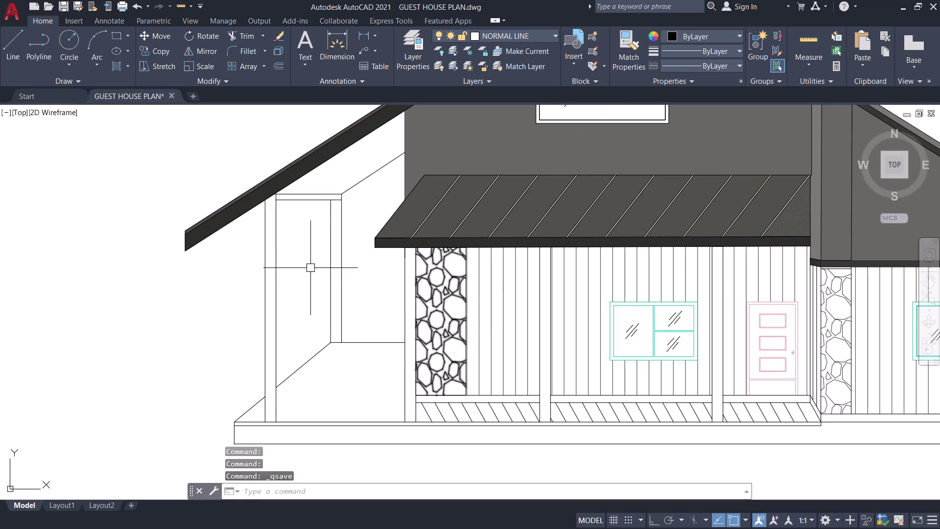
key(h)
key(space)
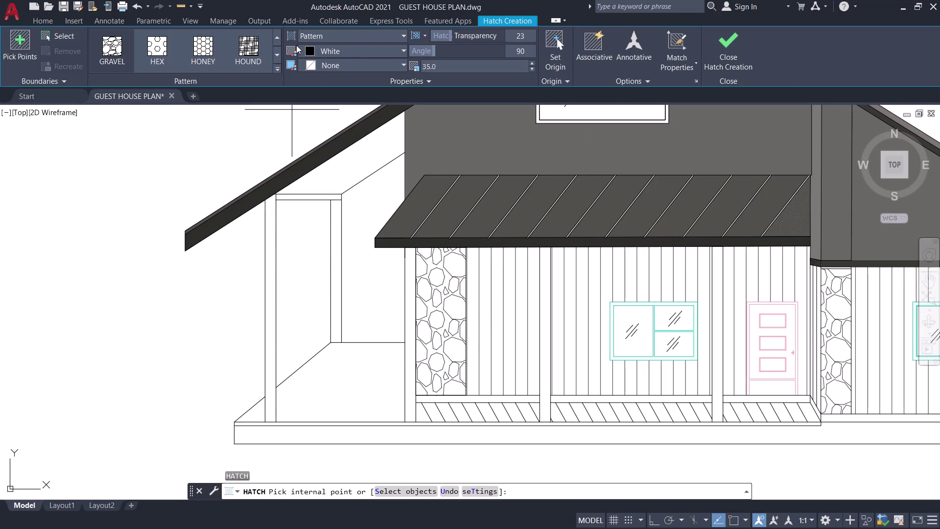
click(319, 33)
click(319, 45)
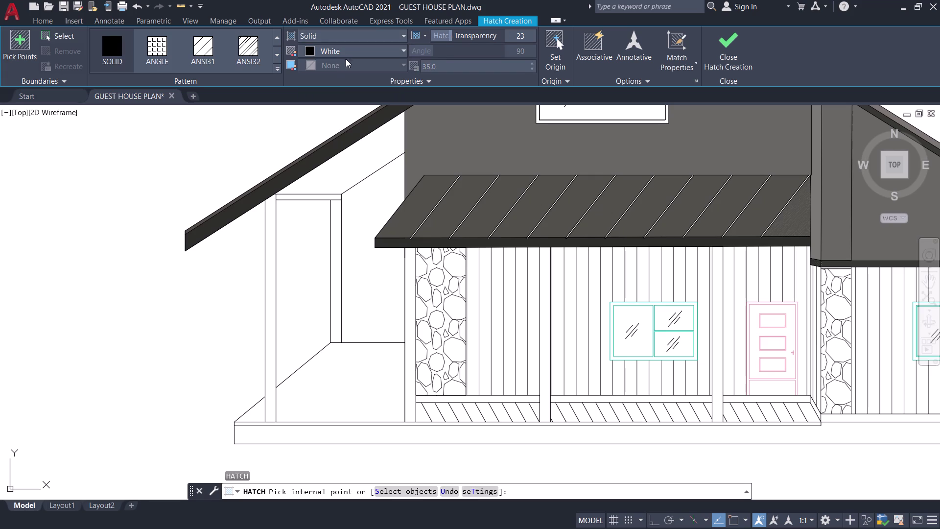
click(352, 52)
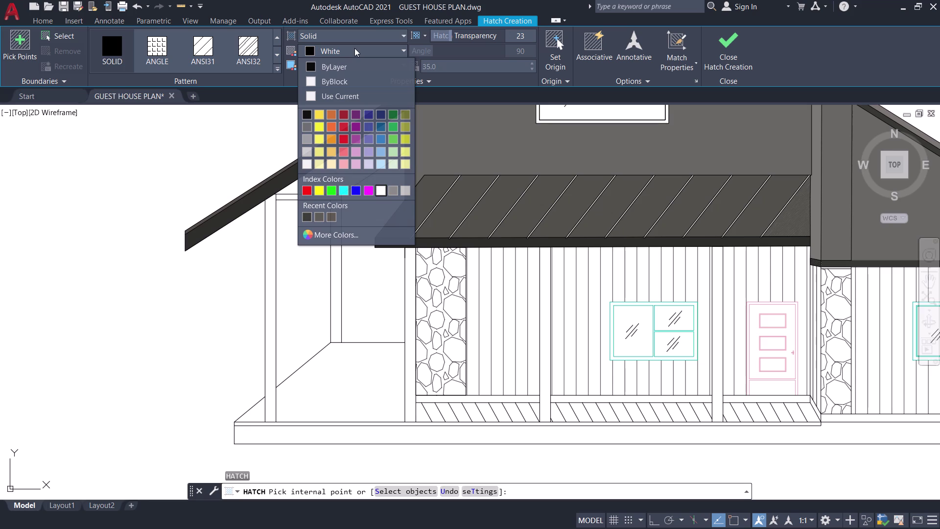
click(309, 215)
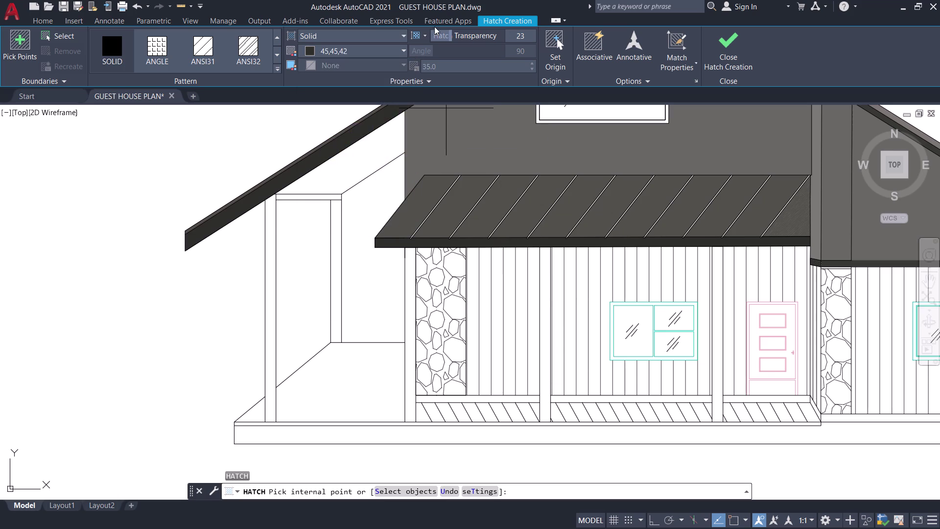
drag(453, 36, 440, 36)
drag(440, 36, 434, 36)
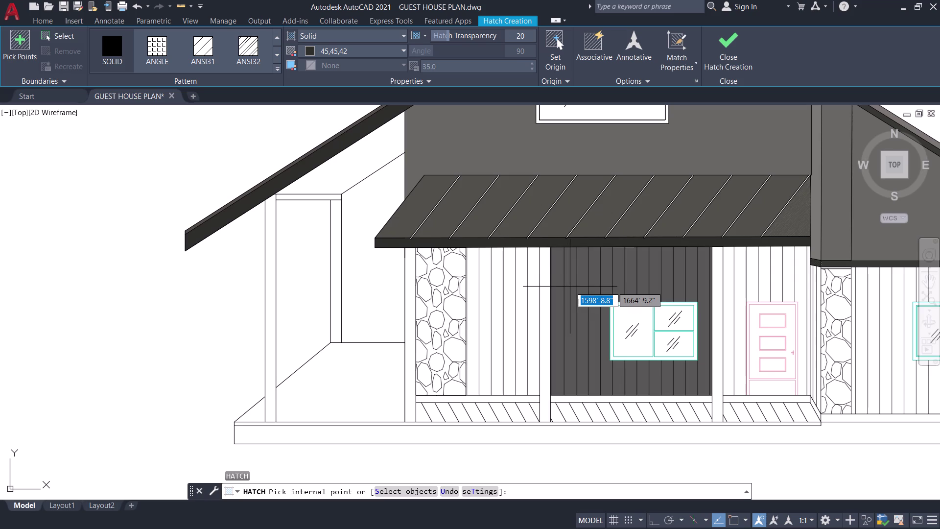
Change the fill to True Color 121,121,114 and pick the panel beside the stone column.
click(371, 47)
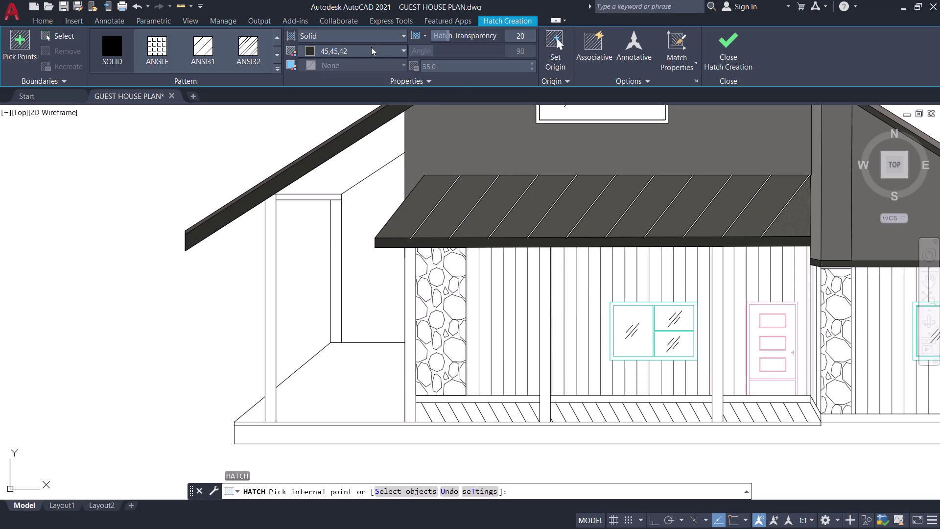
click(364, 234)
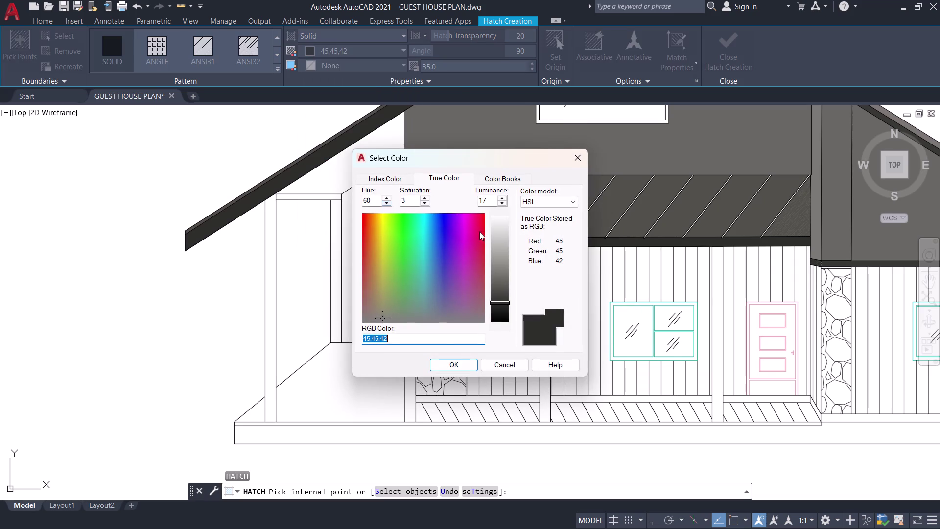
drag(498, 298, 508, 287)
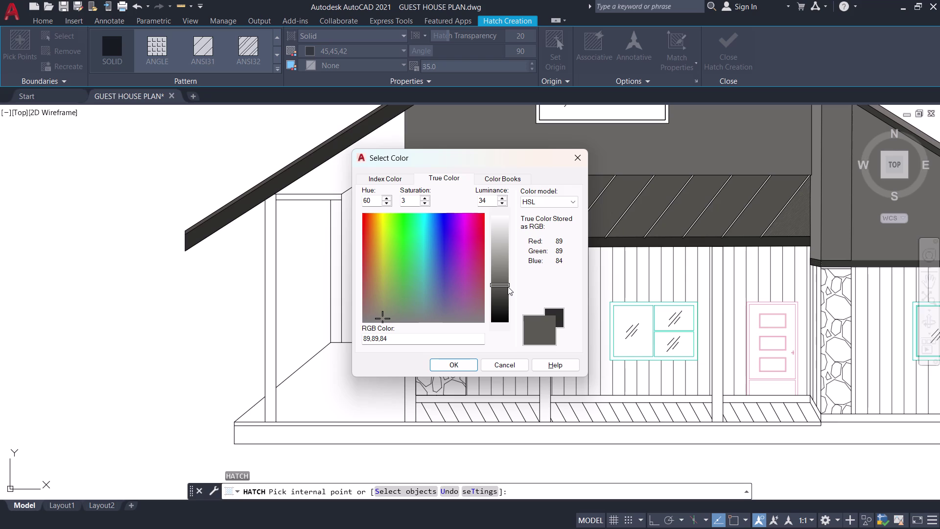
drag(508, 286, 509, 275)
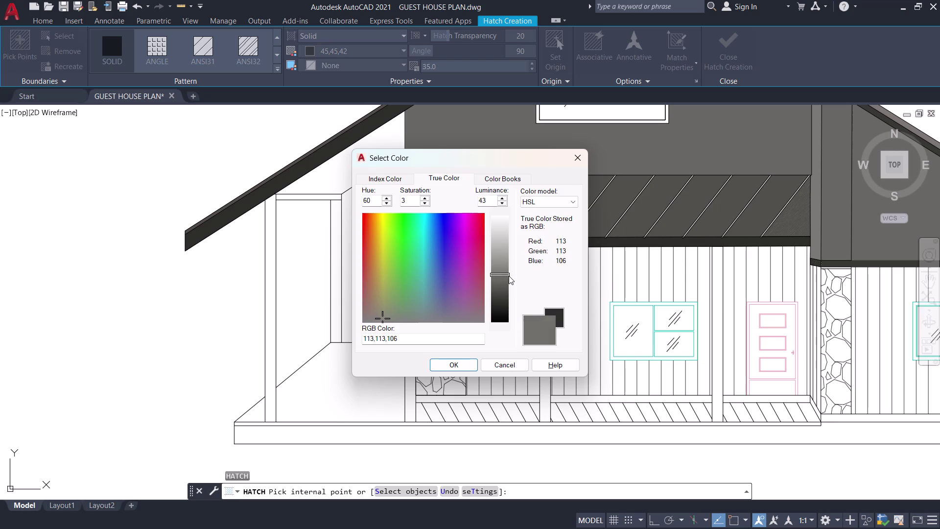